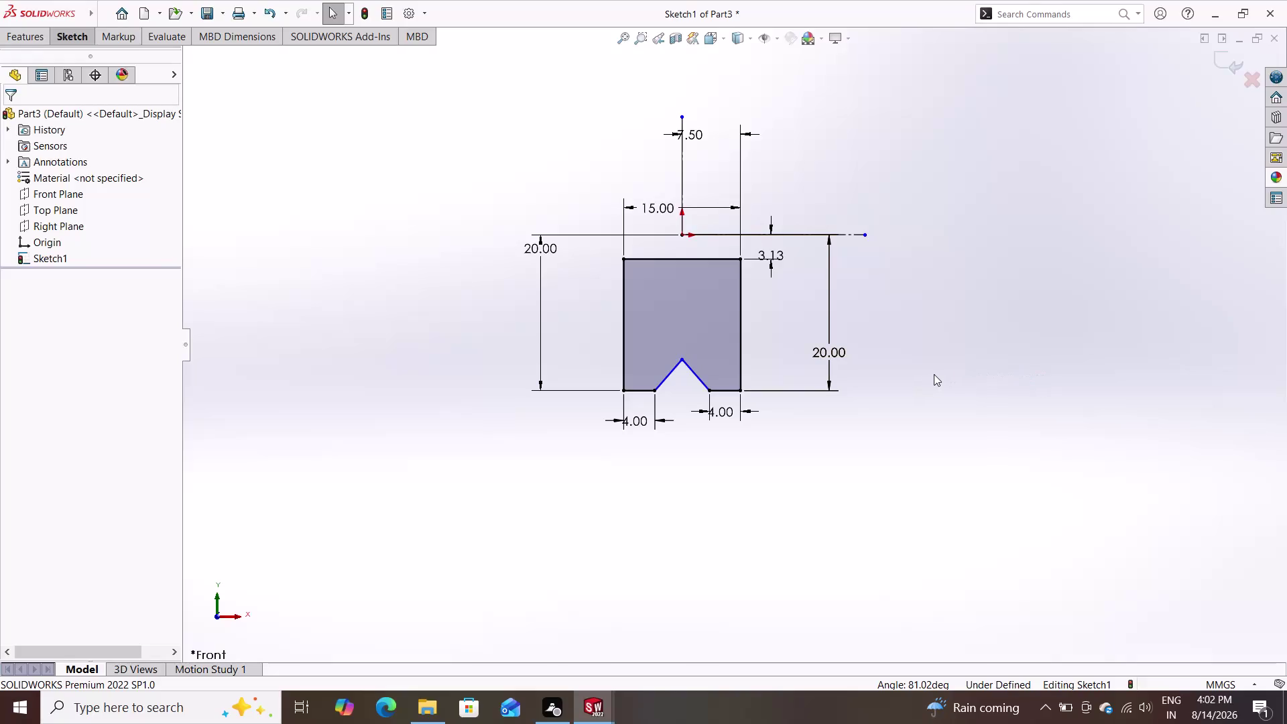
Try revolving the grooved profile, then cancel the failed revolve feature.
scroll(up, 3)
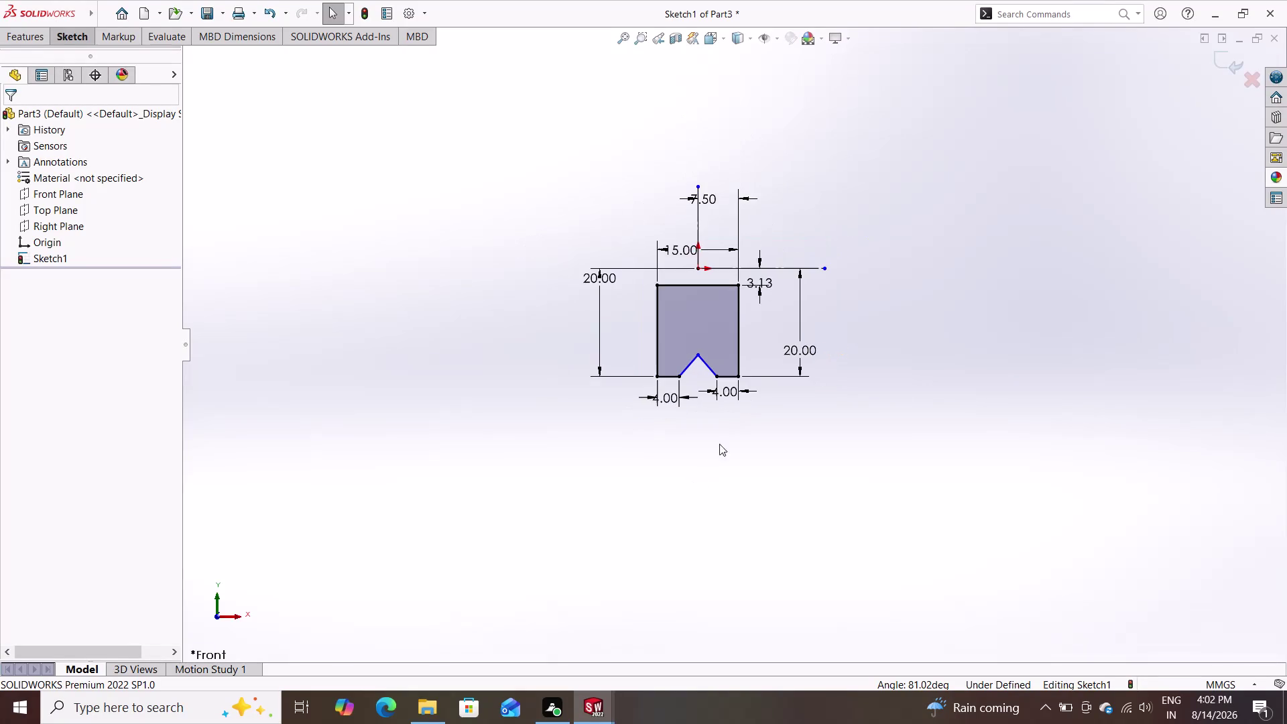
scroll(down, 3)
scroll(down, 3)
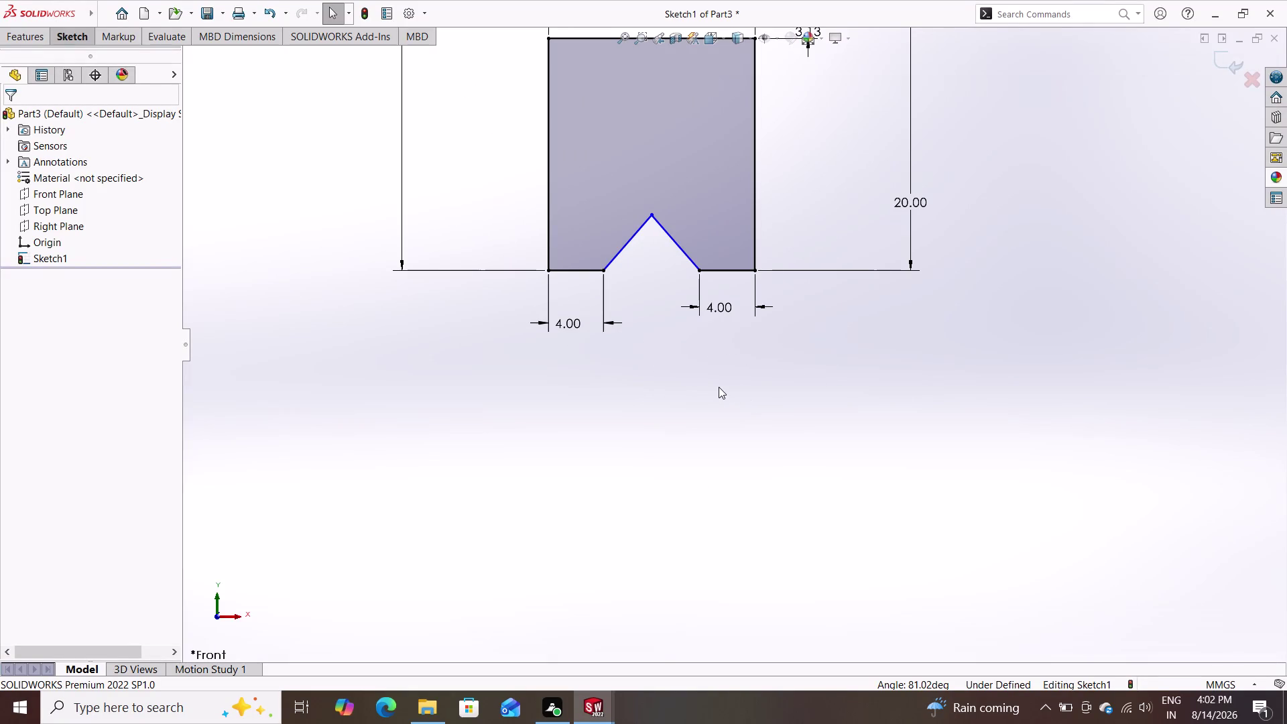
scroll(up, 3)
scroll(up, 3)
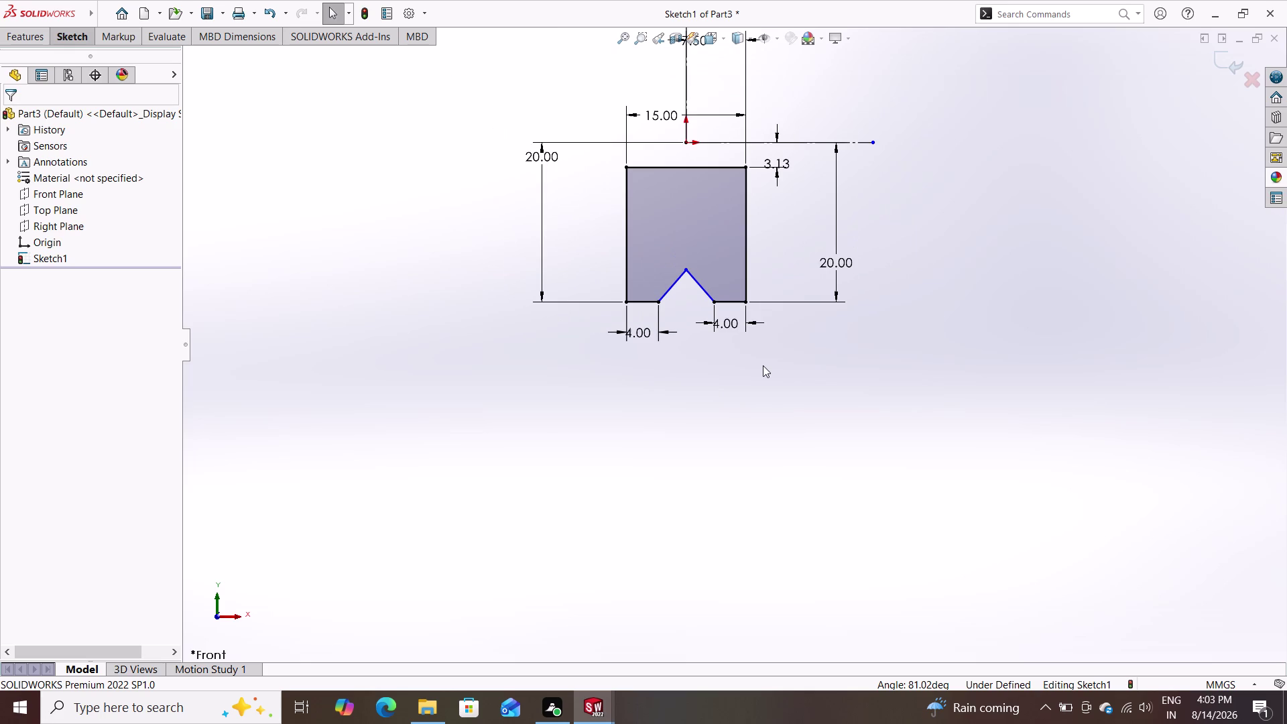
click(68, 43)
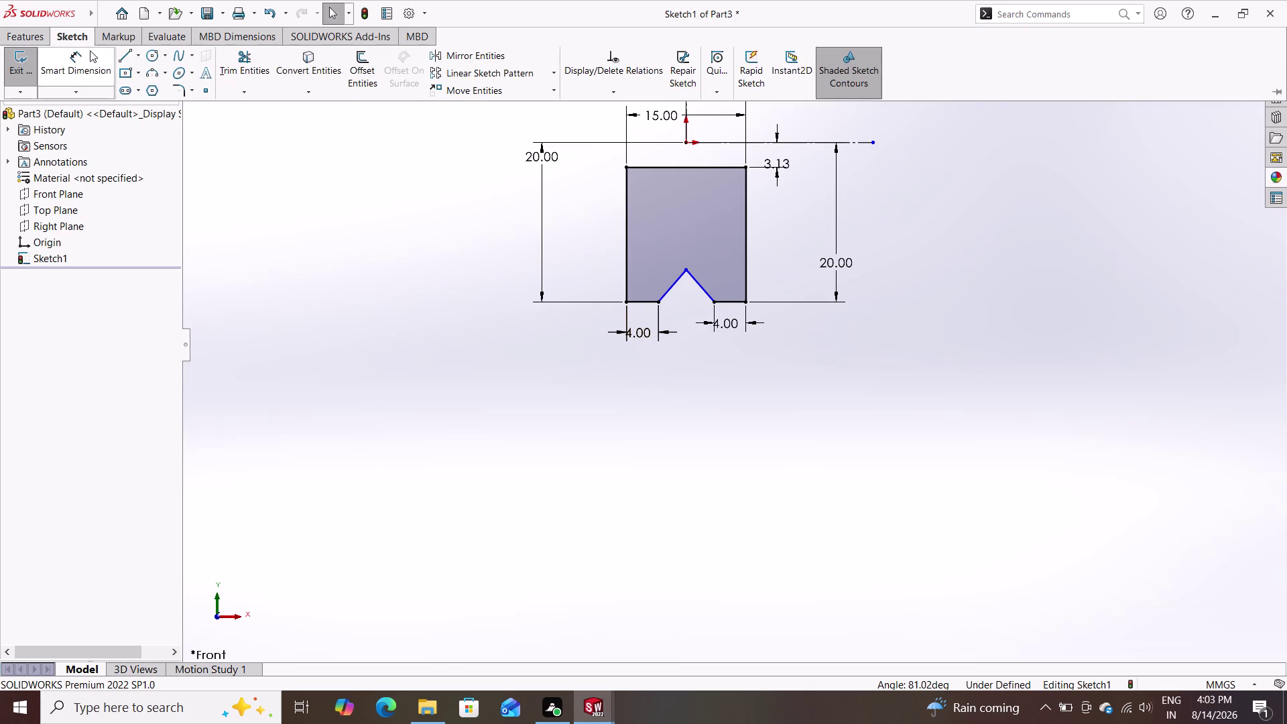
double_click(20, 34)
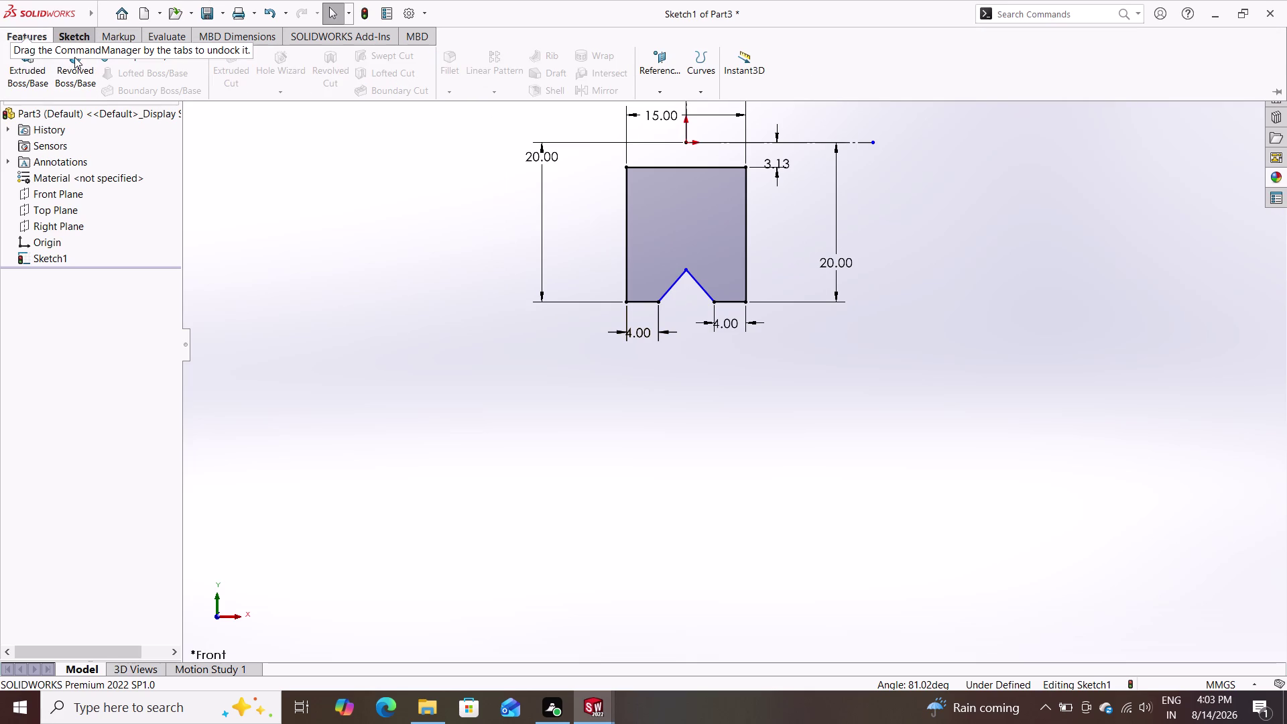
click(77, 55)
double_click(81, 70)
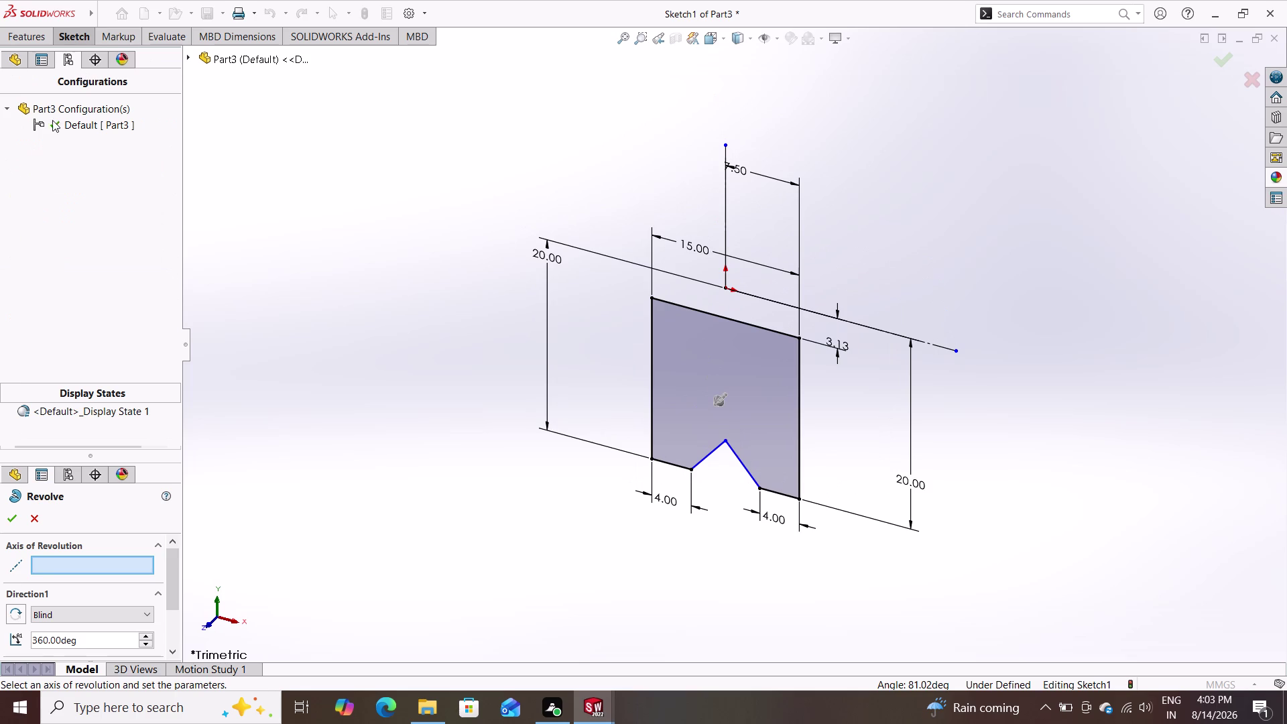
click(10, 516)
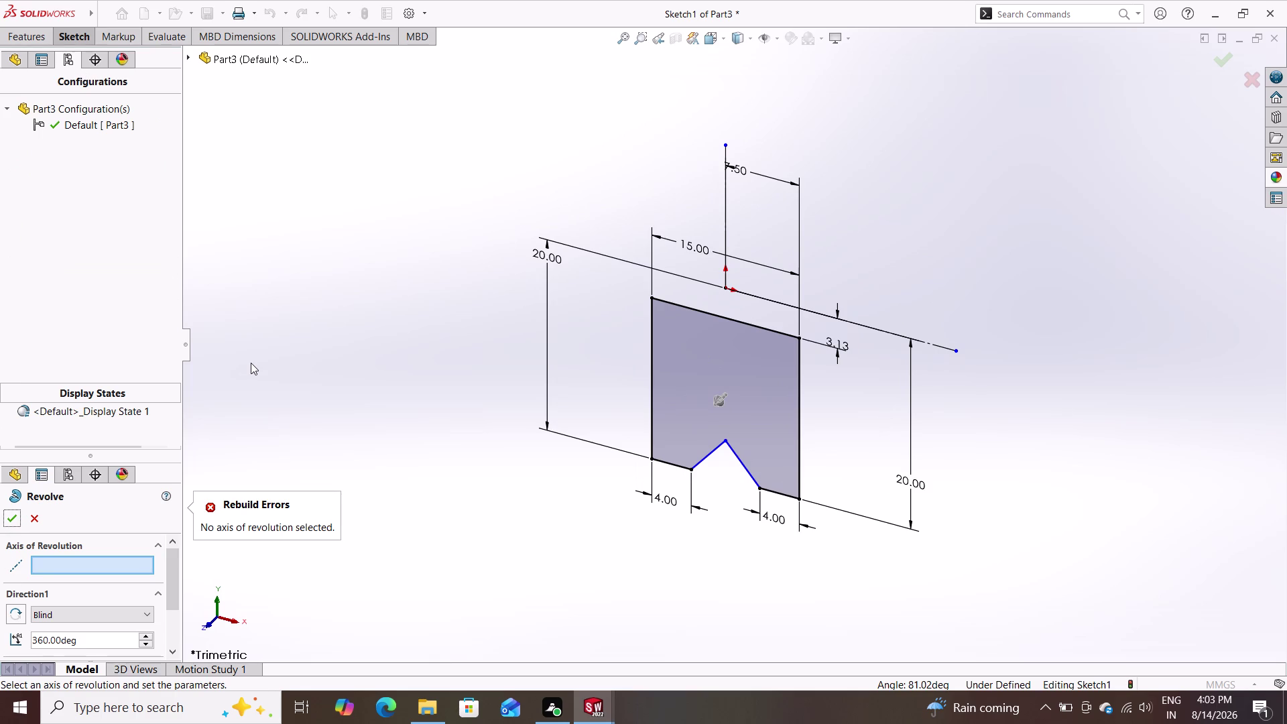
key(Escape)
key(Escape)
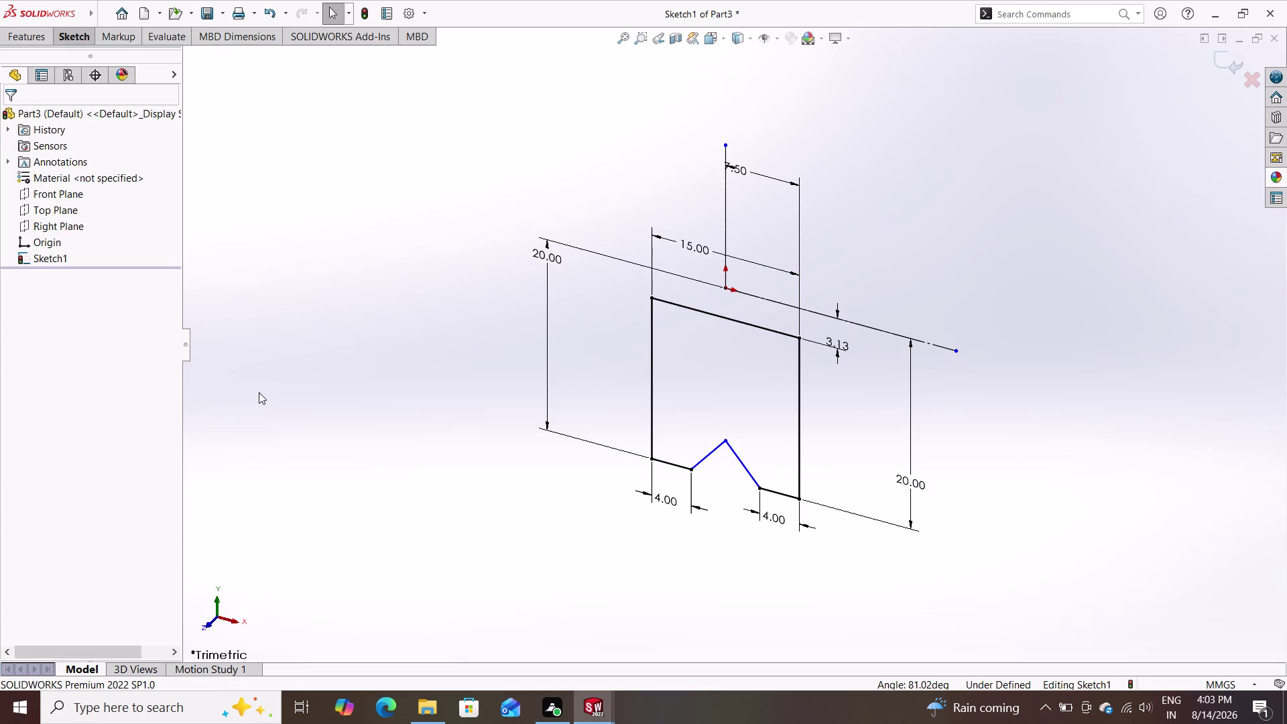
Undo the notched profile and its dimensions back to the origin's vertical and horizontal lines.
key(ctrl+z)
key(ctrl+z)
key(ctrl+z)
key(ctrl+z)
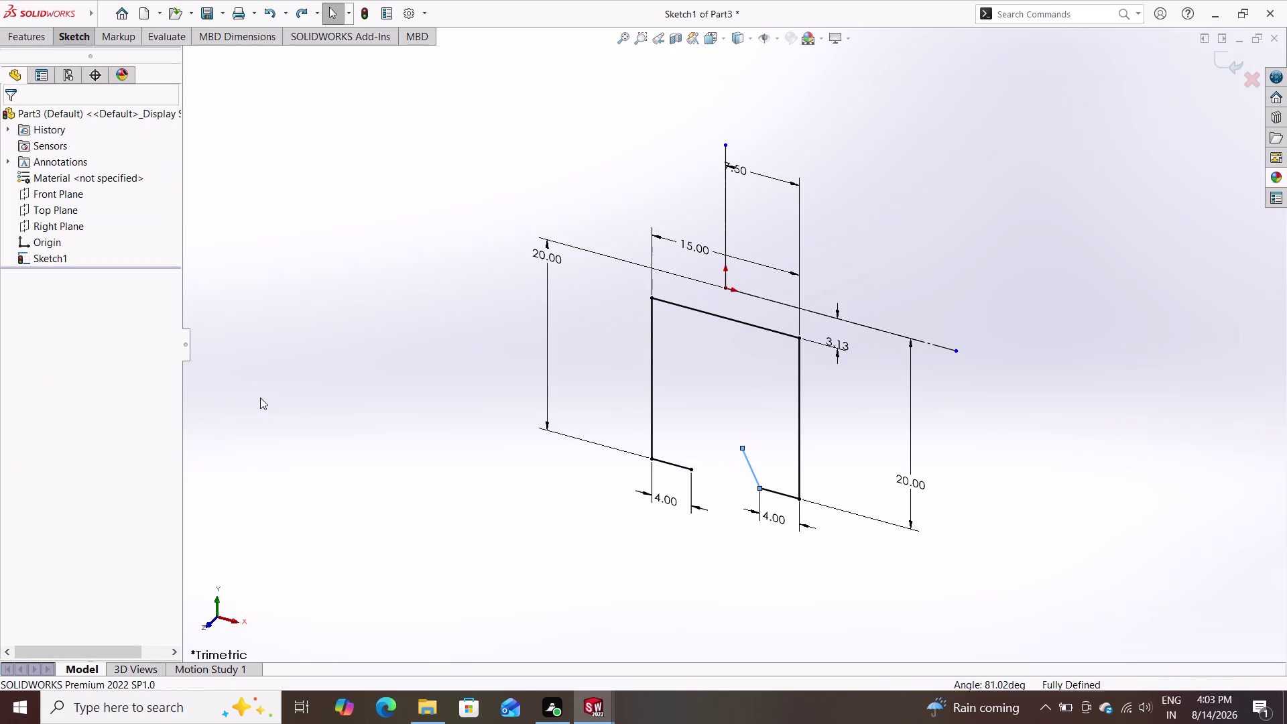
key(ctrl+z)
key(ctrl+z)
key(ctrl+z)
key(ctrl+z)
key(ctrl+z)
key(ctrl+z)
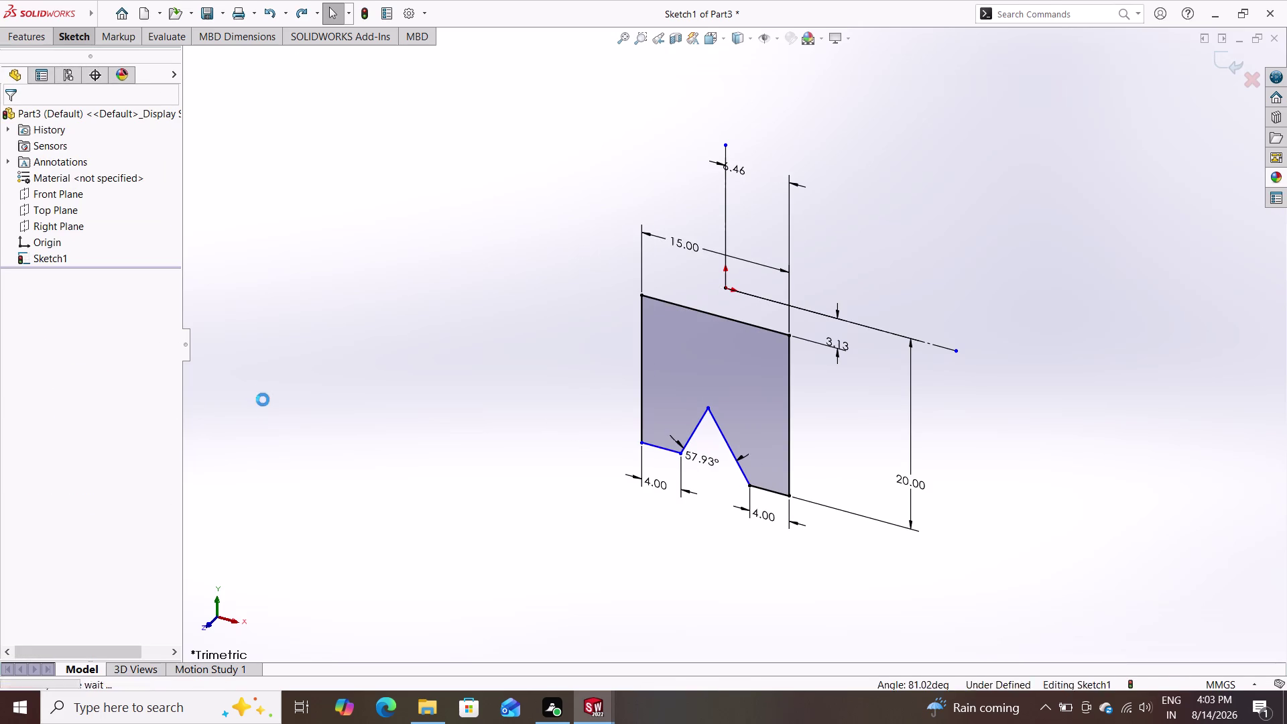
key(ctrl+z)
key(ctrl+z)
key(ctrl+z)
key(ctrl+z)
key(ctrl+z)
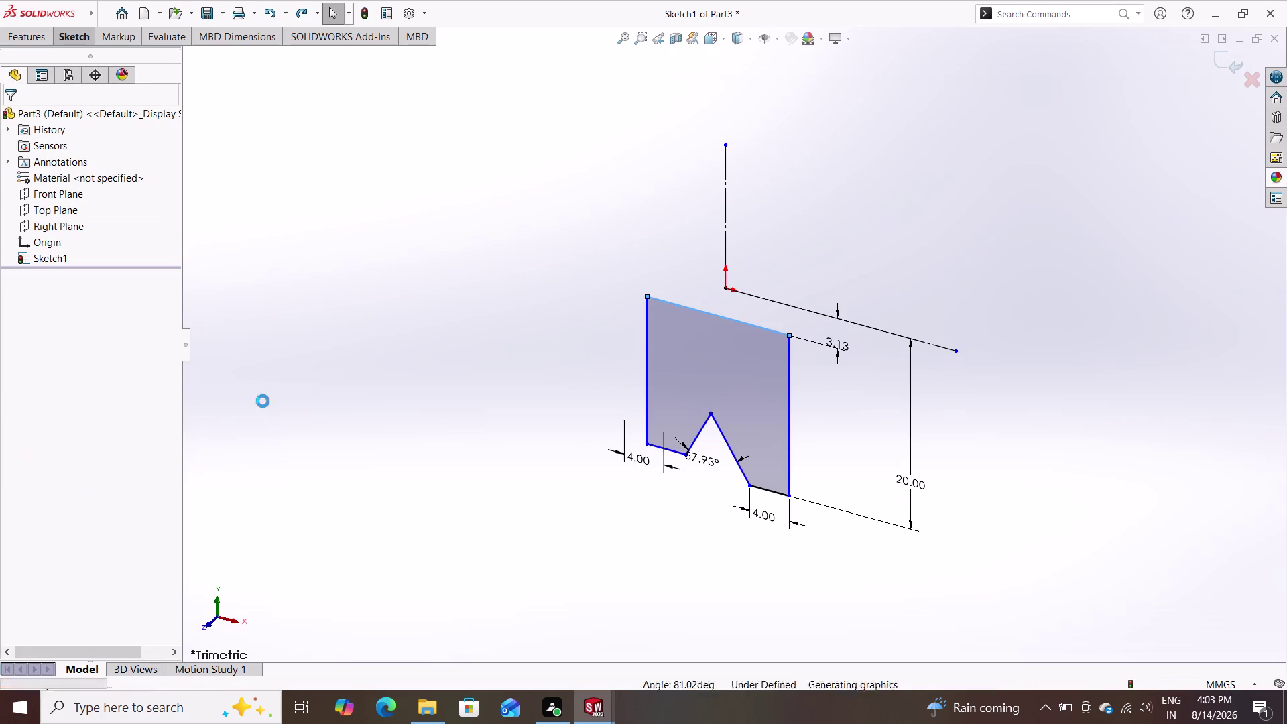
key(ctrl+z)
key(ctrl+z)
key(ctrl+z)
key(ctrl+z)
key(ctrl+z)
key(ctrl+z)
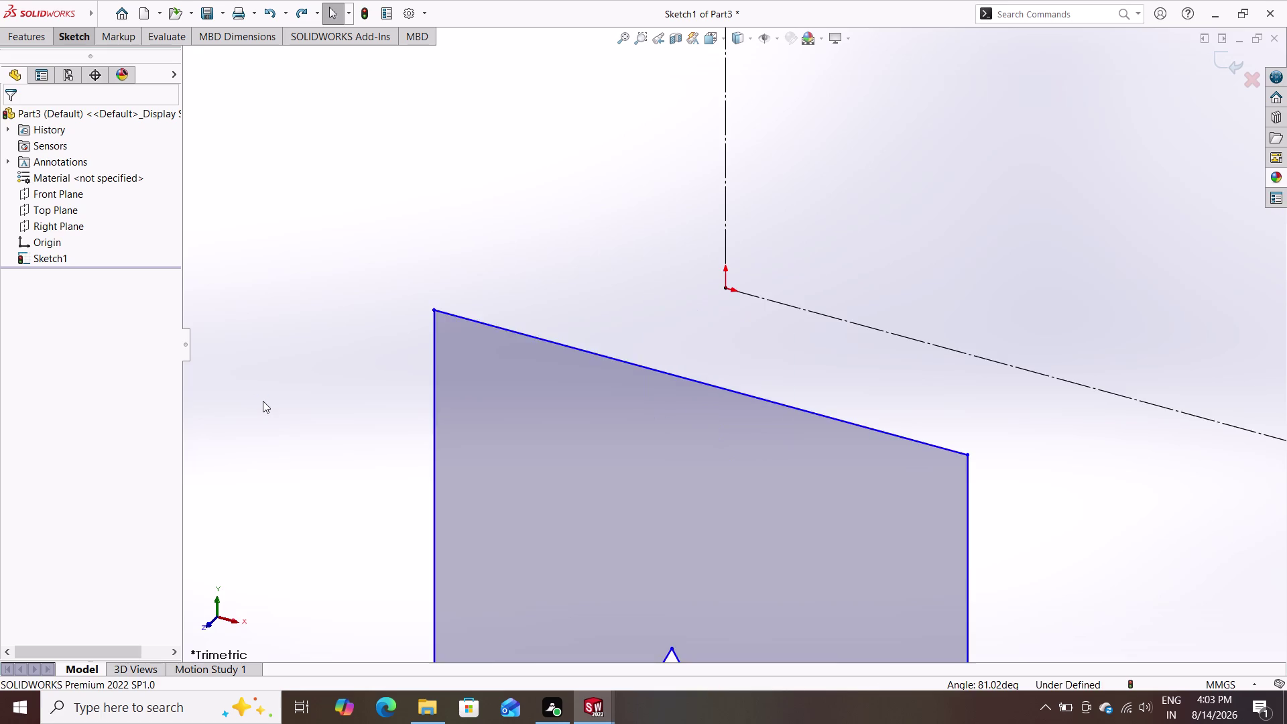
key(ctrl+z)
key(ctrl+z)
key(ctrl+z)
key(ctrl+z)
key(ctrl+z)
key(ctrl+z)
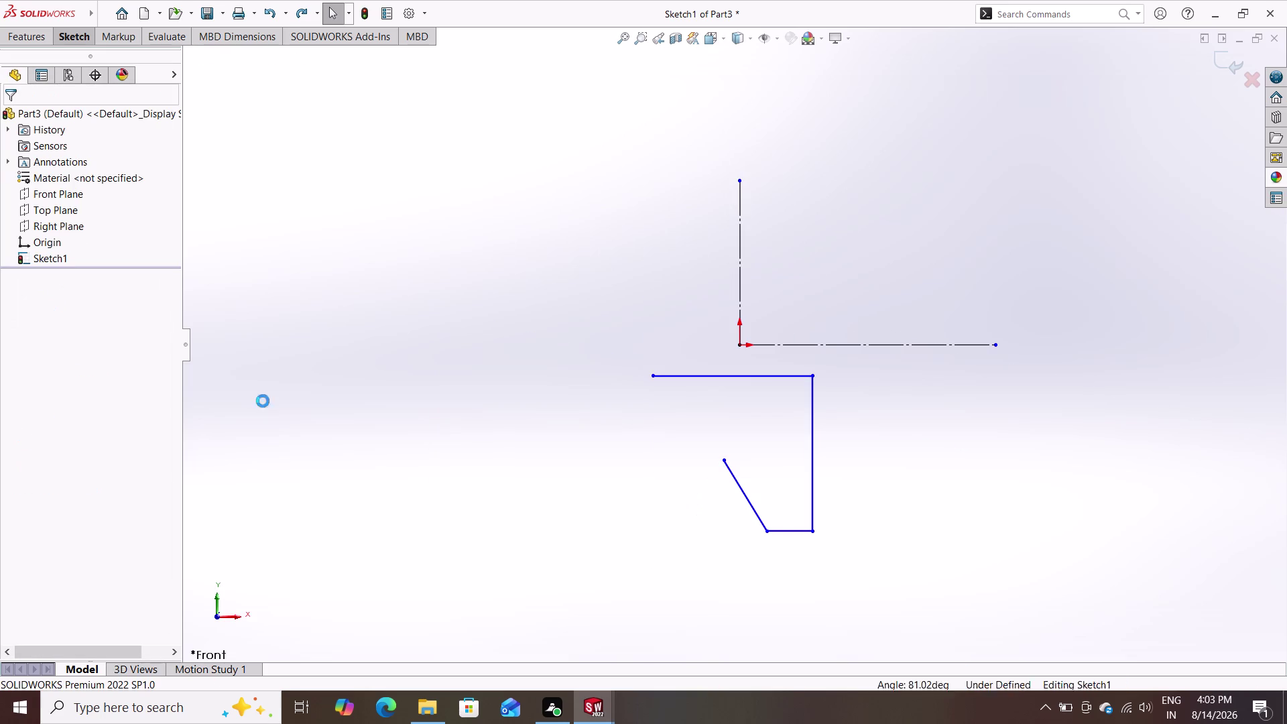
key(ctrl+z)
key(ctrl+z)
key(ctrl+z)
key(ctrl+z)
key(ctrl+z)
key(ctrl+z)
key(ctrl+z)
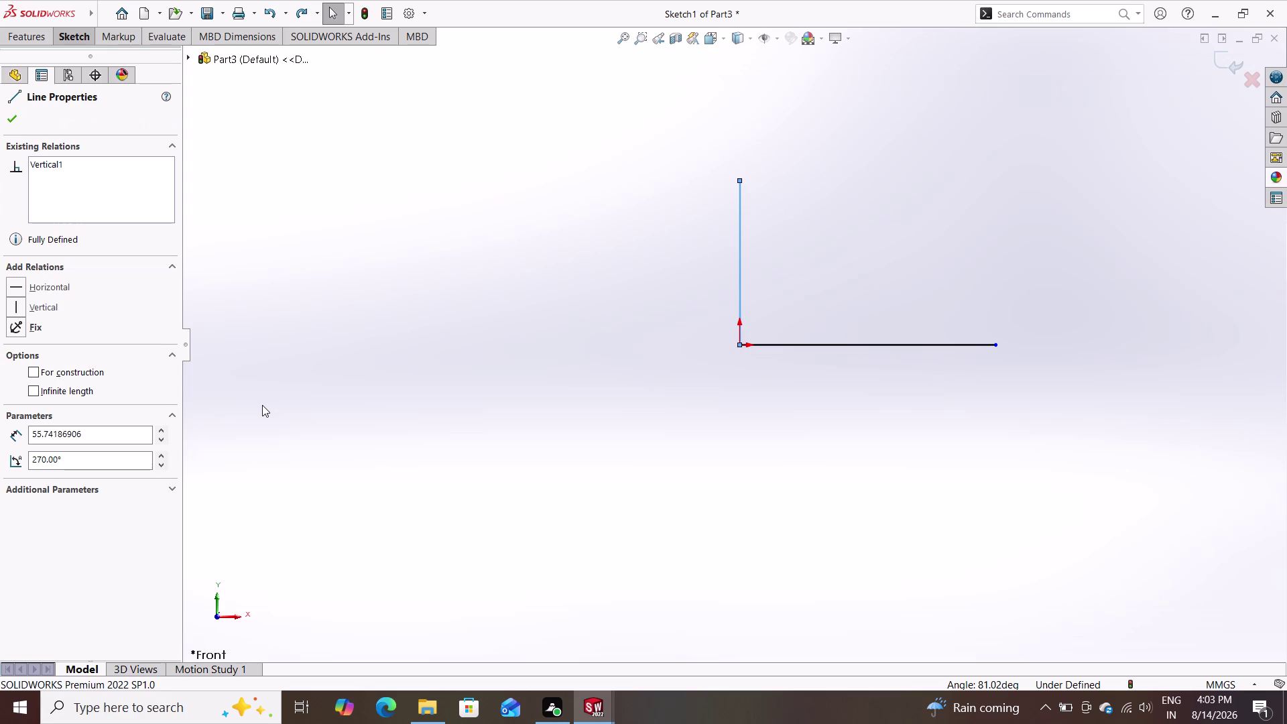
key(Escape)
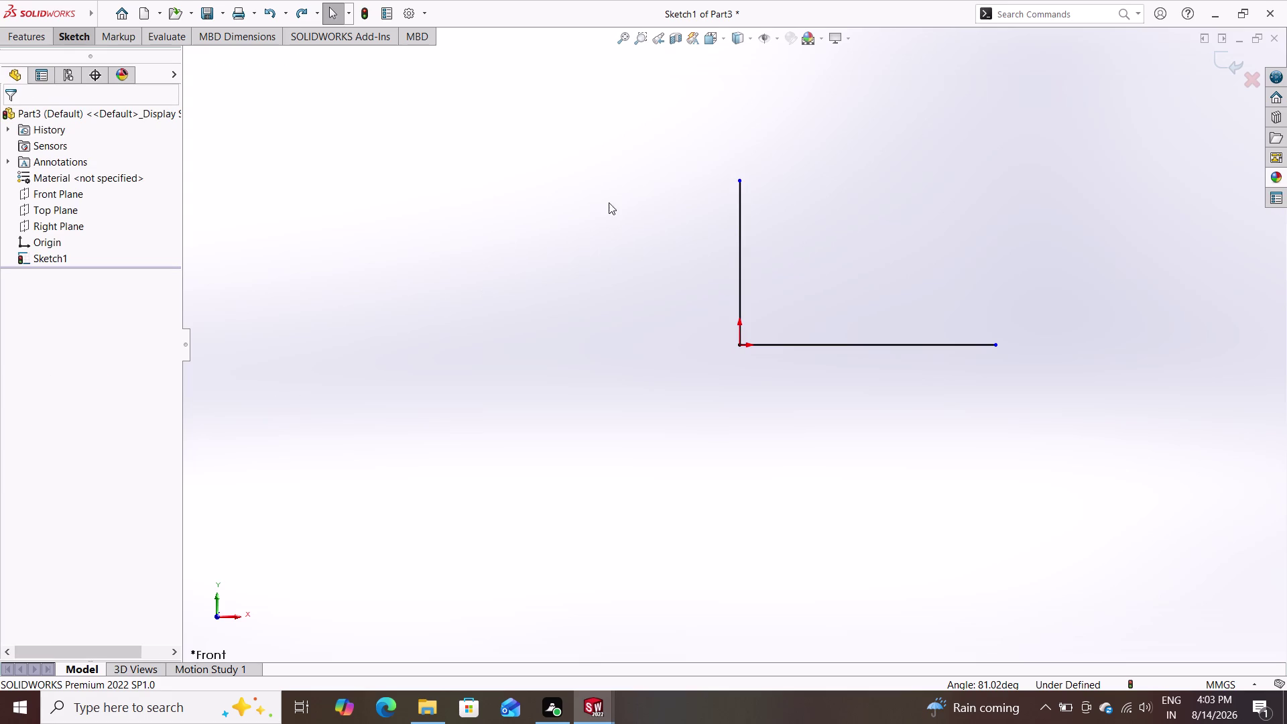
Delete the vertical line above the origin.
double_click(737, 219)
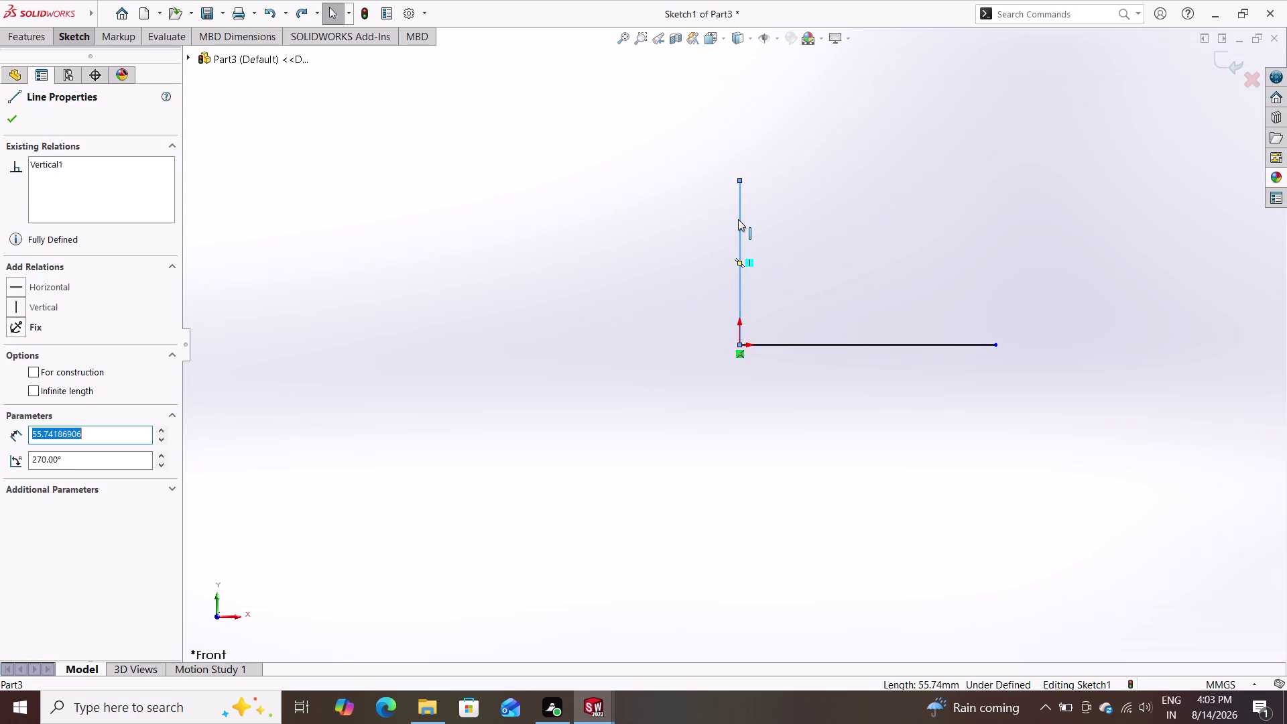
key(Delete)
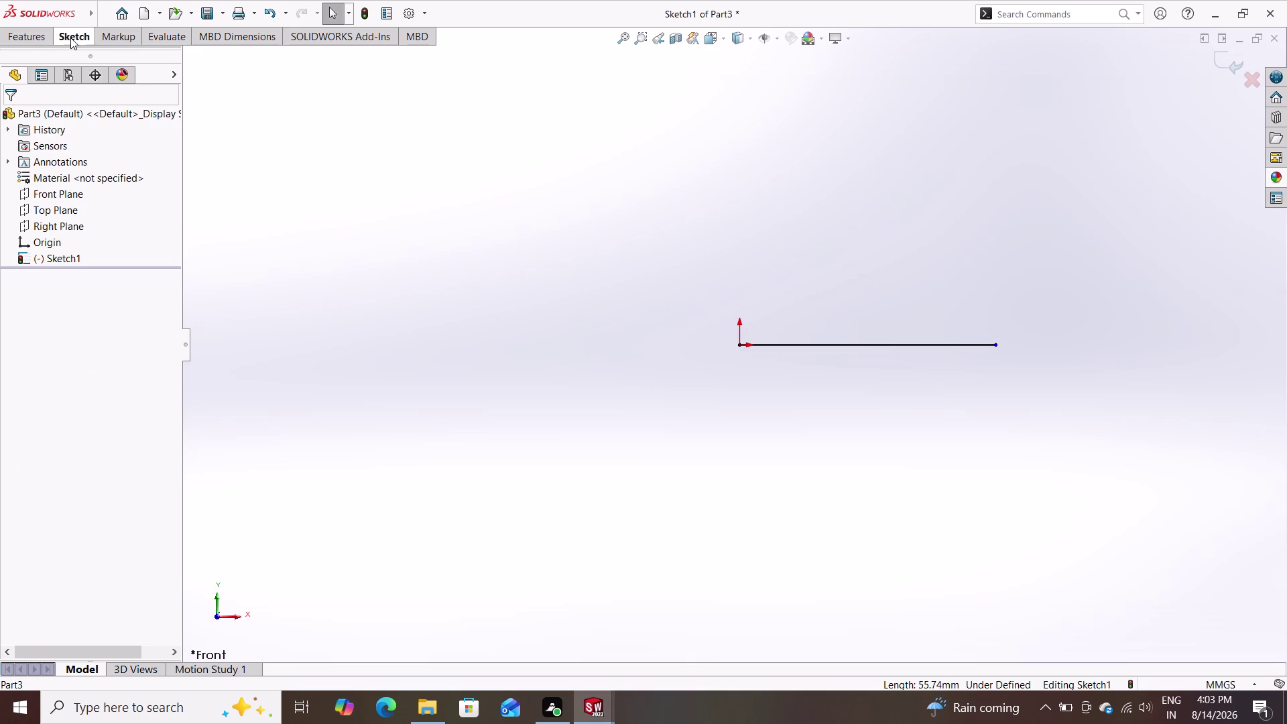
click(71, 37)
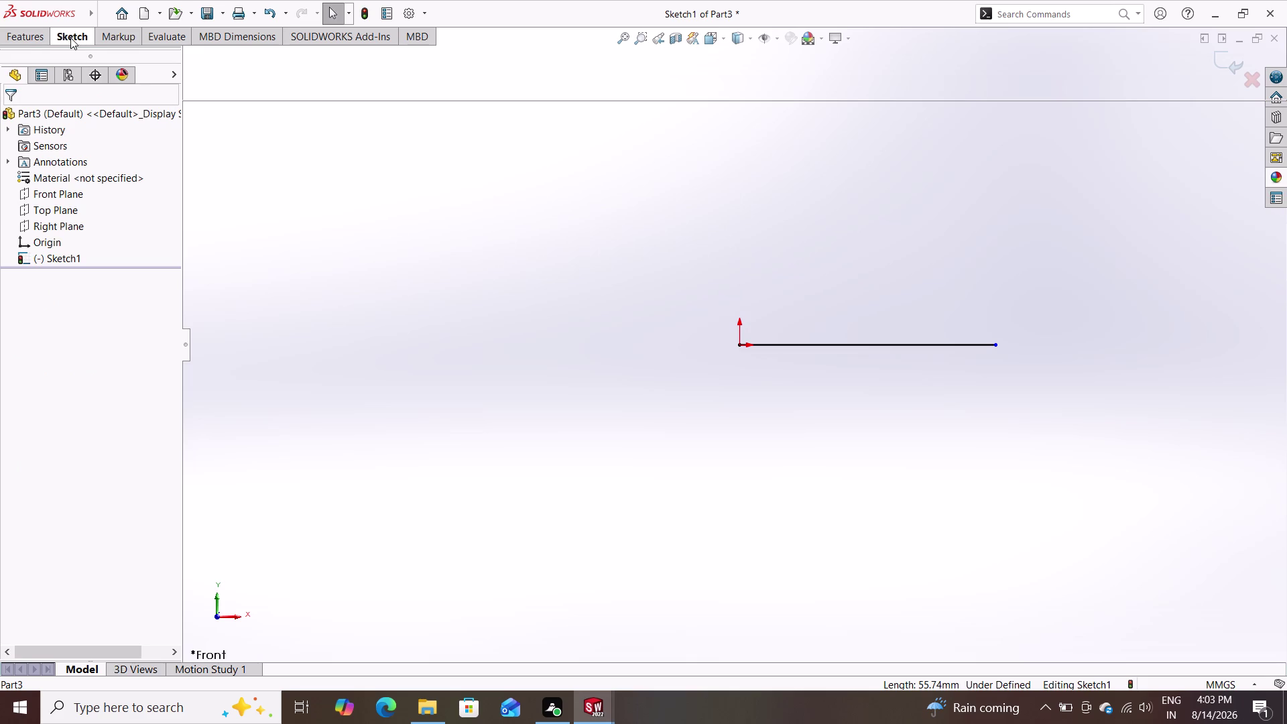
key(Escape)
key(Escape)
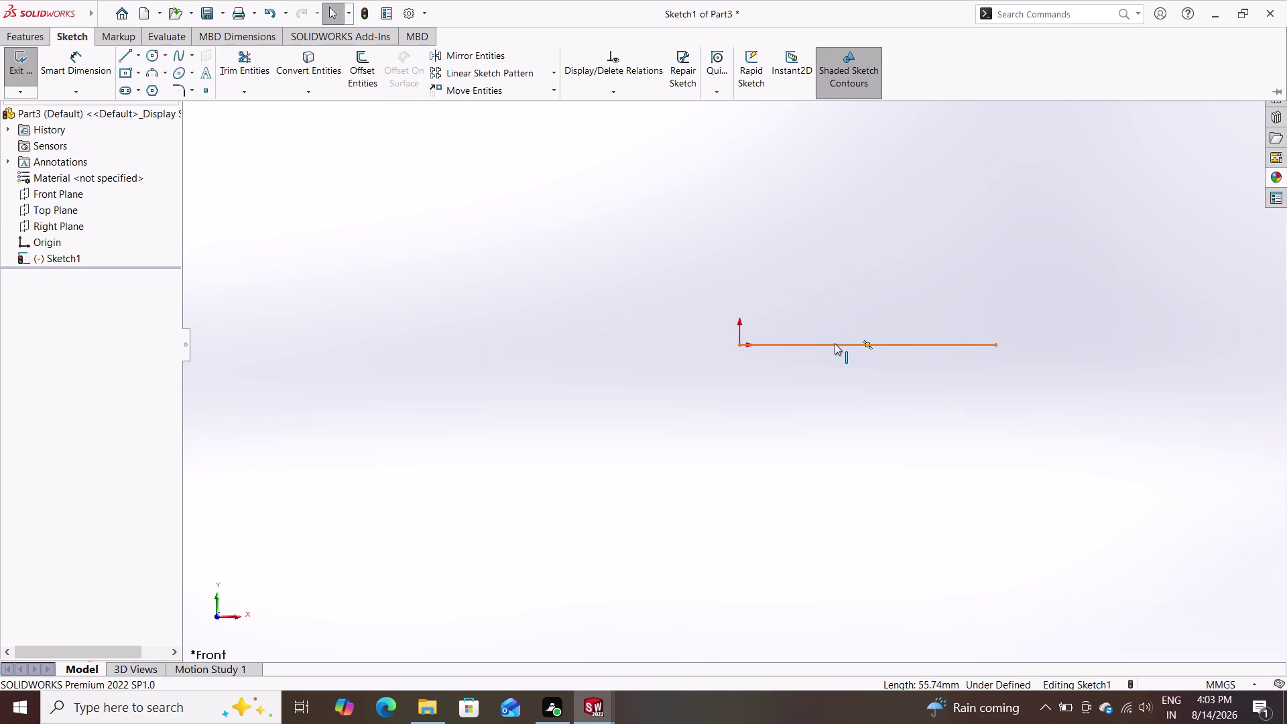
Convert the horizontal line from the origin into construction geometry.
click(835, 344)
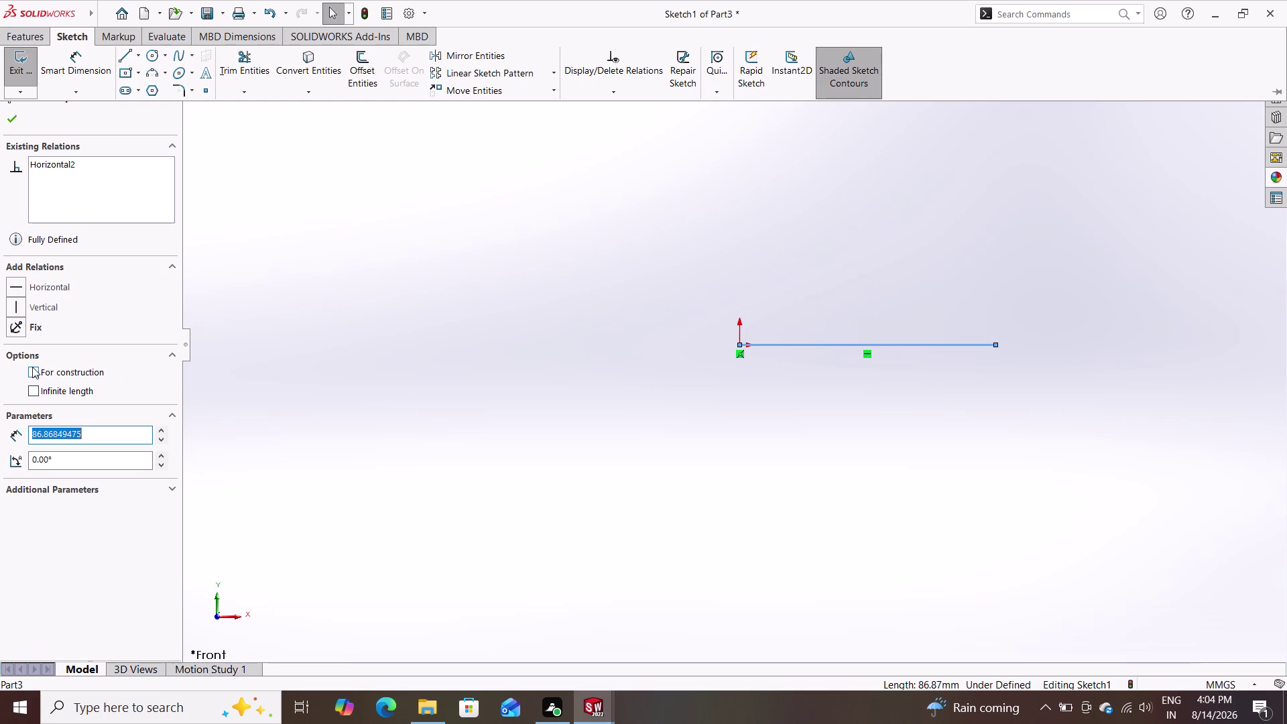
double_click(33, 366)
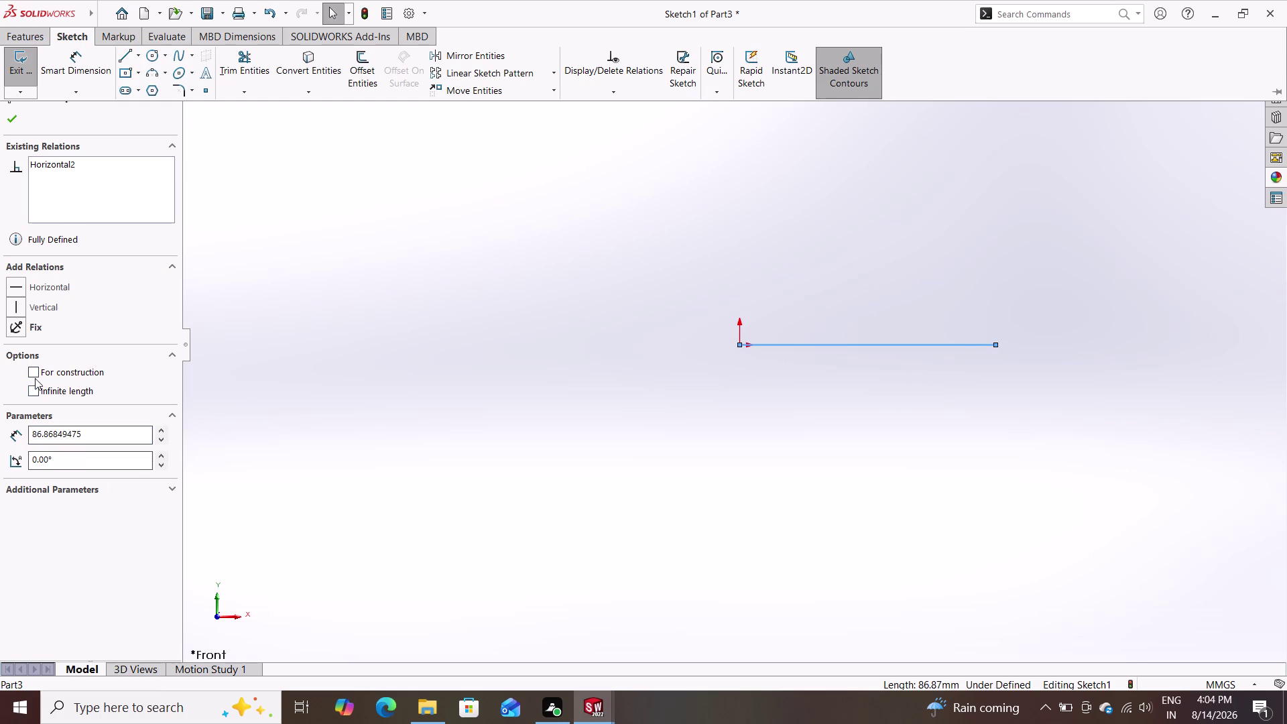
click(30, 374)
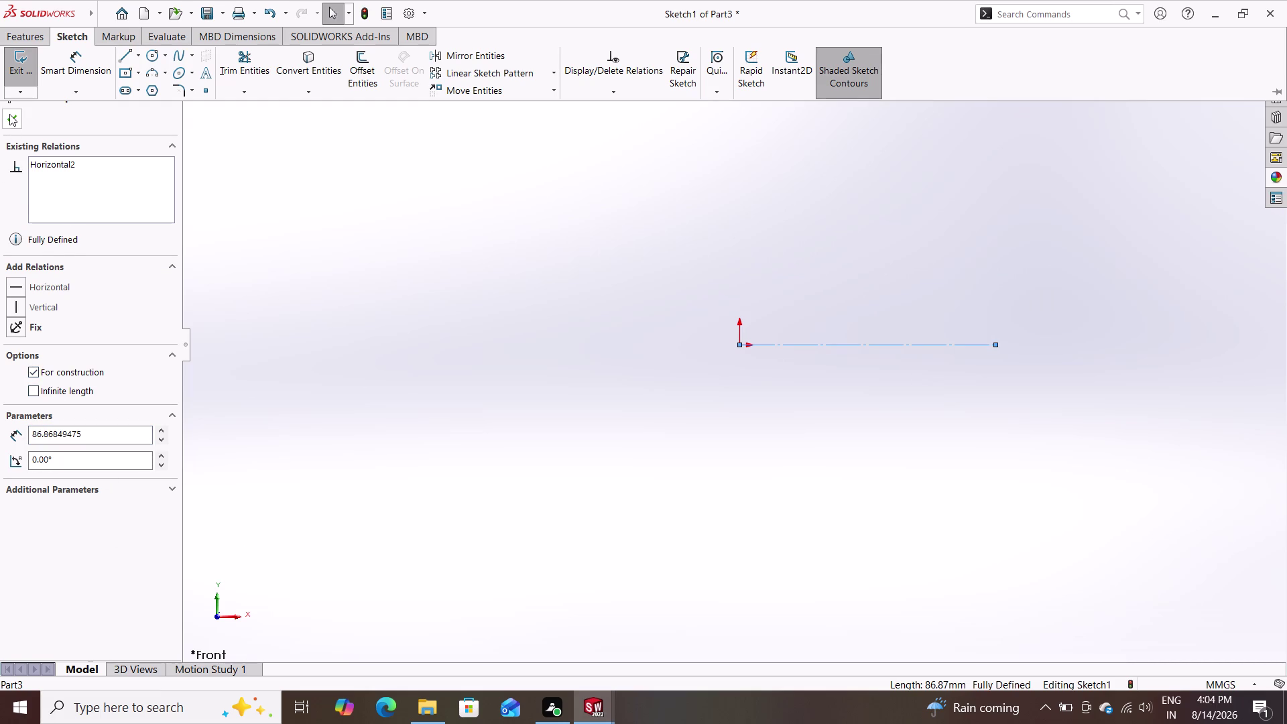
double_click(9, 114)
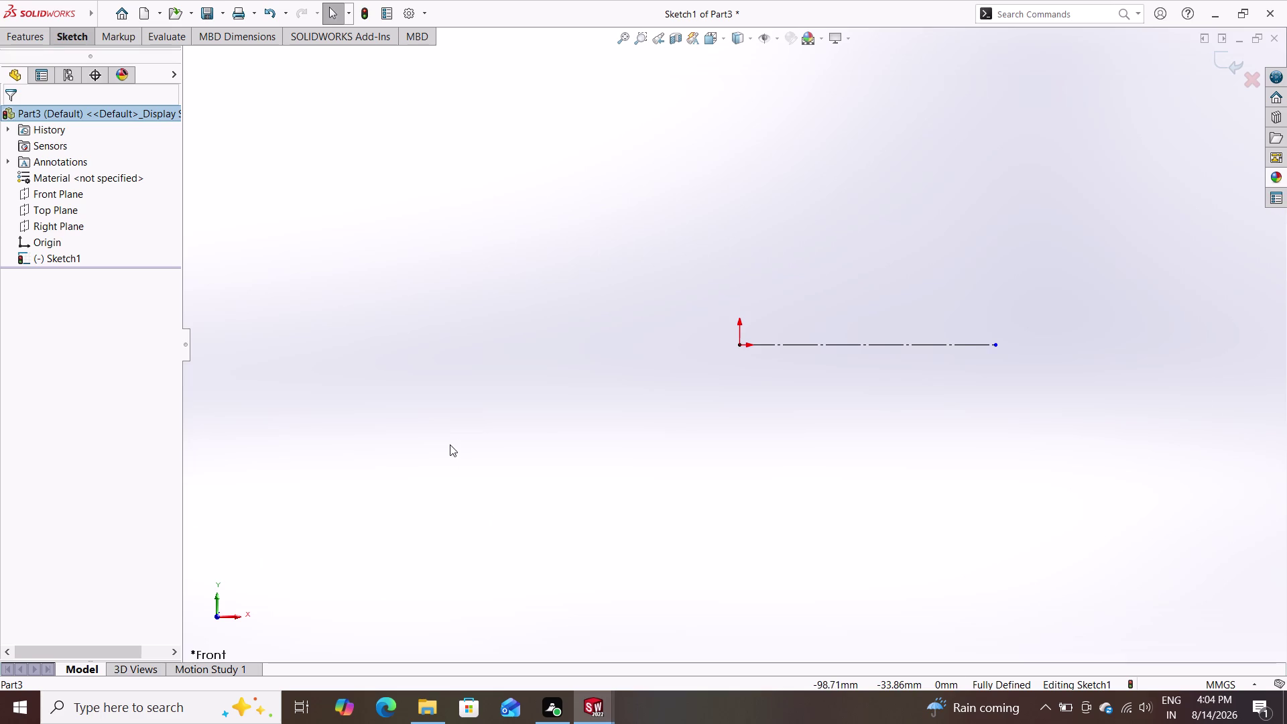
Sketch the profile's top edge below the centerline and its right vertical edge.
scroll(down, 3)
scroll(down, 3)
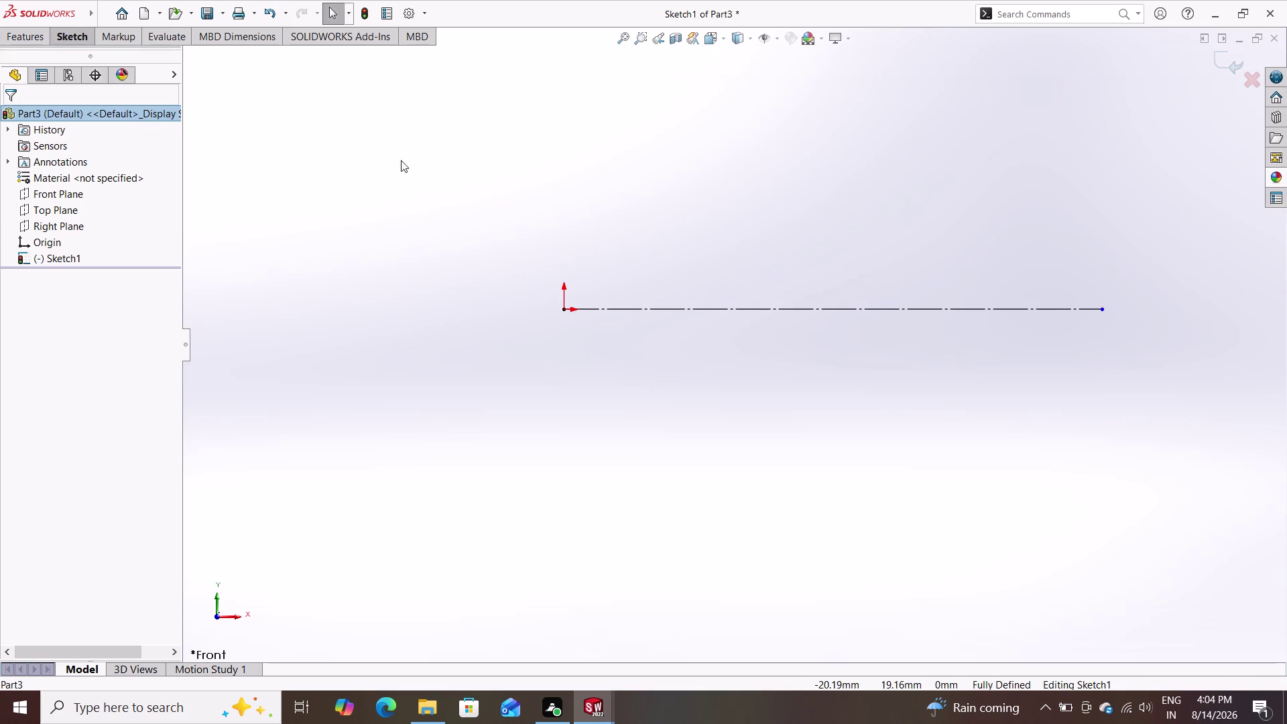
click(66, 39)
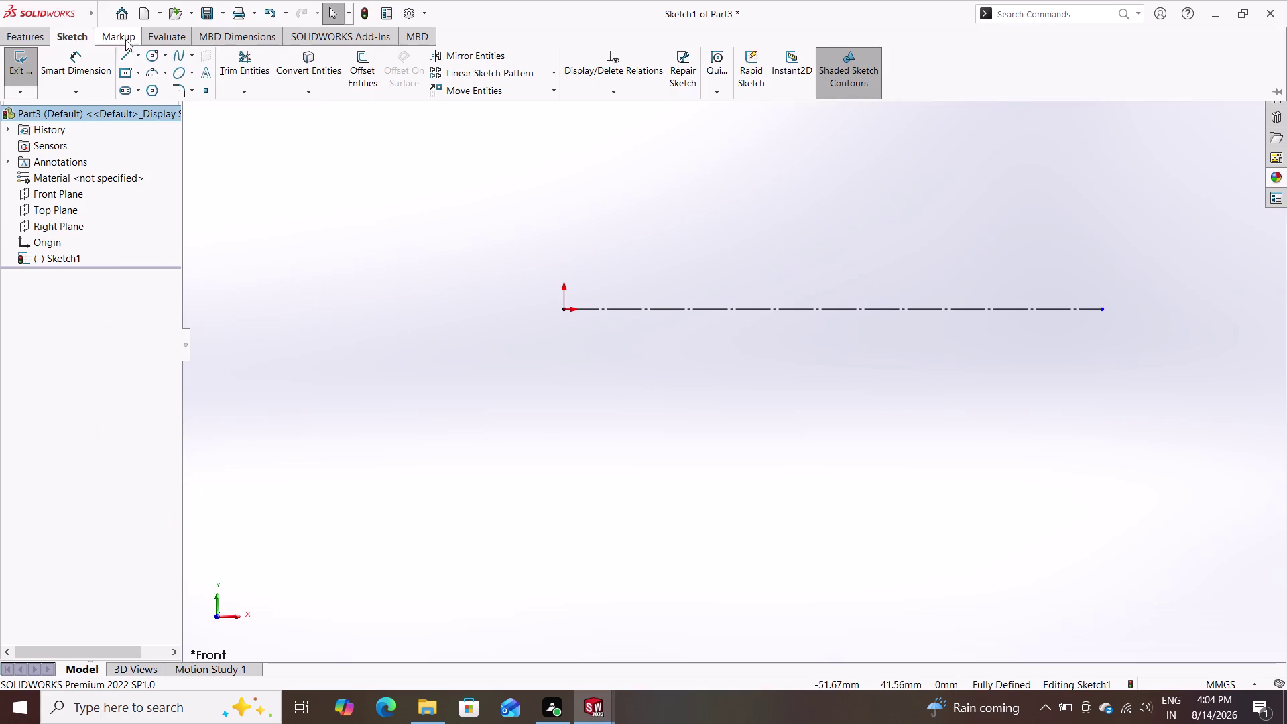
click(128, 50)
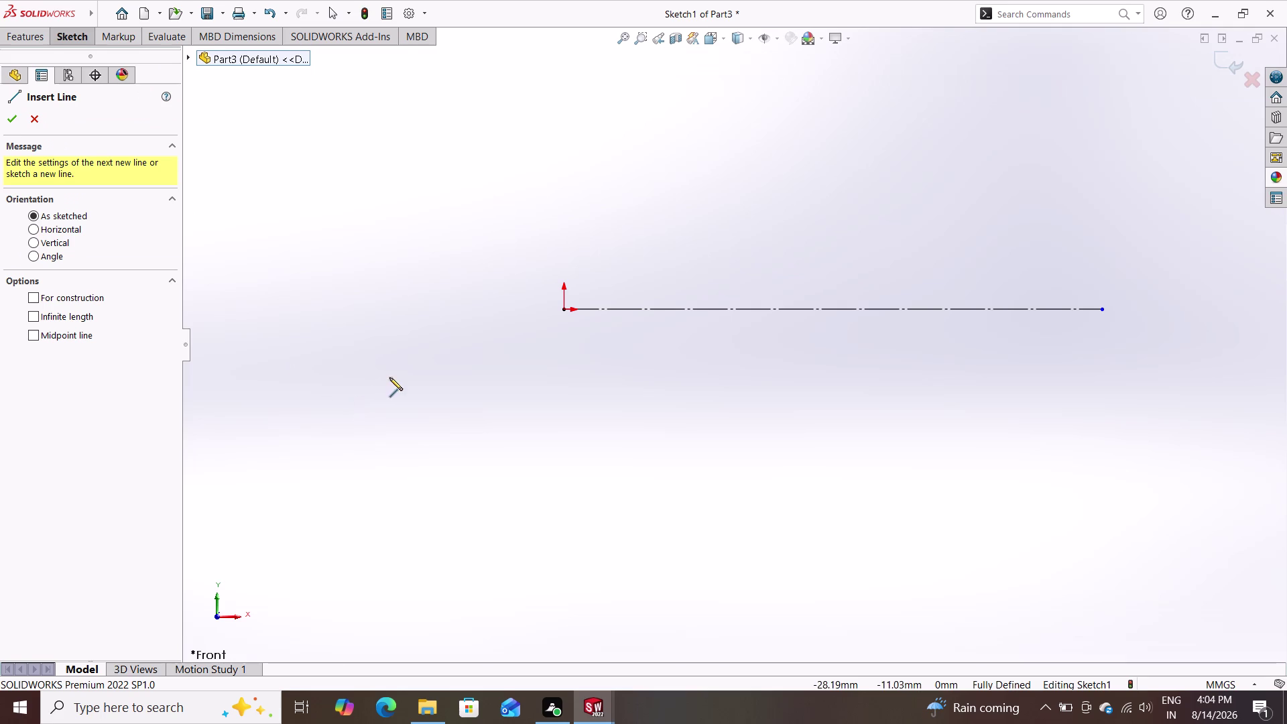
double_click(416, 371)
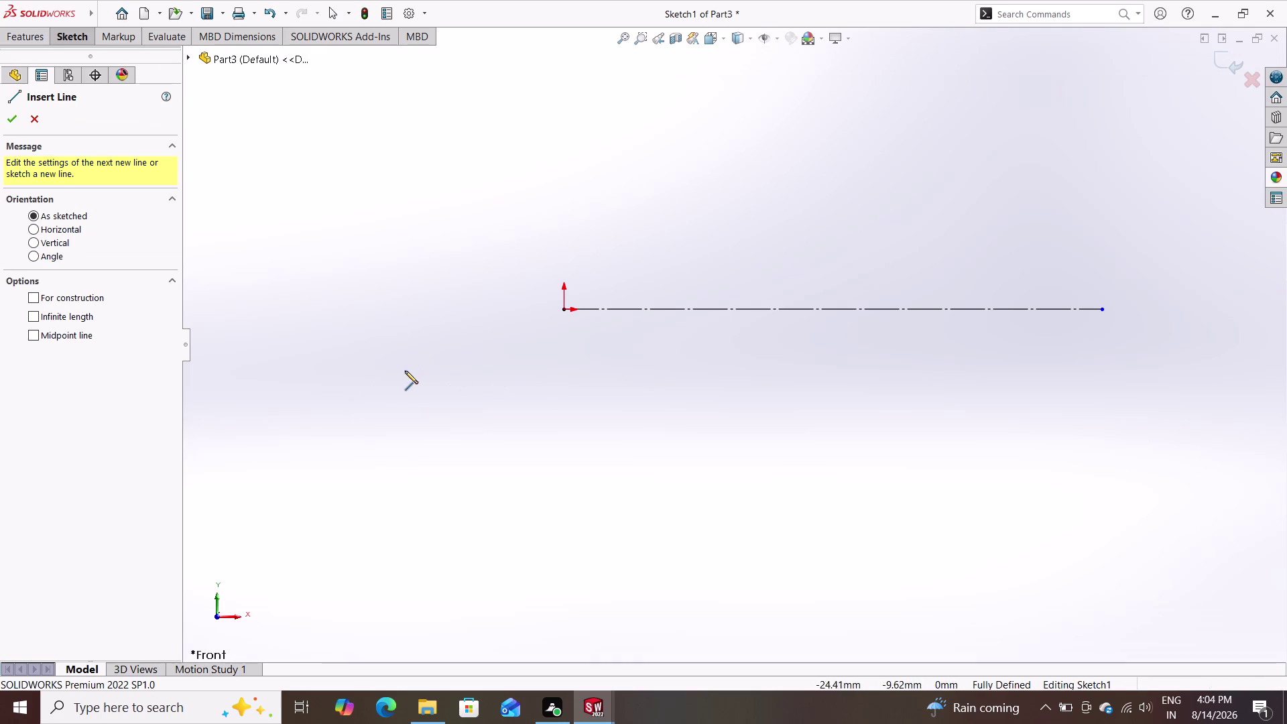
triple_click(394, 372)
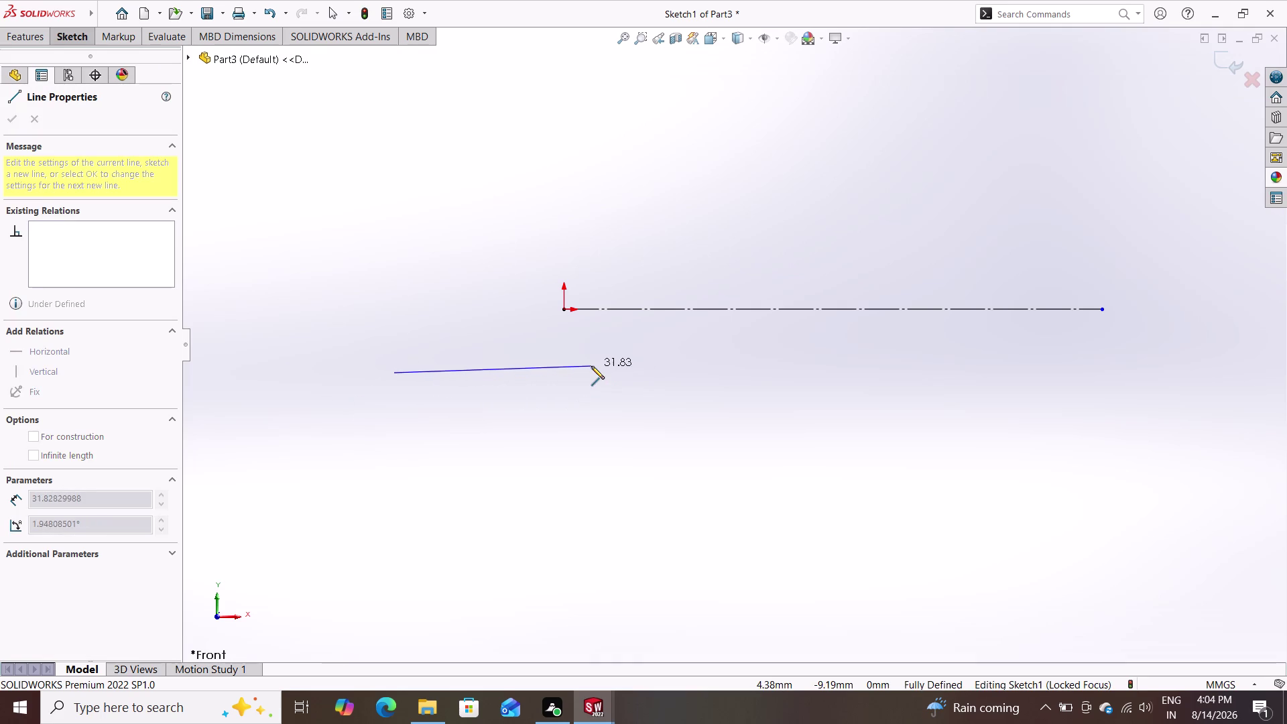
click(585, 373)
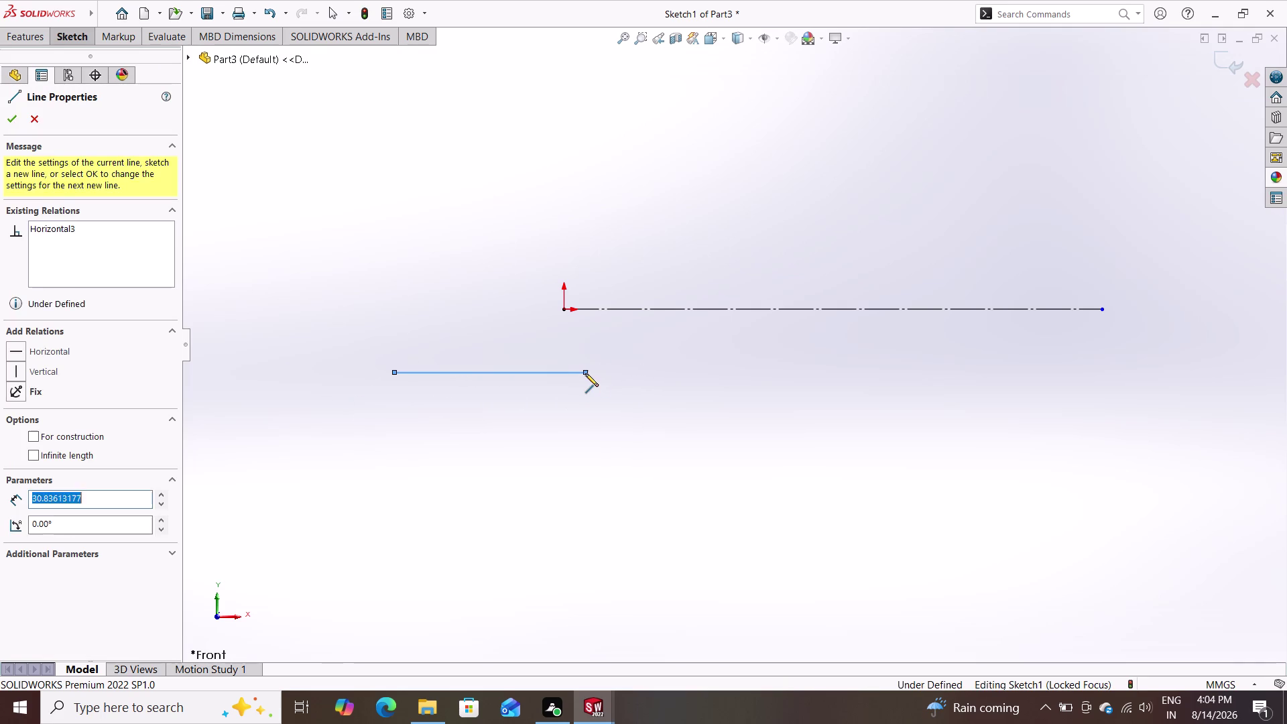
click(589, 525)
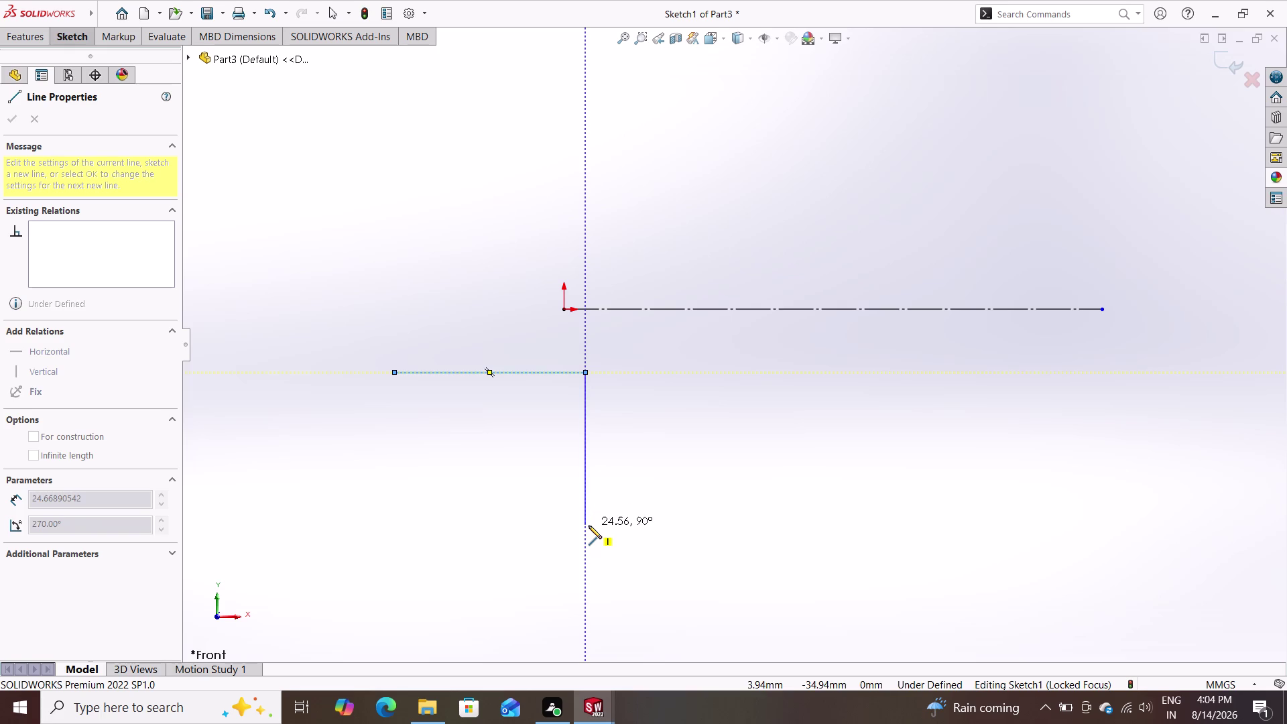
double_click(560, 523)
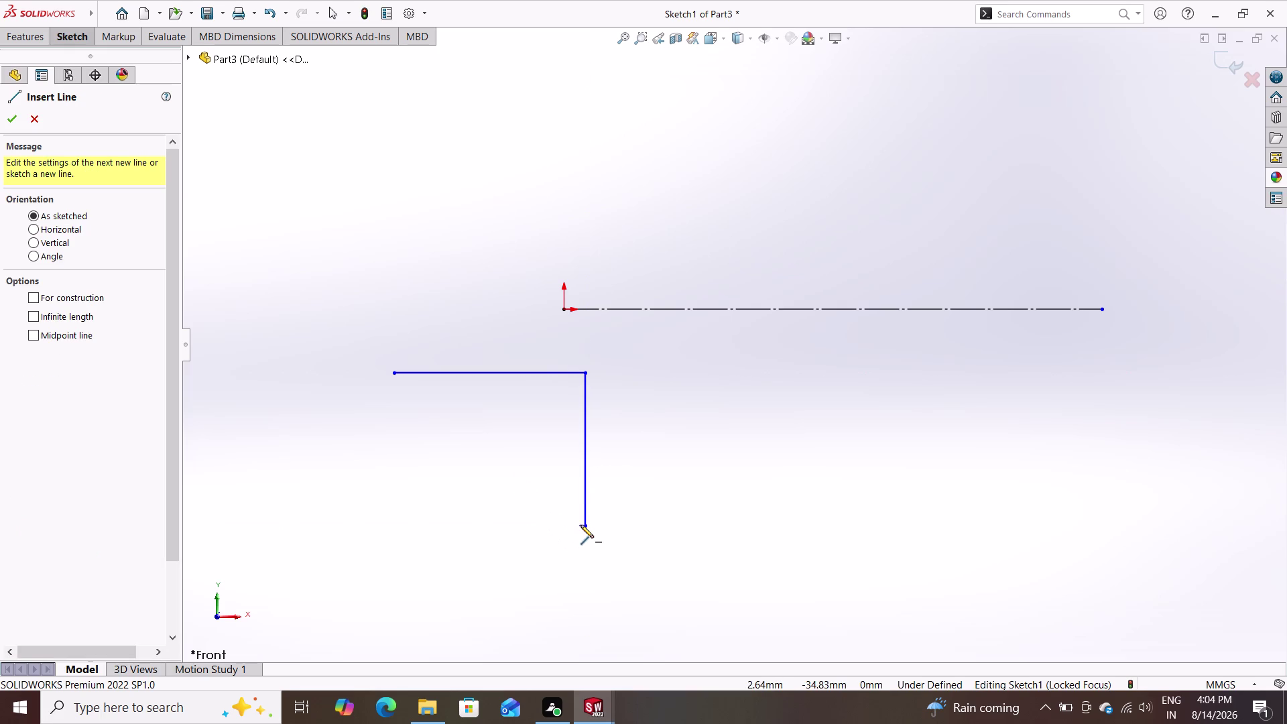
triple_click(583, 525)
double_click(537, 524)
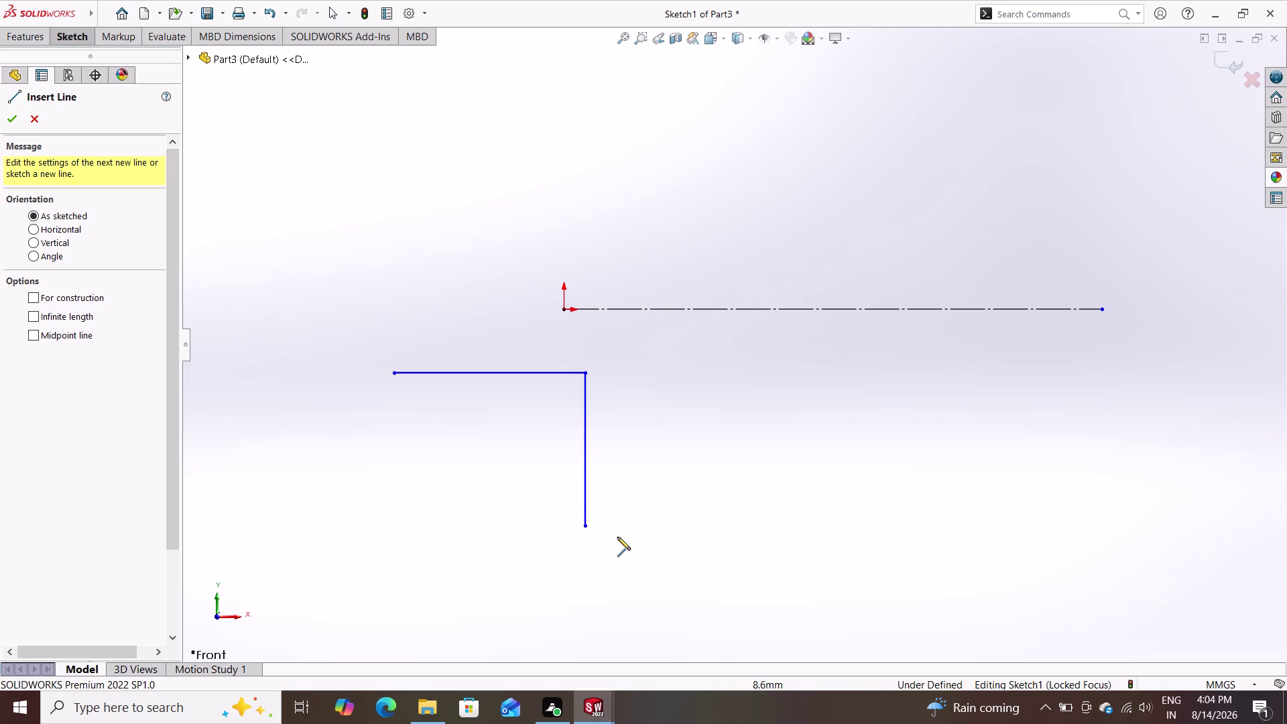
Draw the short bottom segment and the two slanted sides of the V-shaped groove.
click(583, 524)
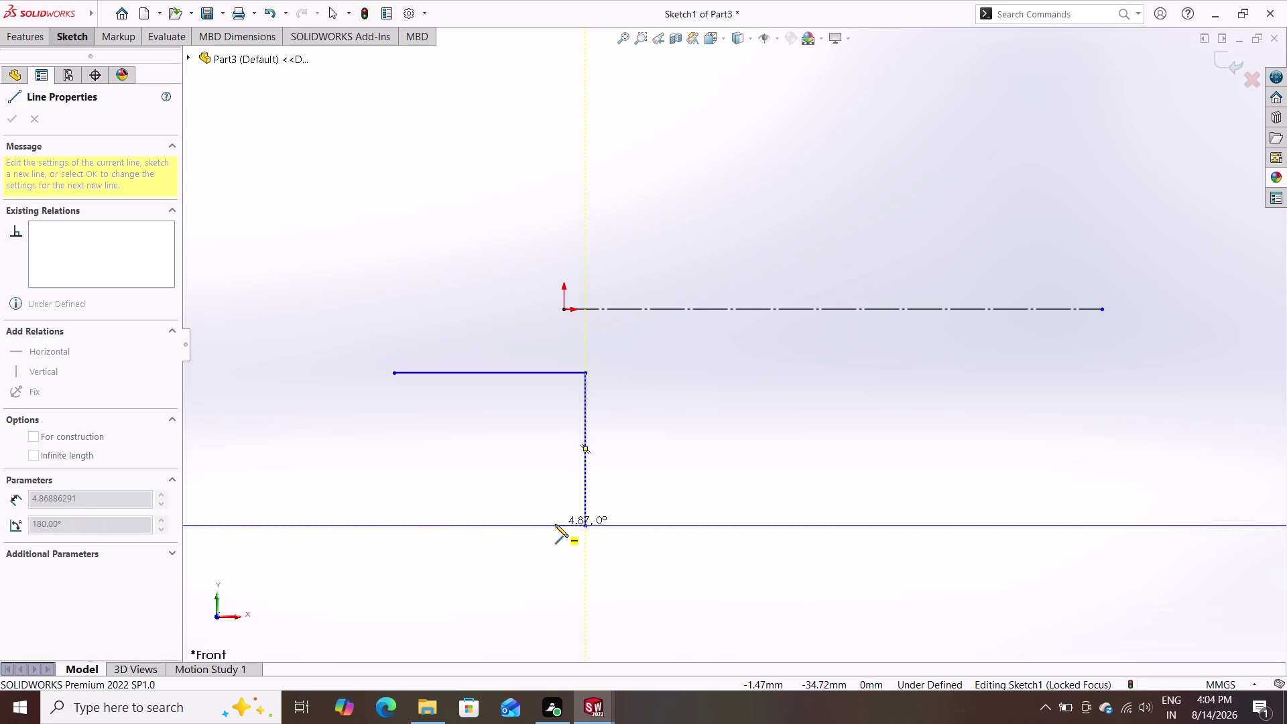
click(545, 524)
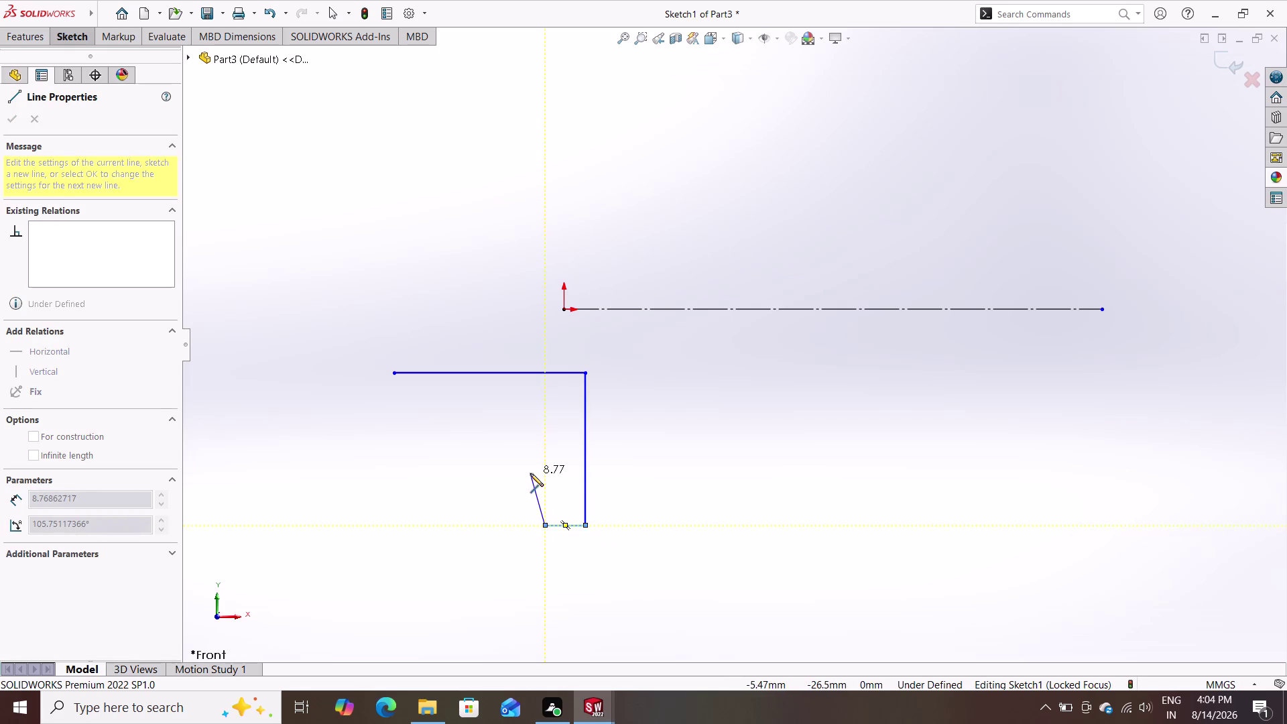
double_click(530, 473)
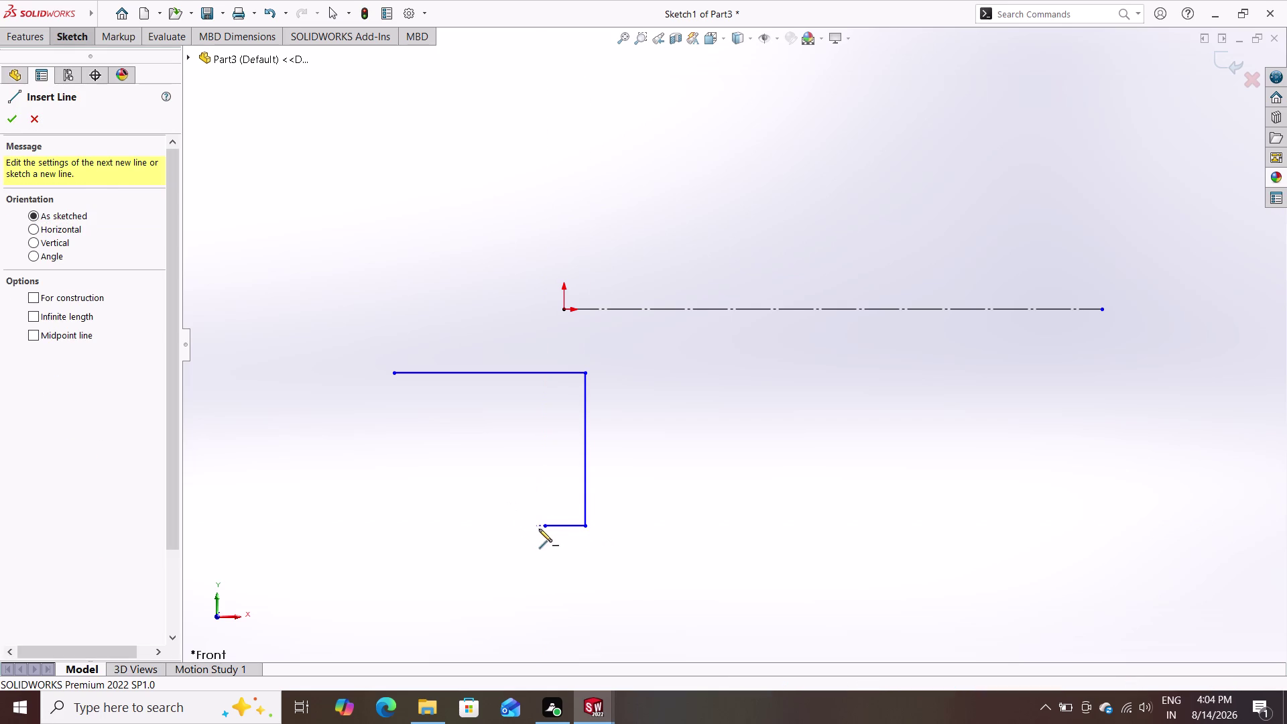
double_click(547, 525)
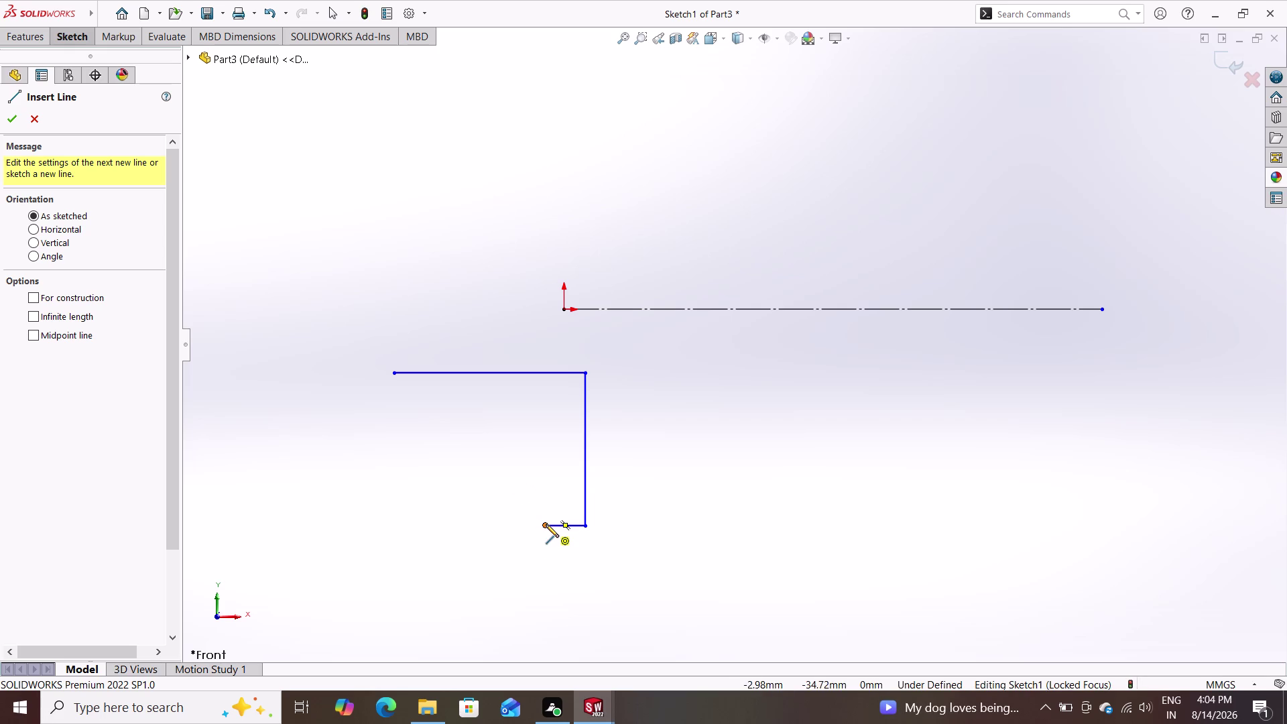
click(546, 524)
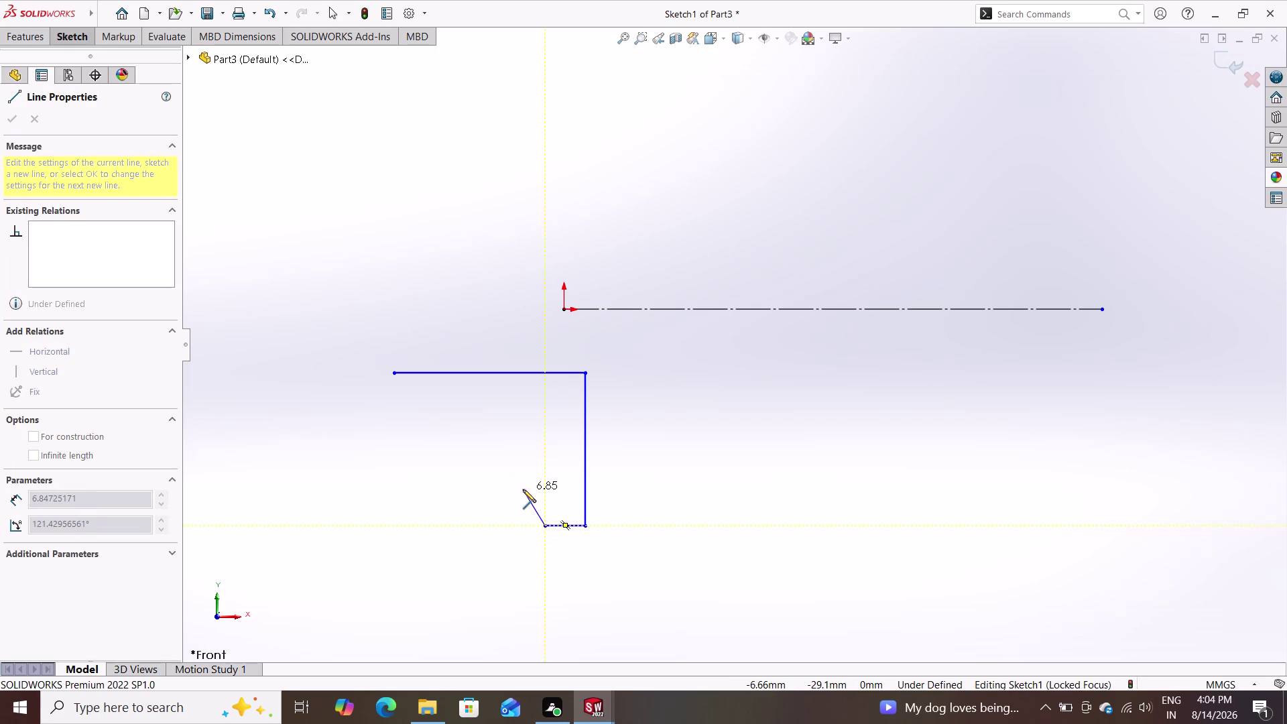
click(523, 489)
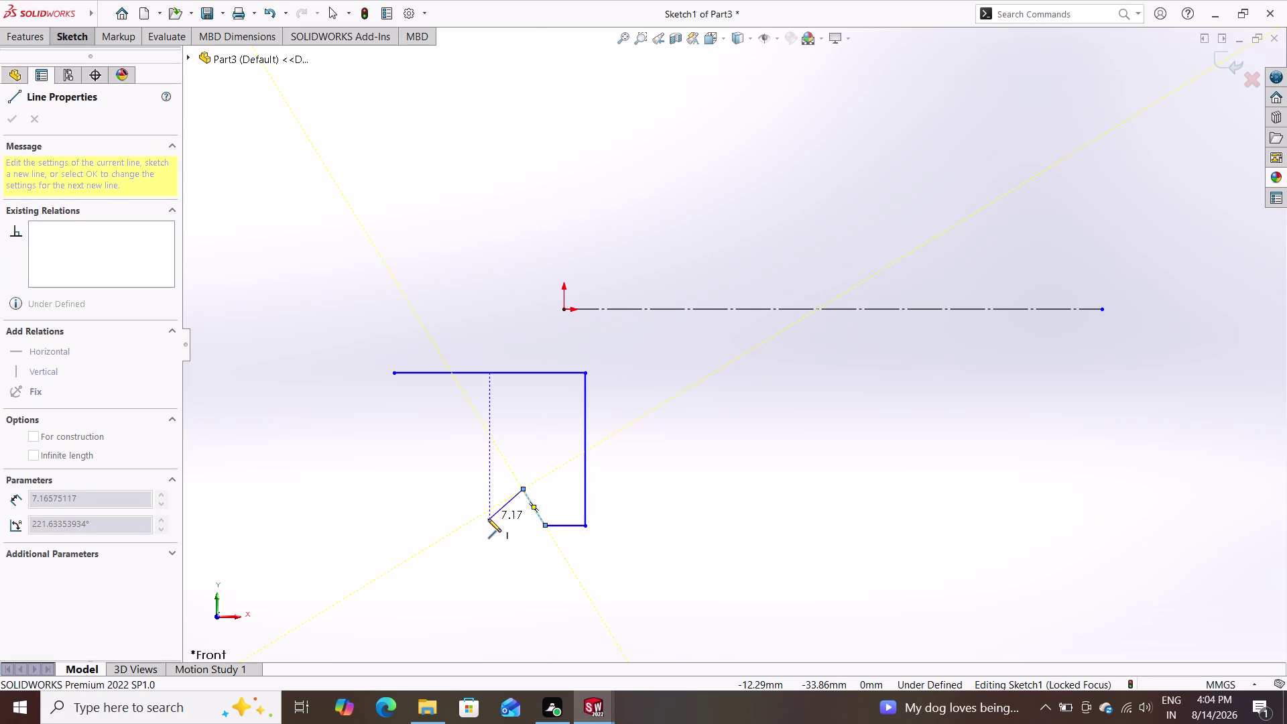
triple_click(460, 526)
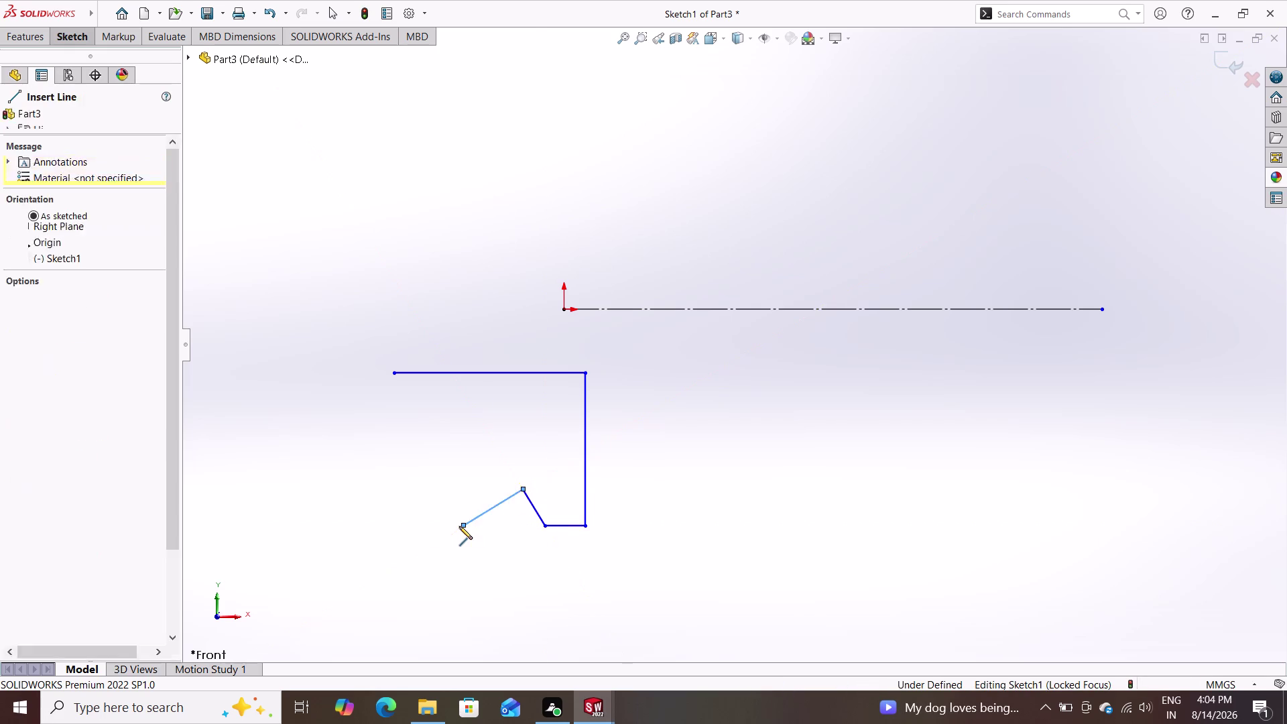
click(521, 487)
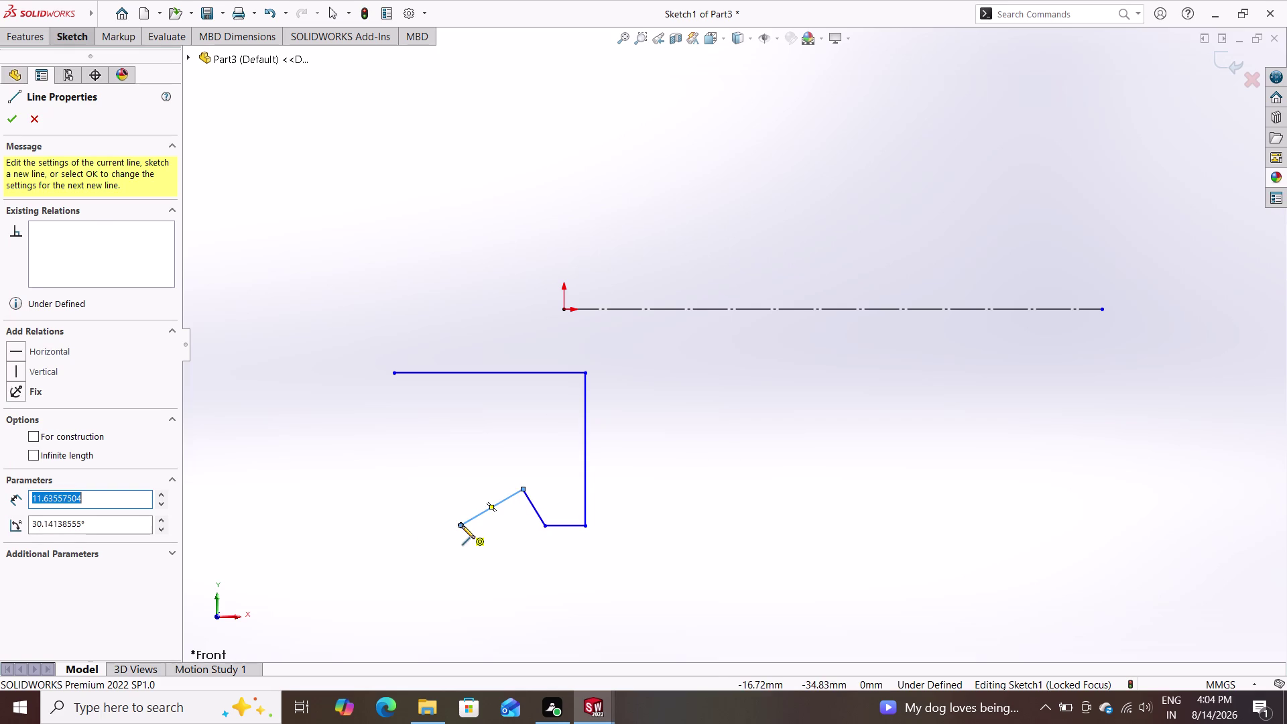
Draw a left edge from the profile's top-left corner down to the bottom.
click(461, 526)
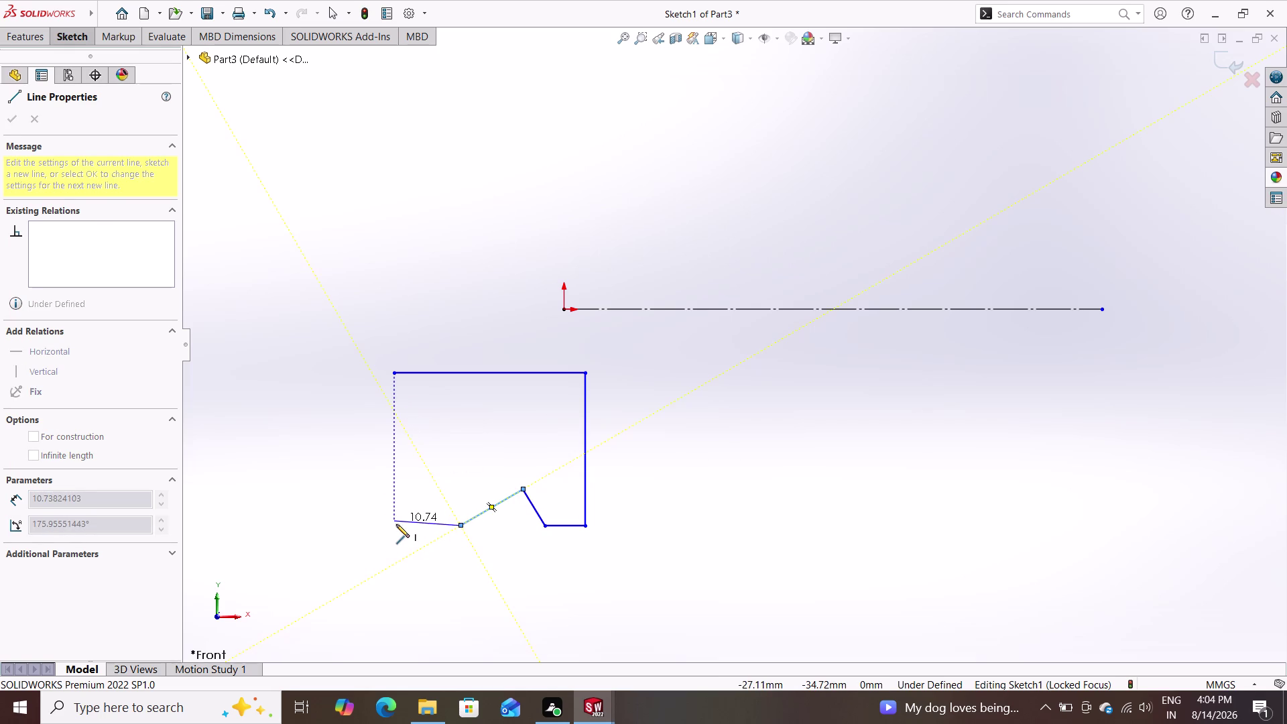
double_click(396, 524)
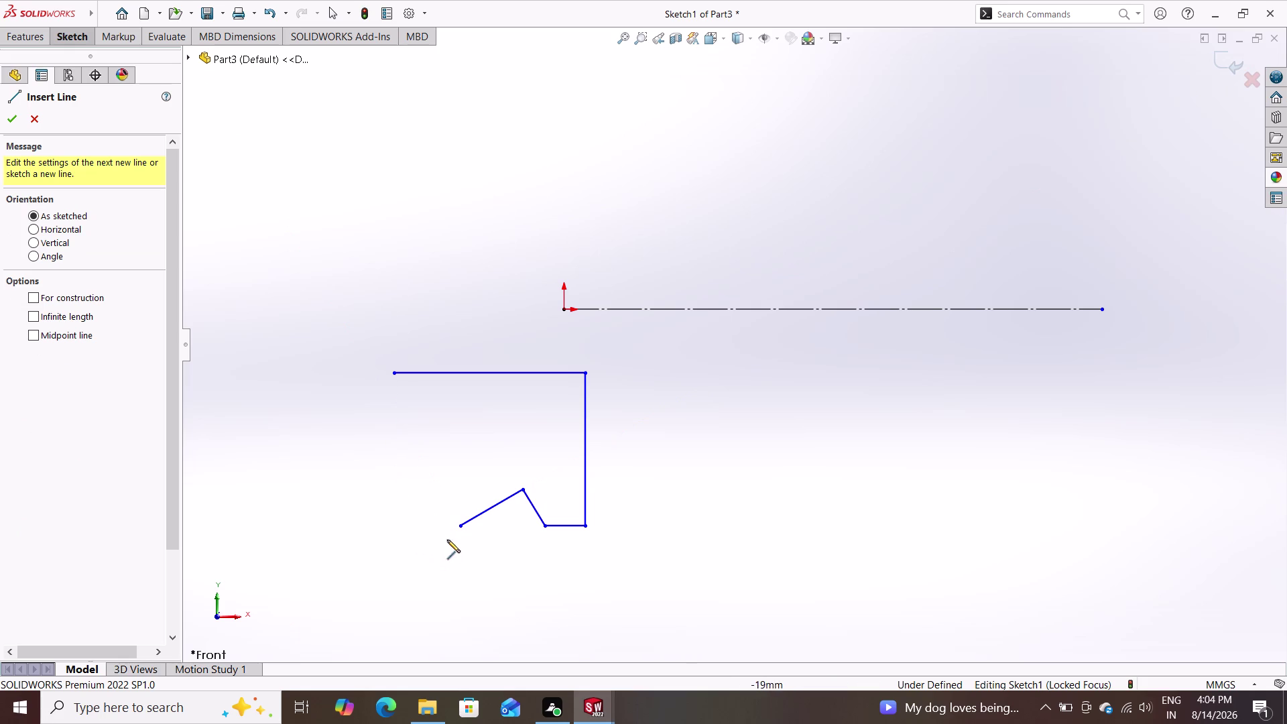
click(459, 525)
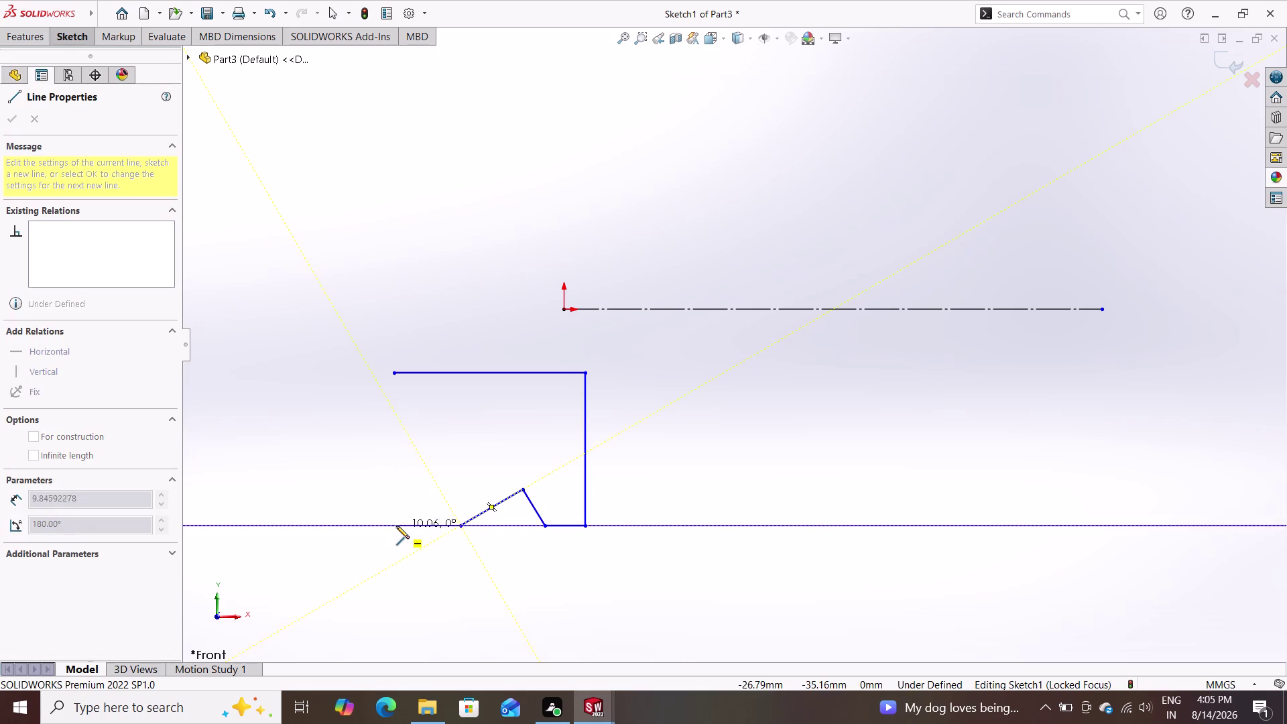
double_click(393, 526)
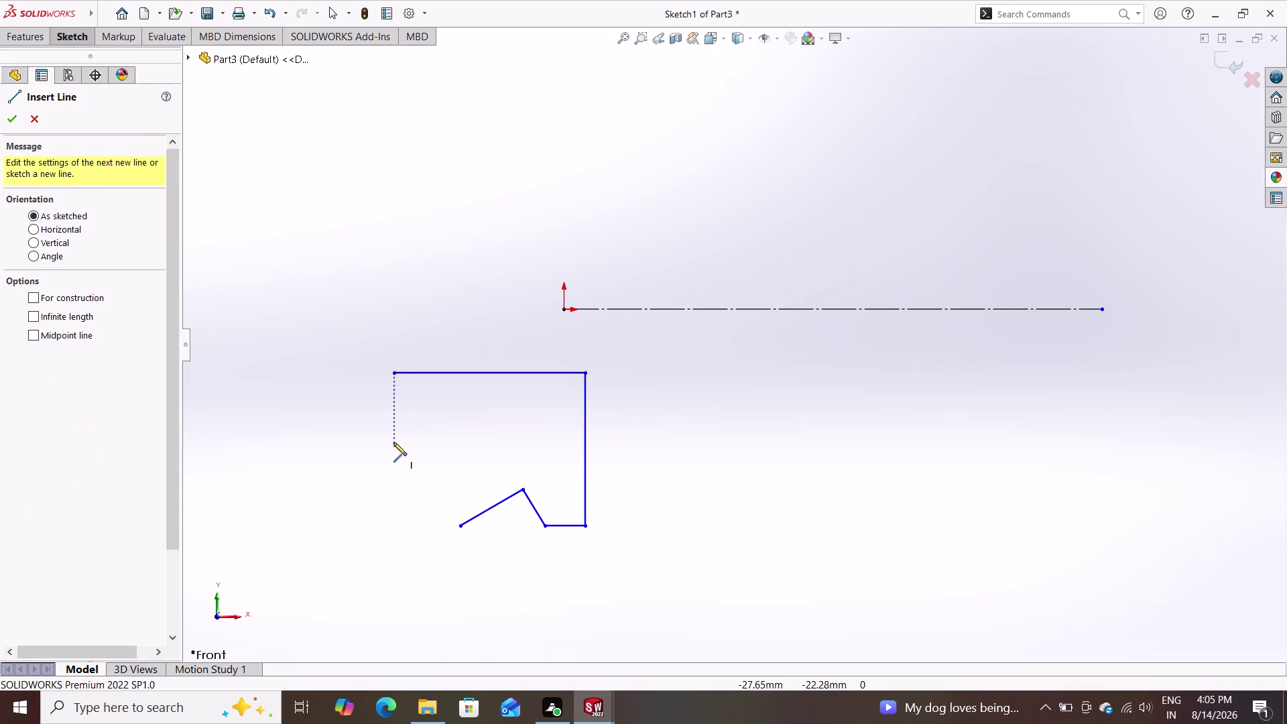
click(392, 371)
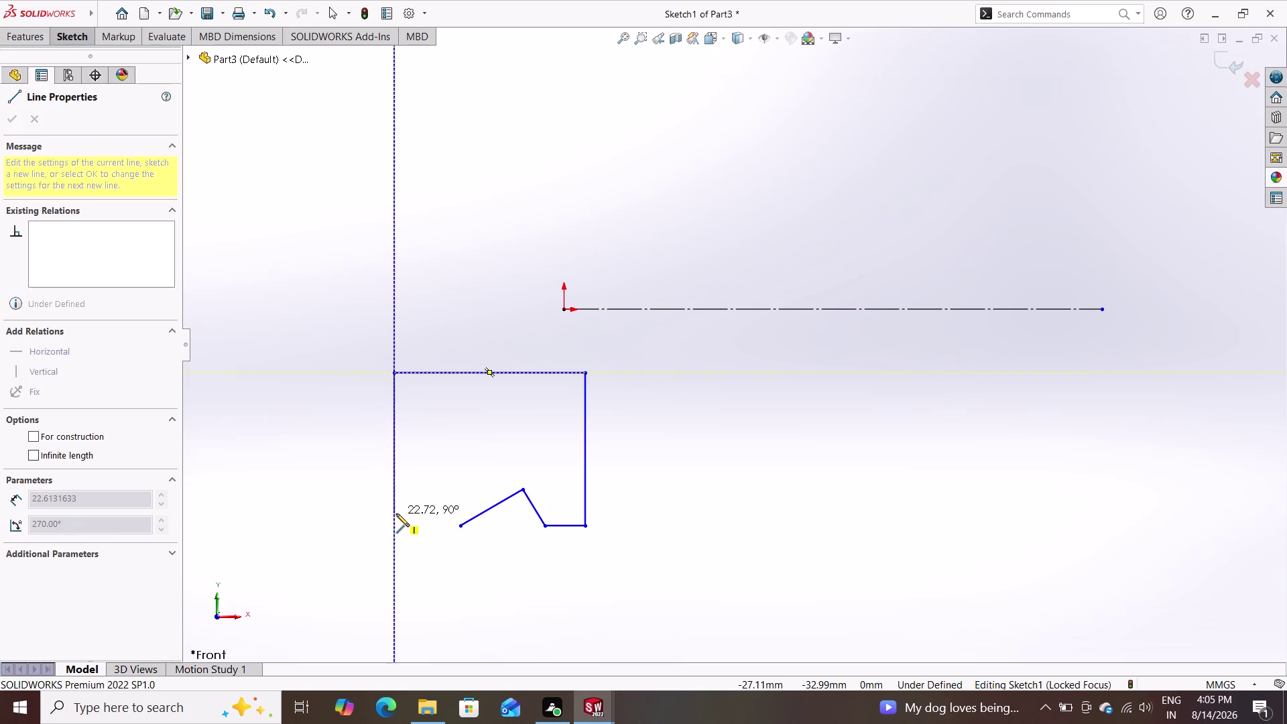
double_click(396, 514)
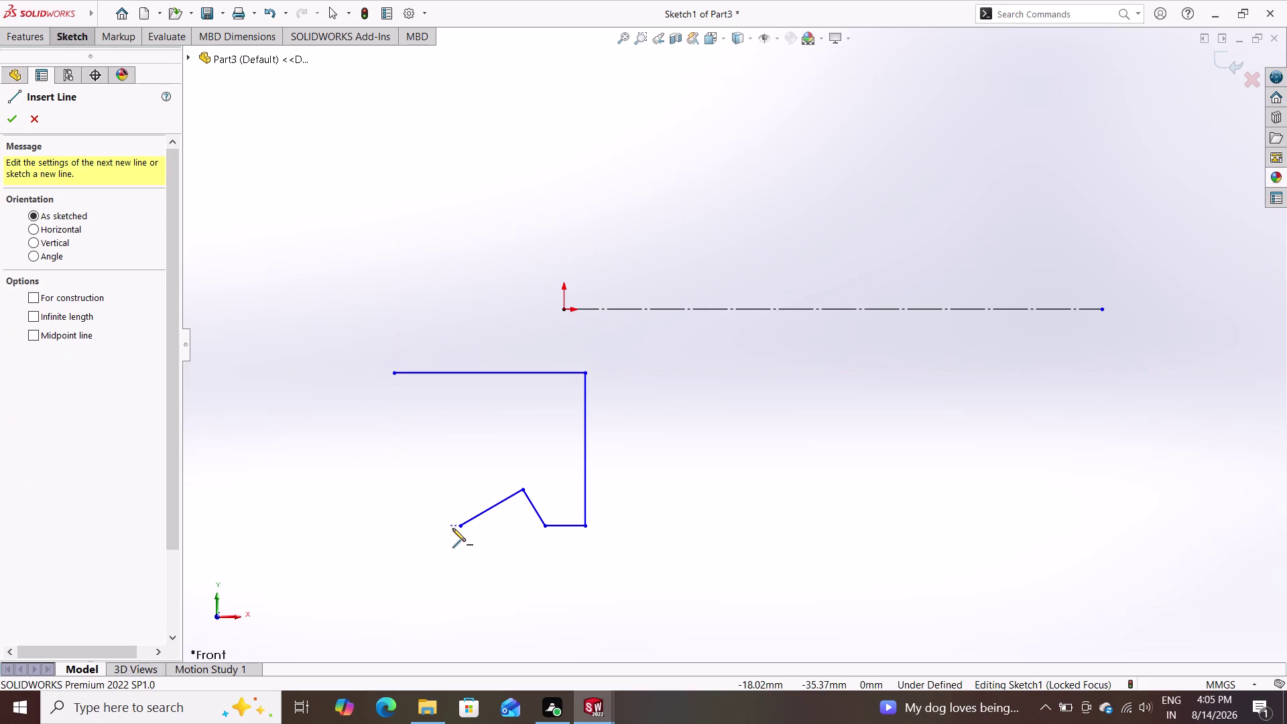
double_click(457, 526)
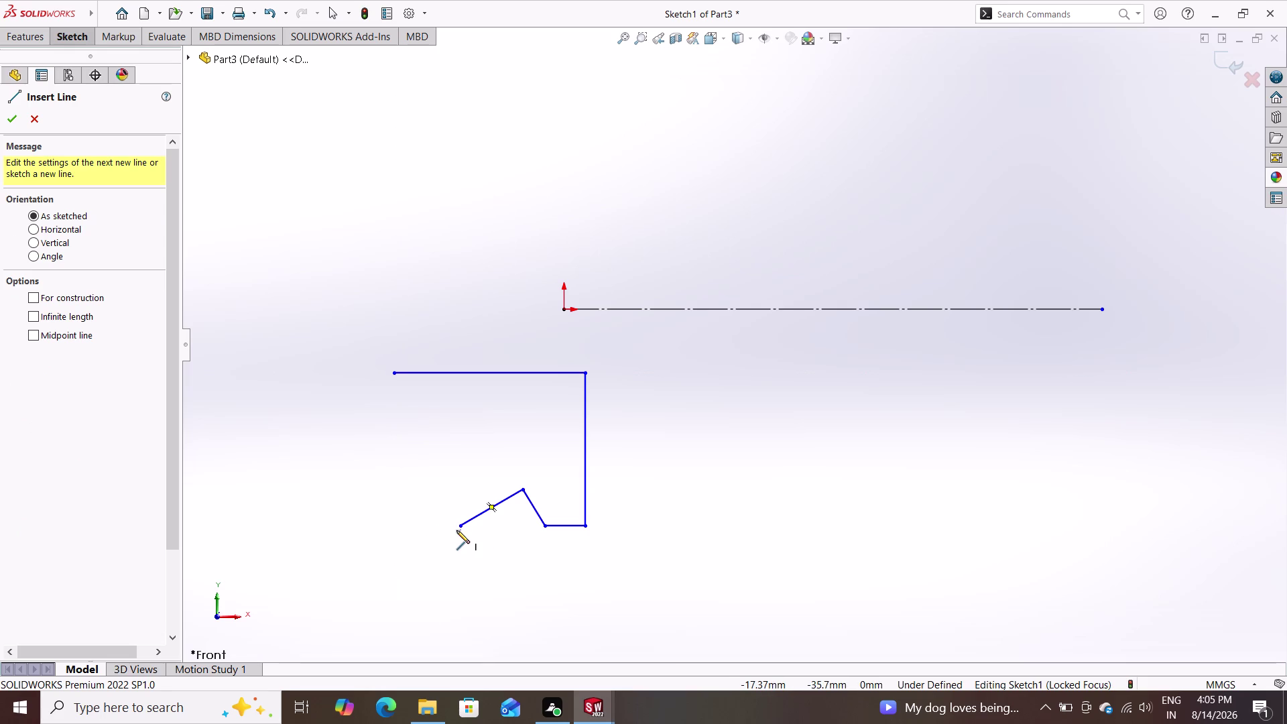
double_click(458, 527)
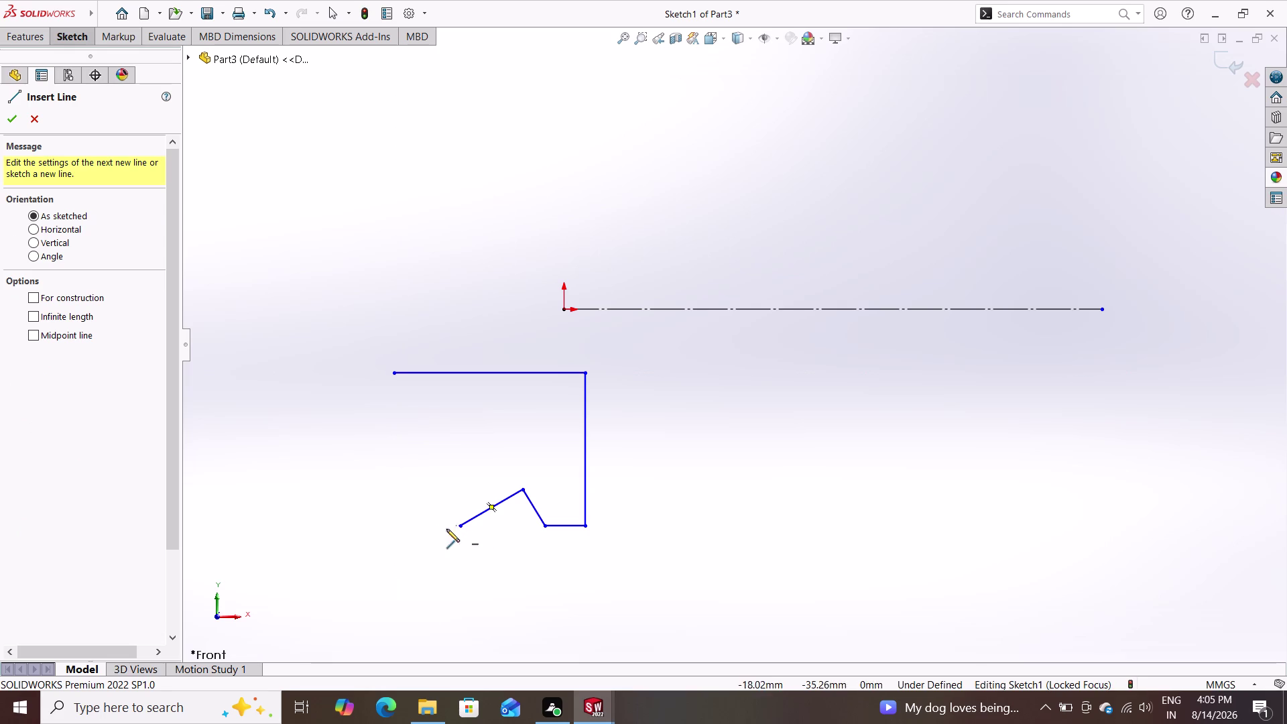
double_click(462, 527)
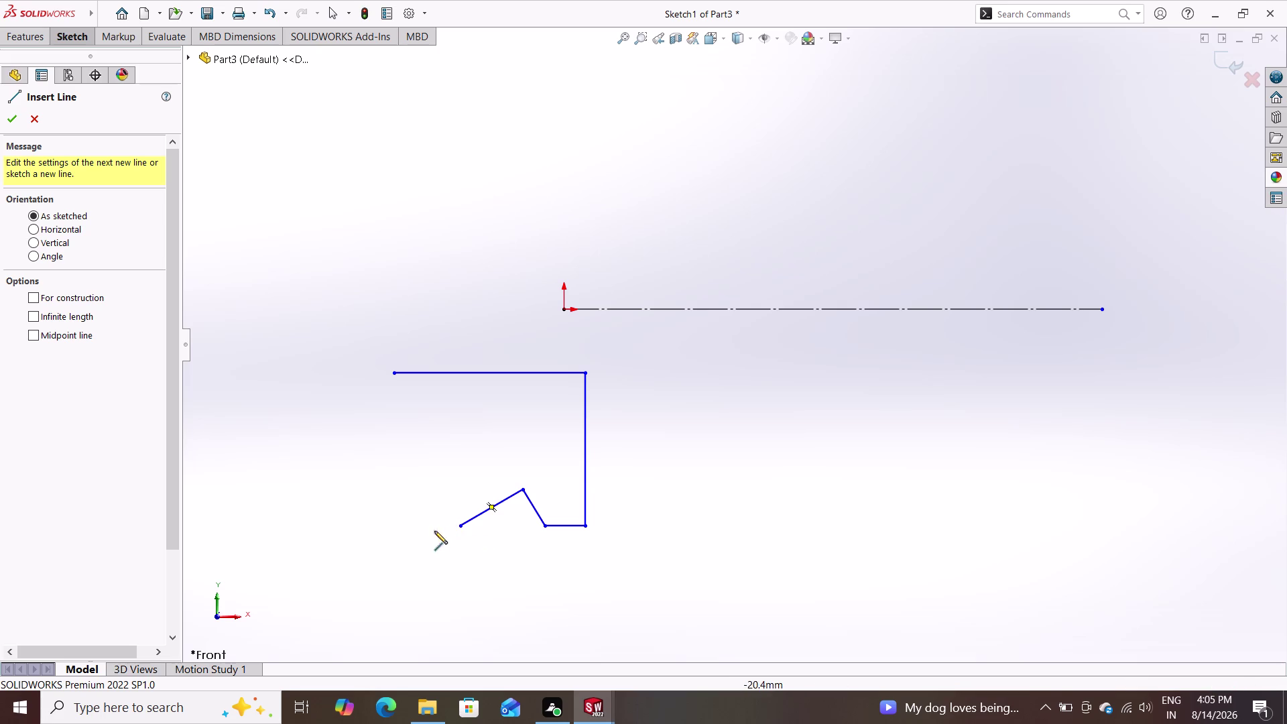
double_click(394, 372)
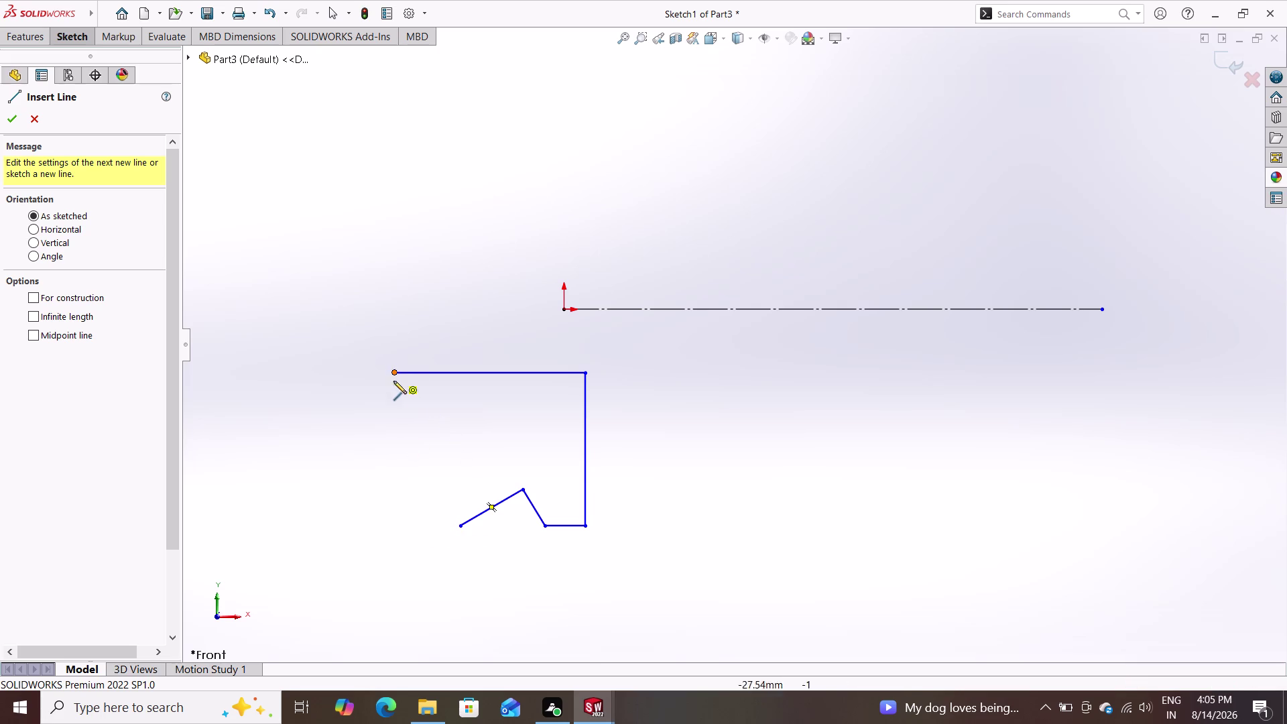
click(395, 373)
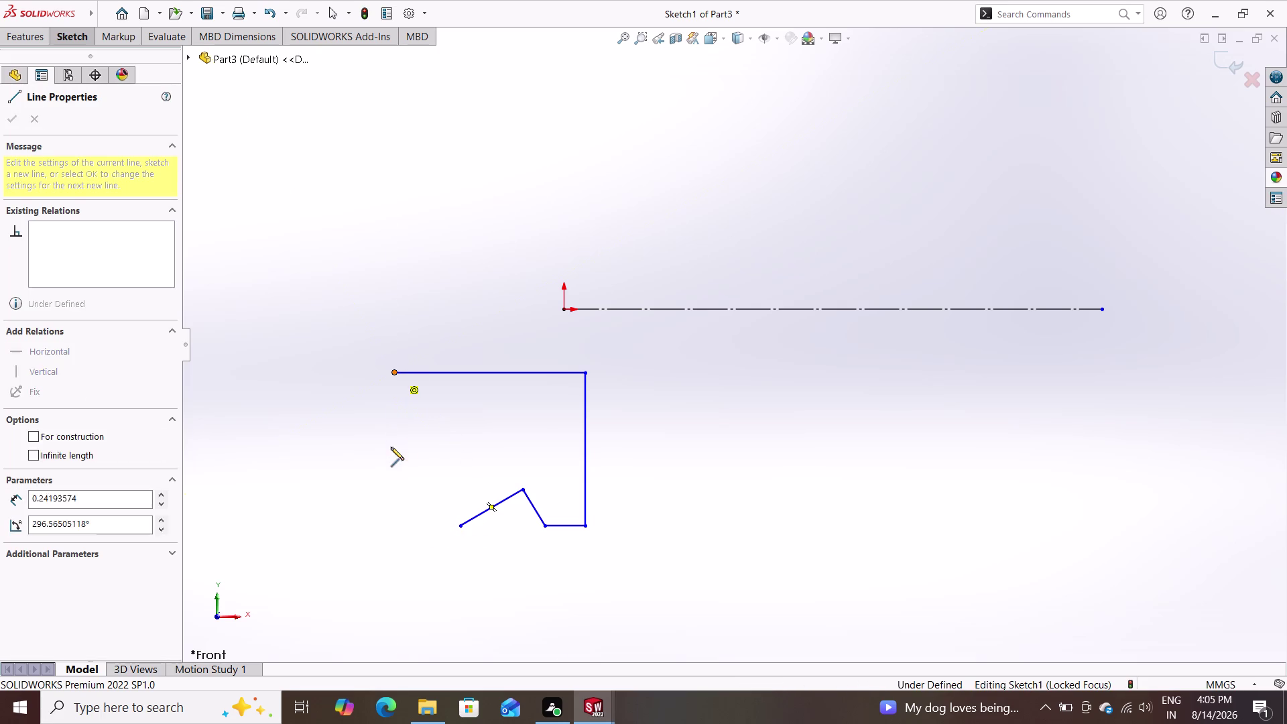
click(406, 528)
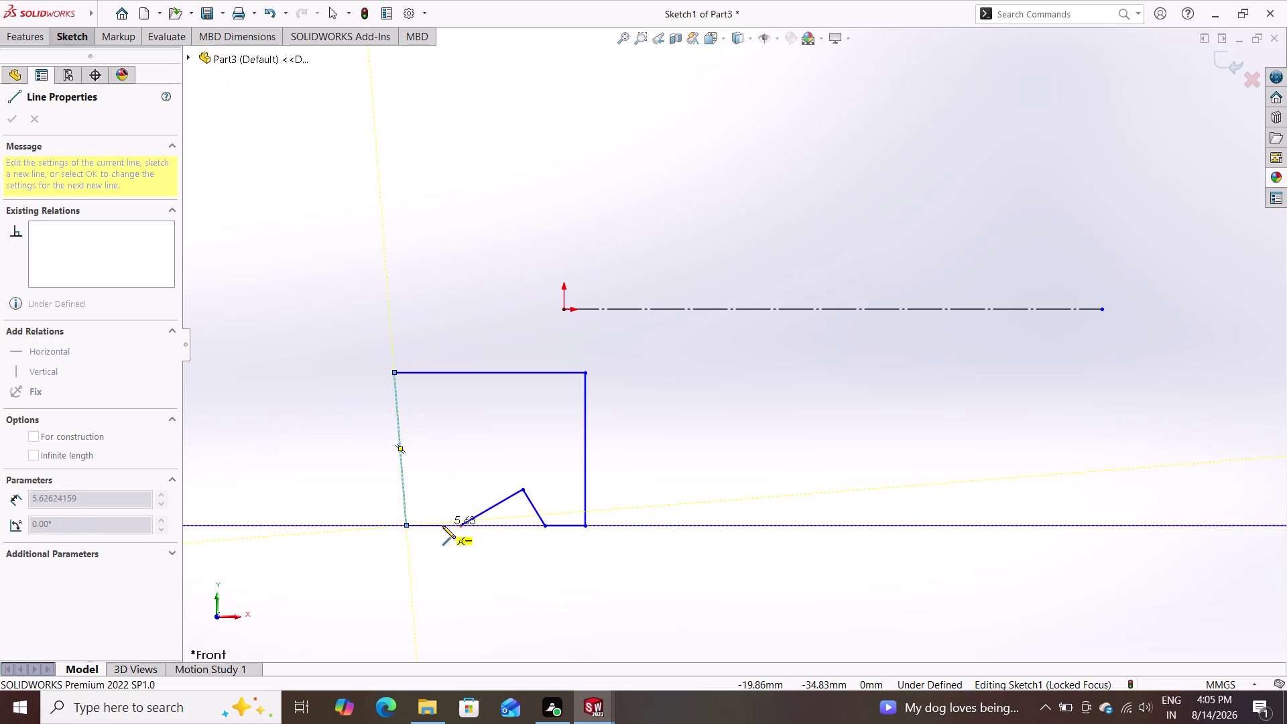
key(Escape)
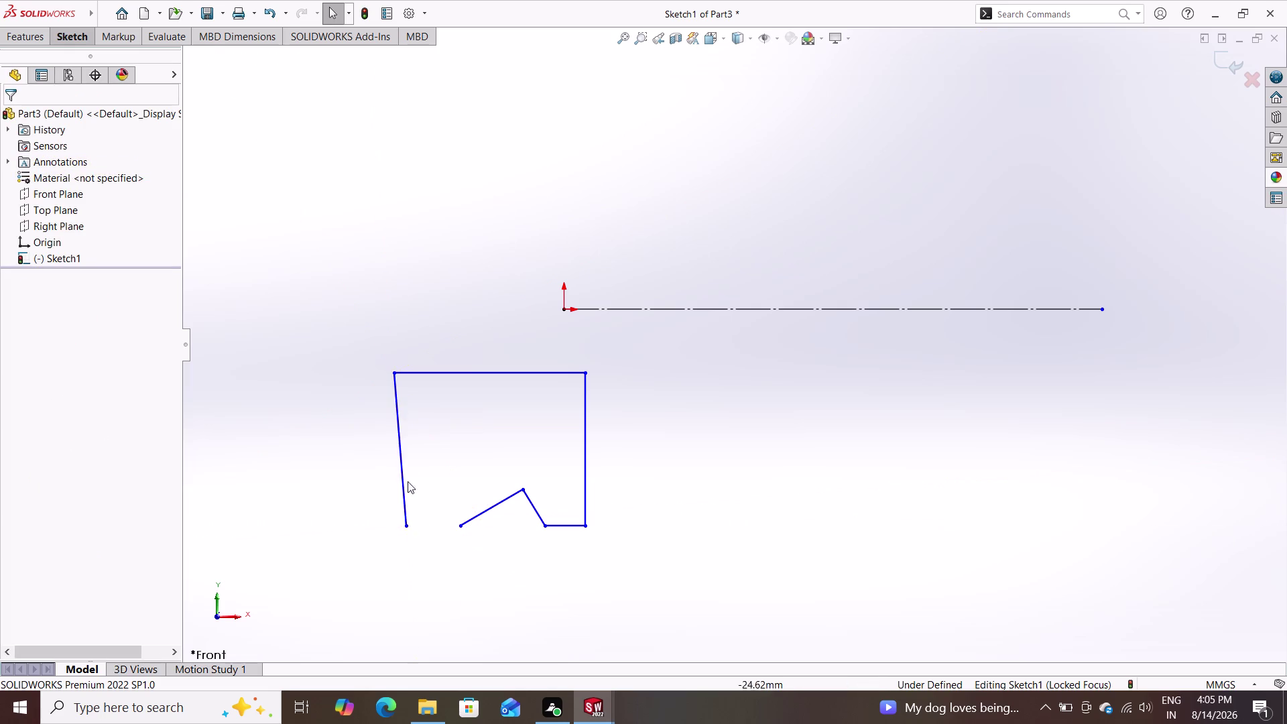
Replace the slanted left edge with a vertical one, joining the bottom edge to the groove.
click(398, 453)
key(Delete)
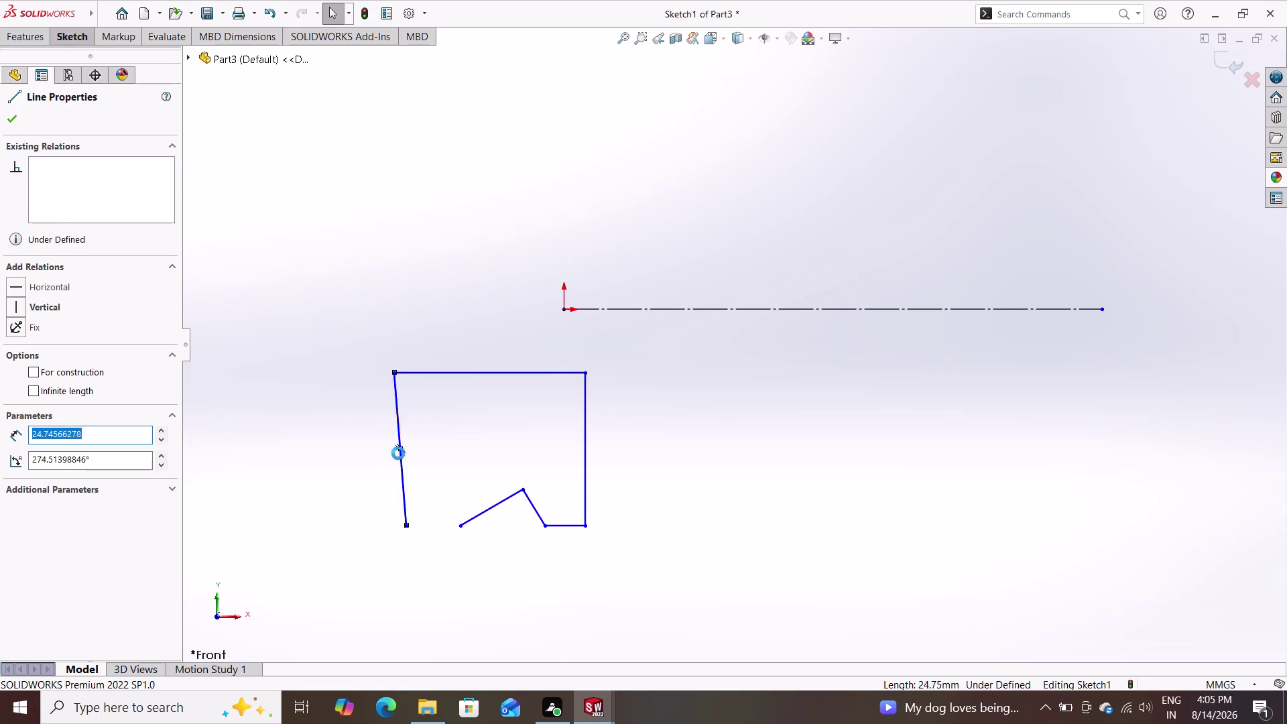
click(74, 35)
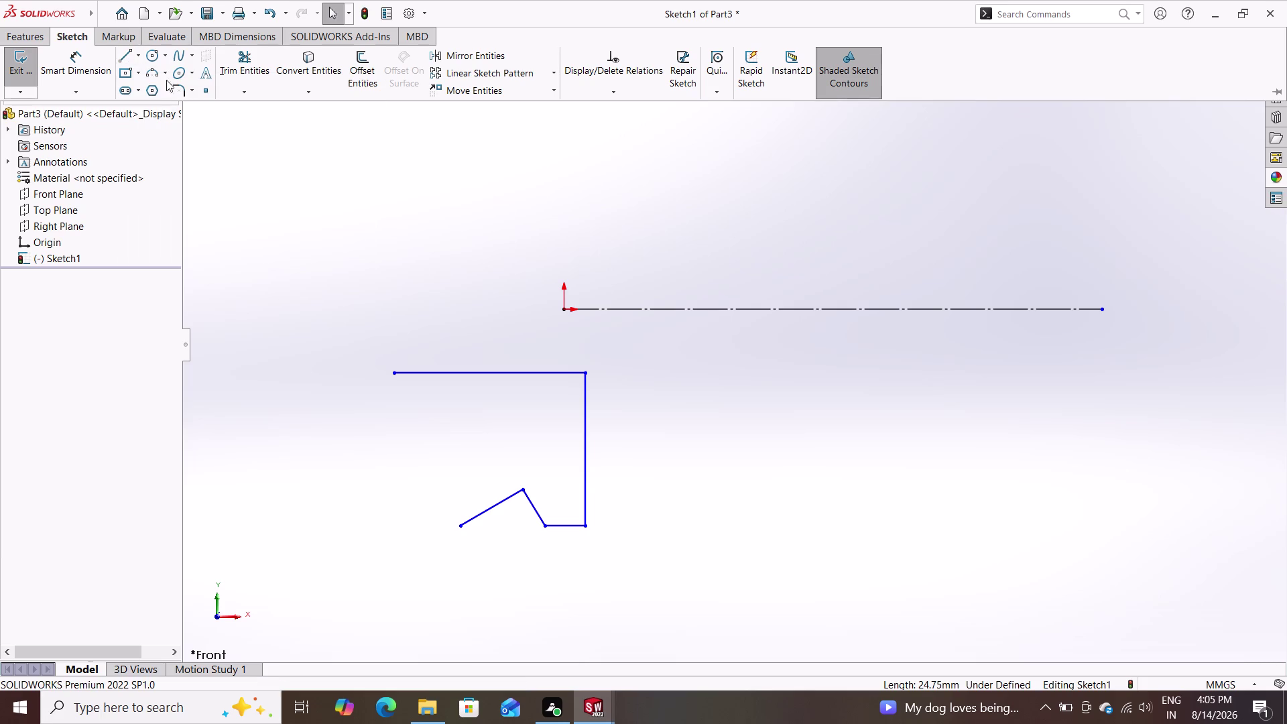
click(126, 56)
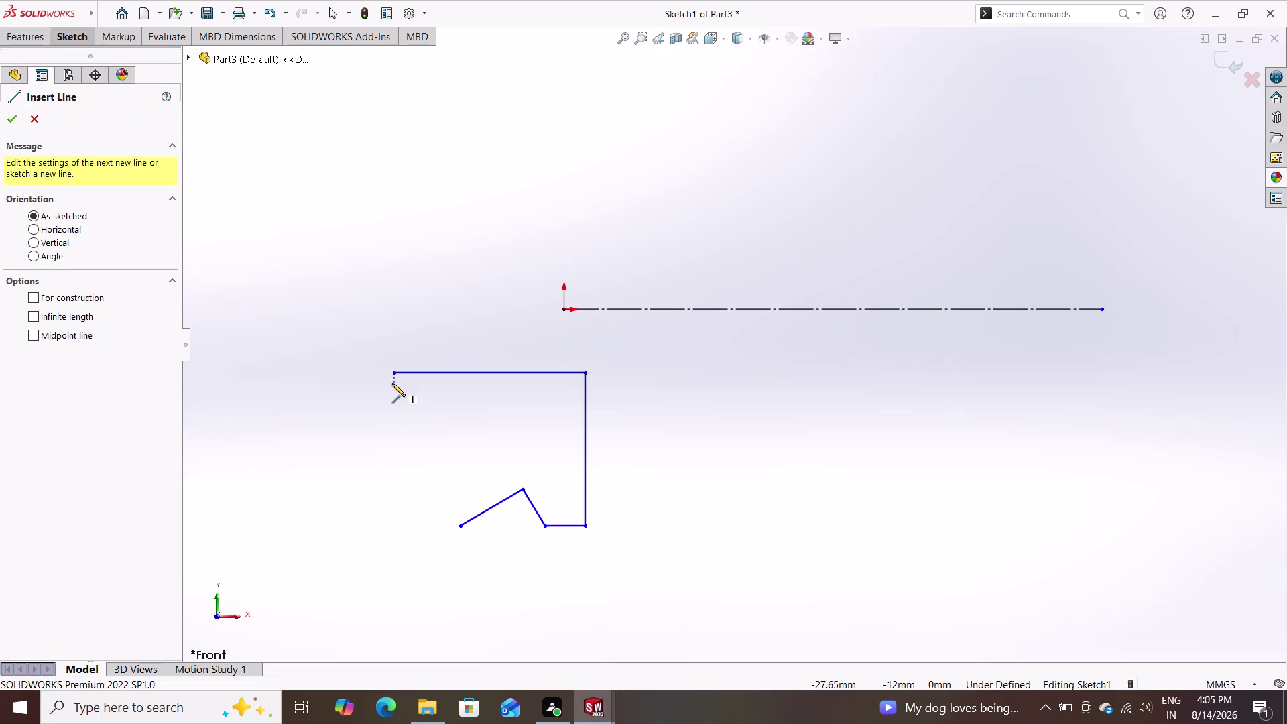
click(394, 375)
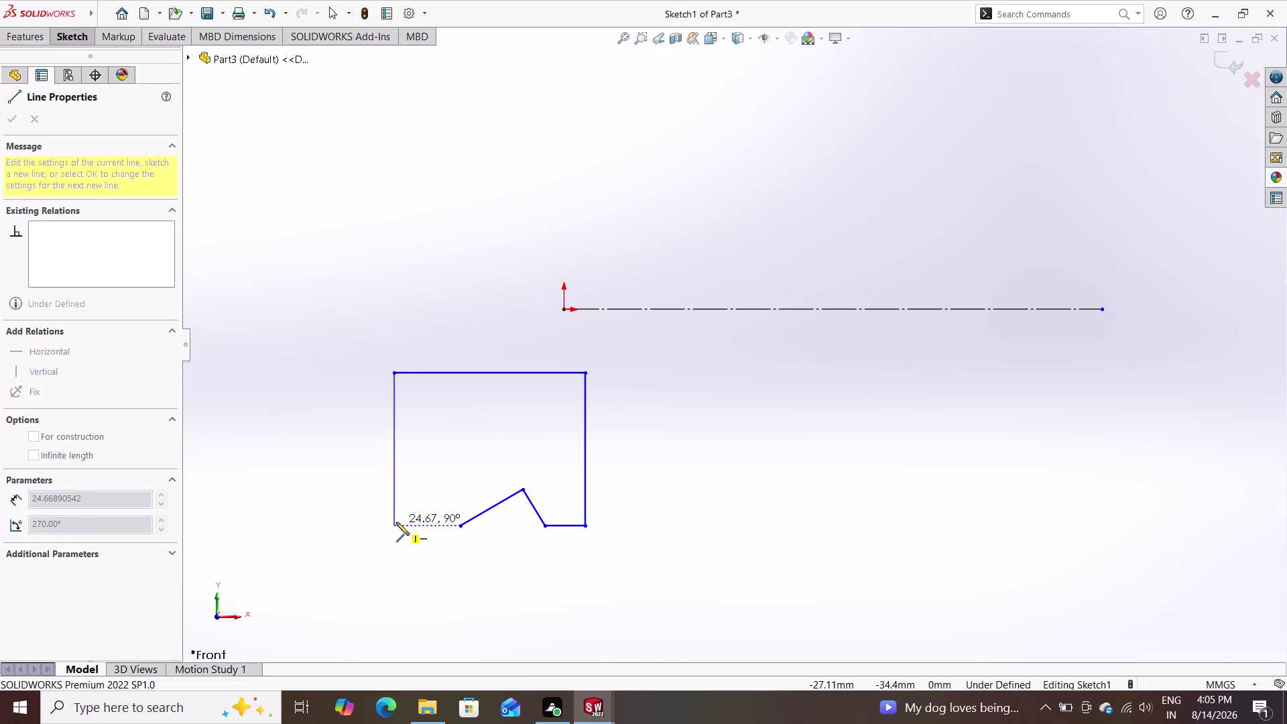
click(395, 522)
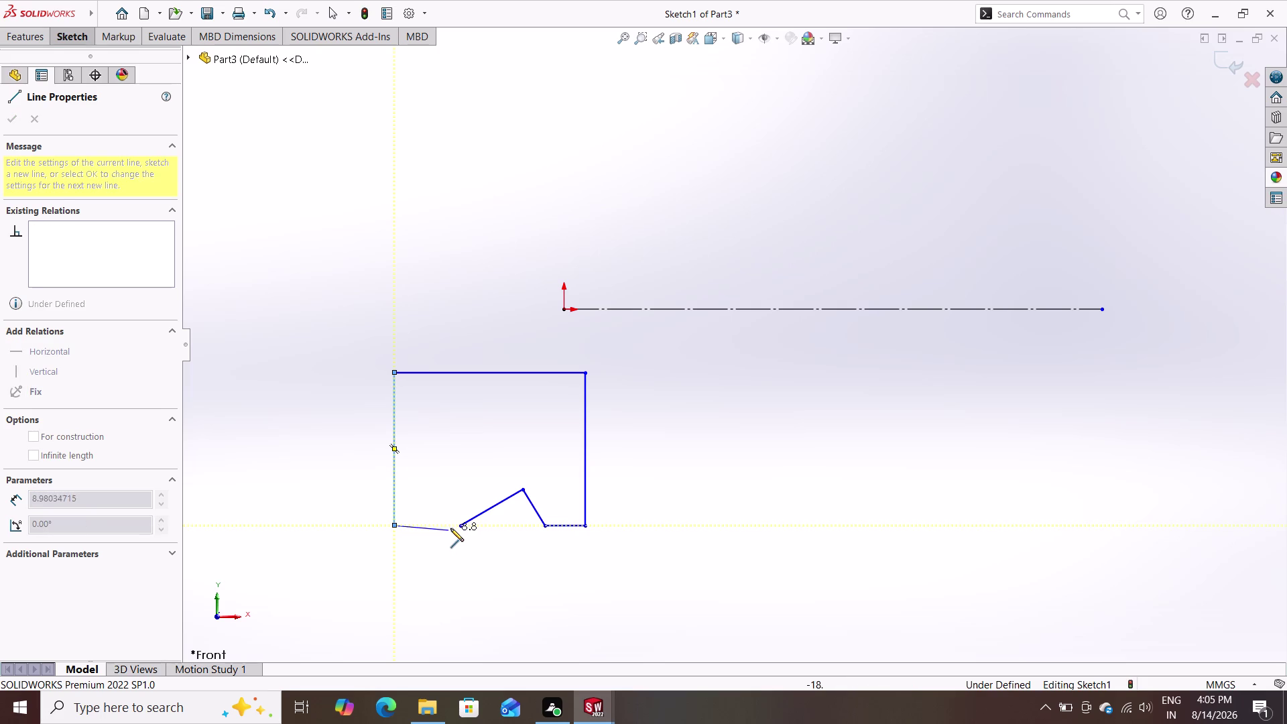
click(462, 524)
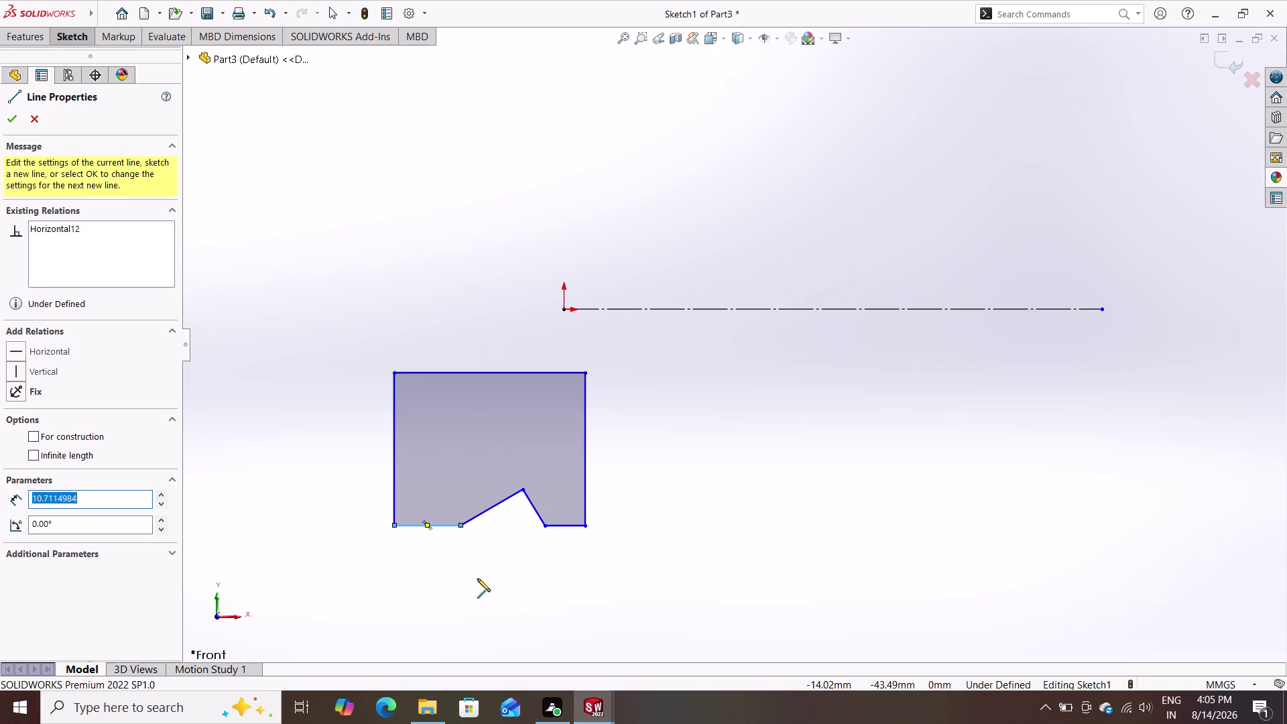
key(Escape)
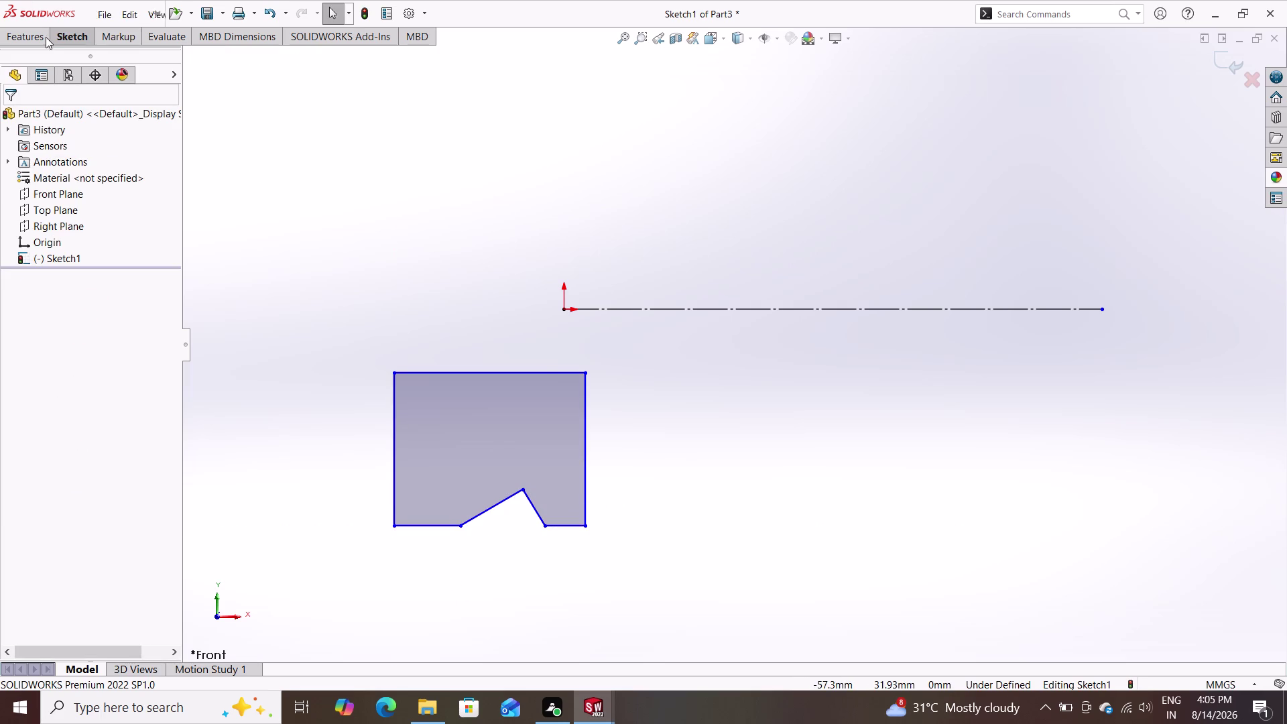
triple_click(75, 37)
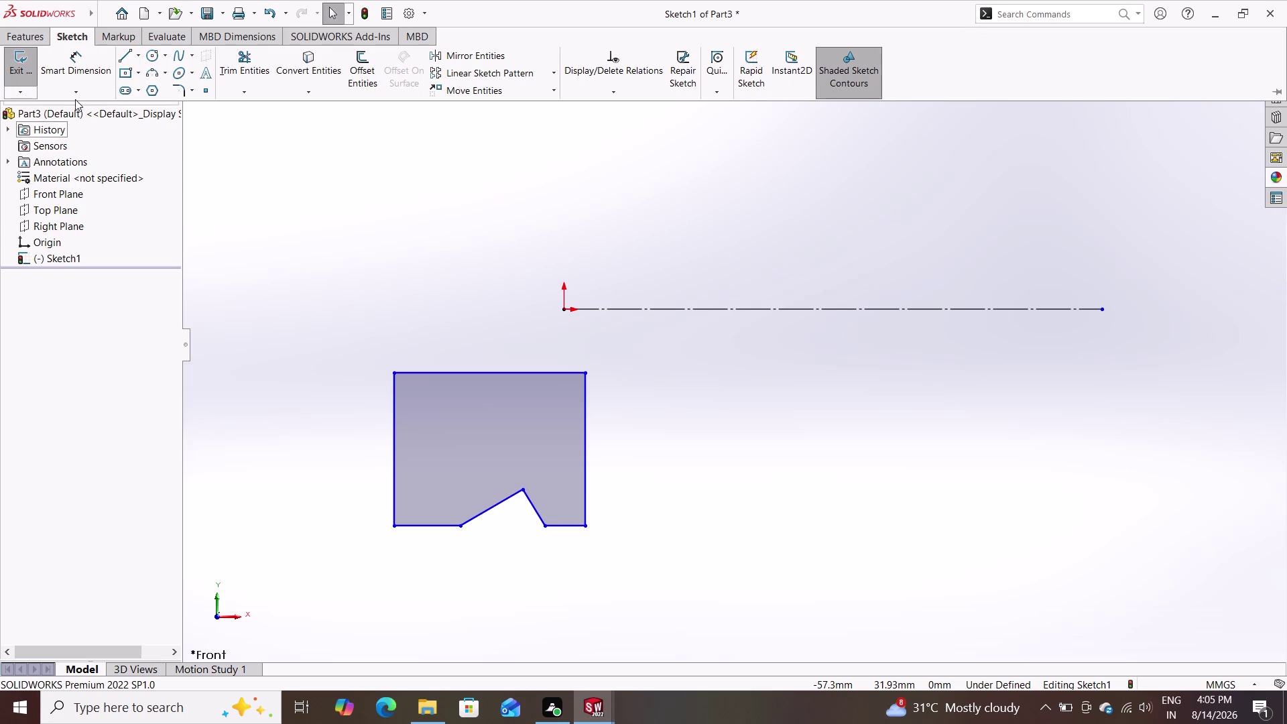
click(69, 63)
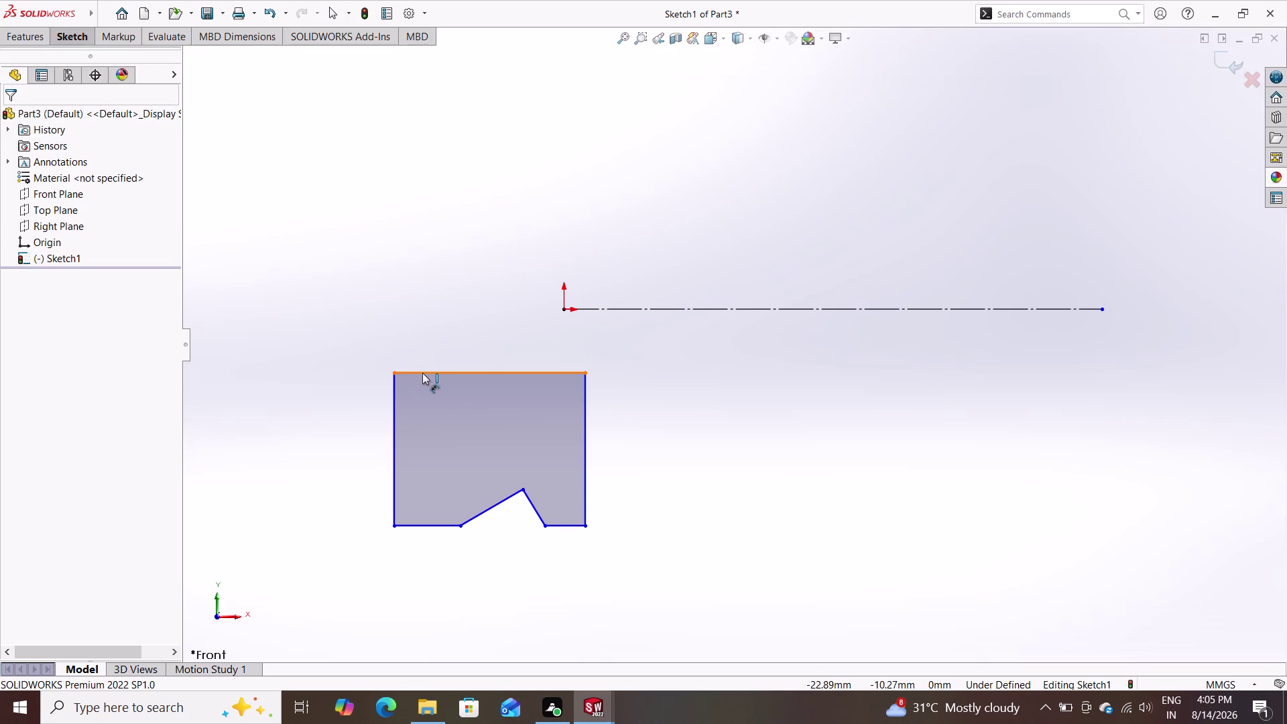
Dimension the profile's top edge width to 15 mm.
click(428, 371)
click(458, 329)
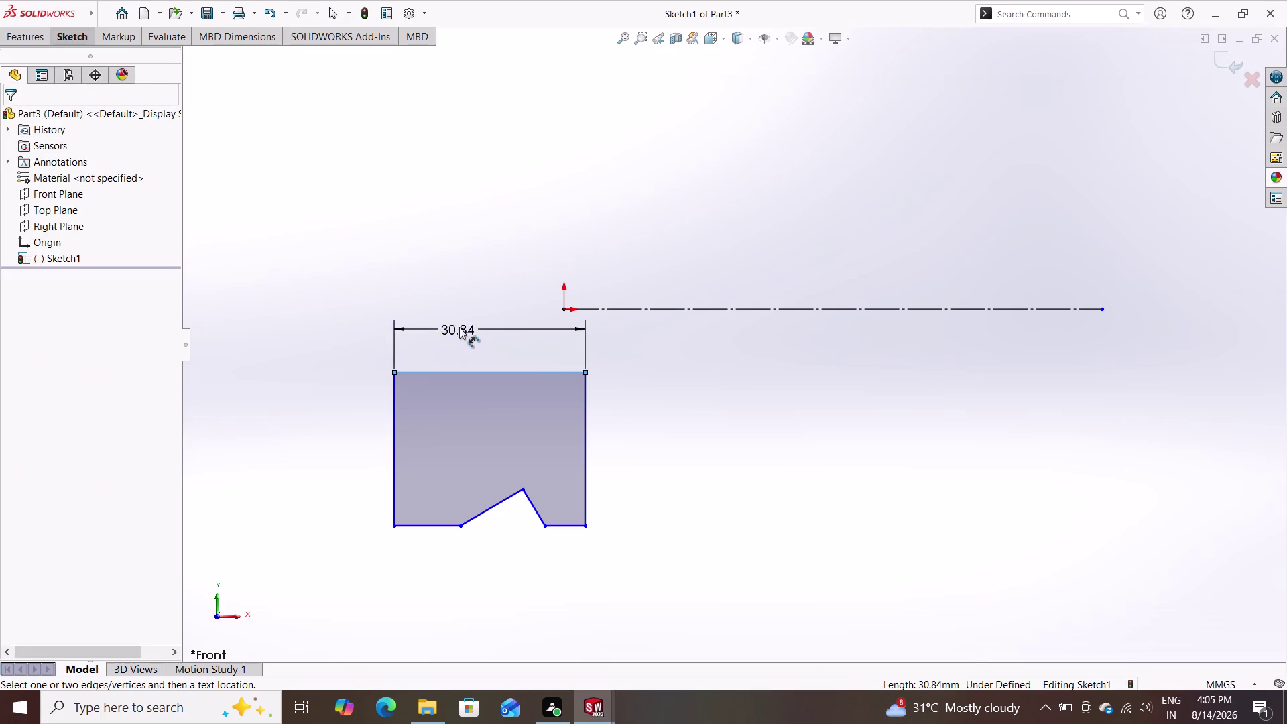
text(15)
key(Return)
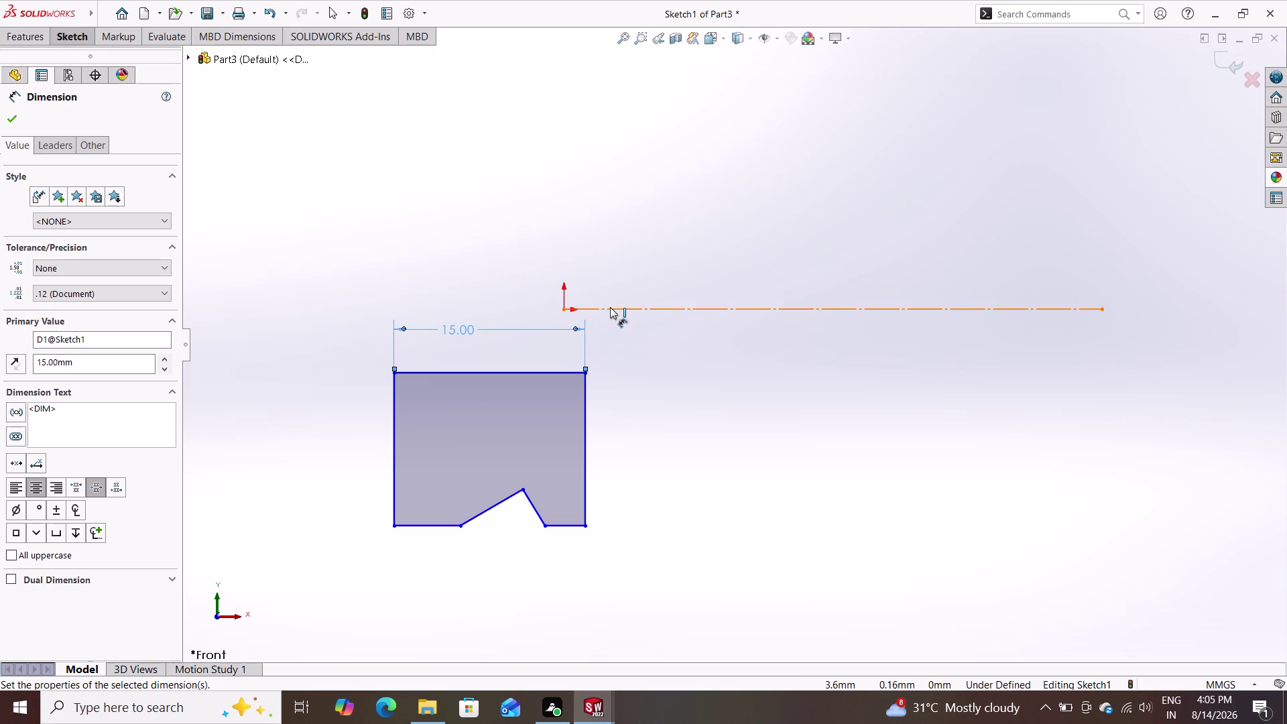
Remove the stray 5 mm vertical distance dimension between the centreline and top edge.
click(564, 308)
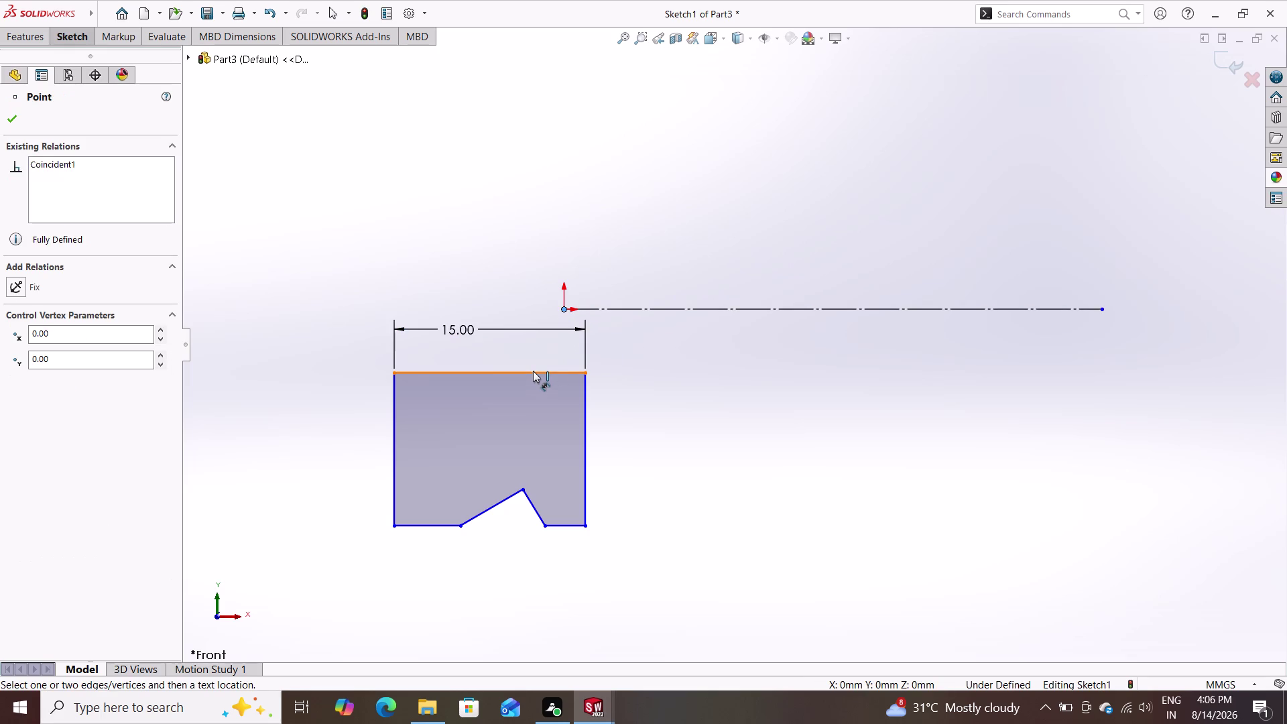
click(533, 370)
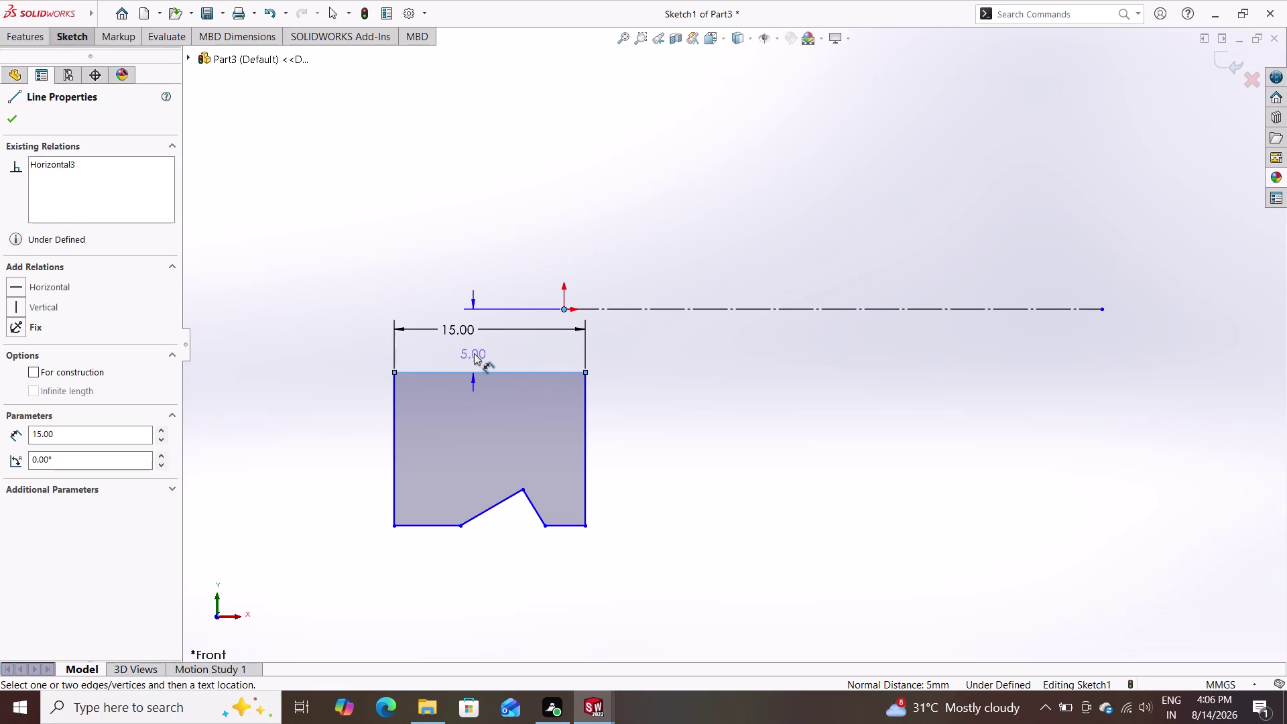
key(Escape)
double_click(61, 39)
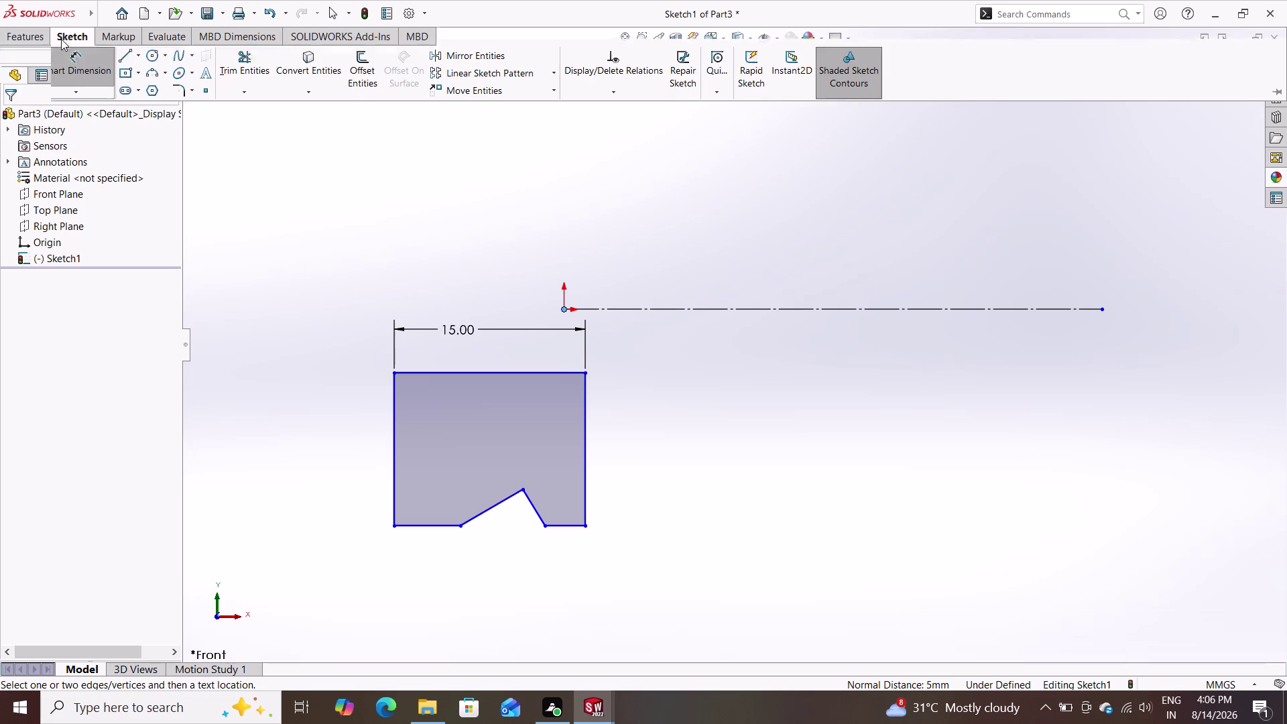
click(488, 369)
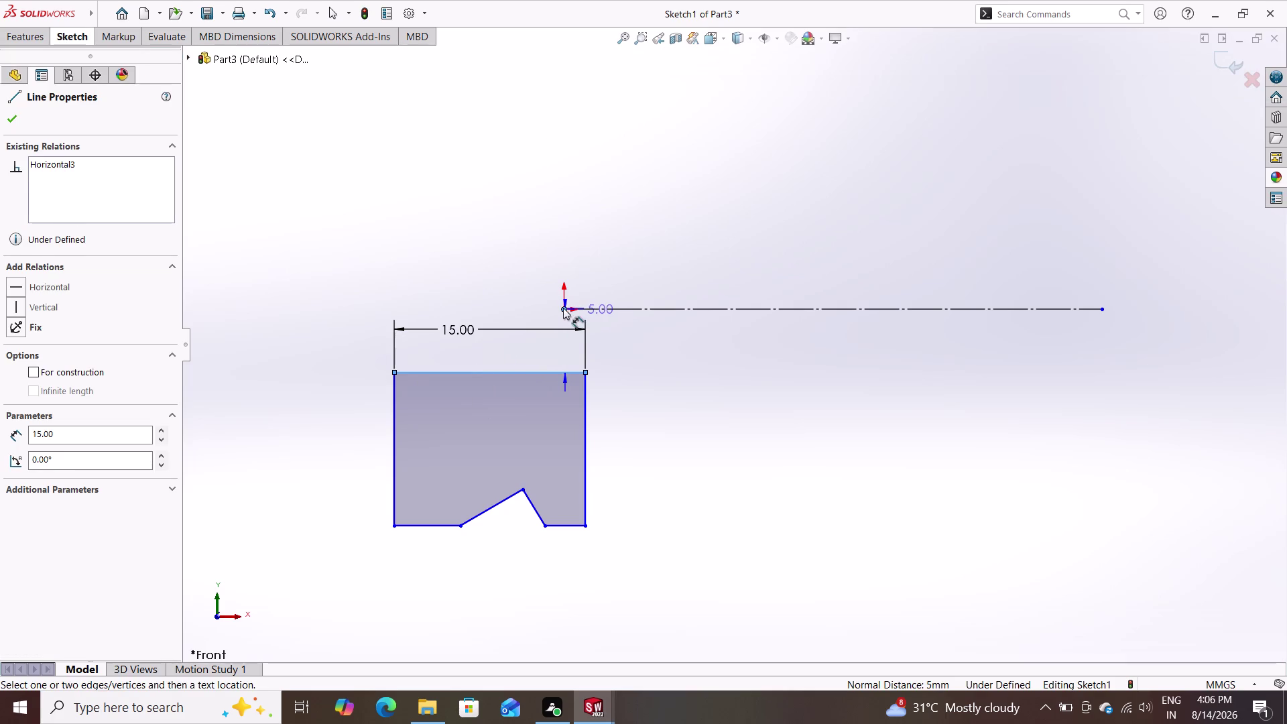
triple_click(563, 307)
key(Escape)
key(Escape)
key(Escape)
key(Escape)
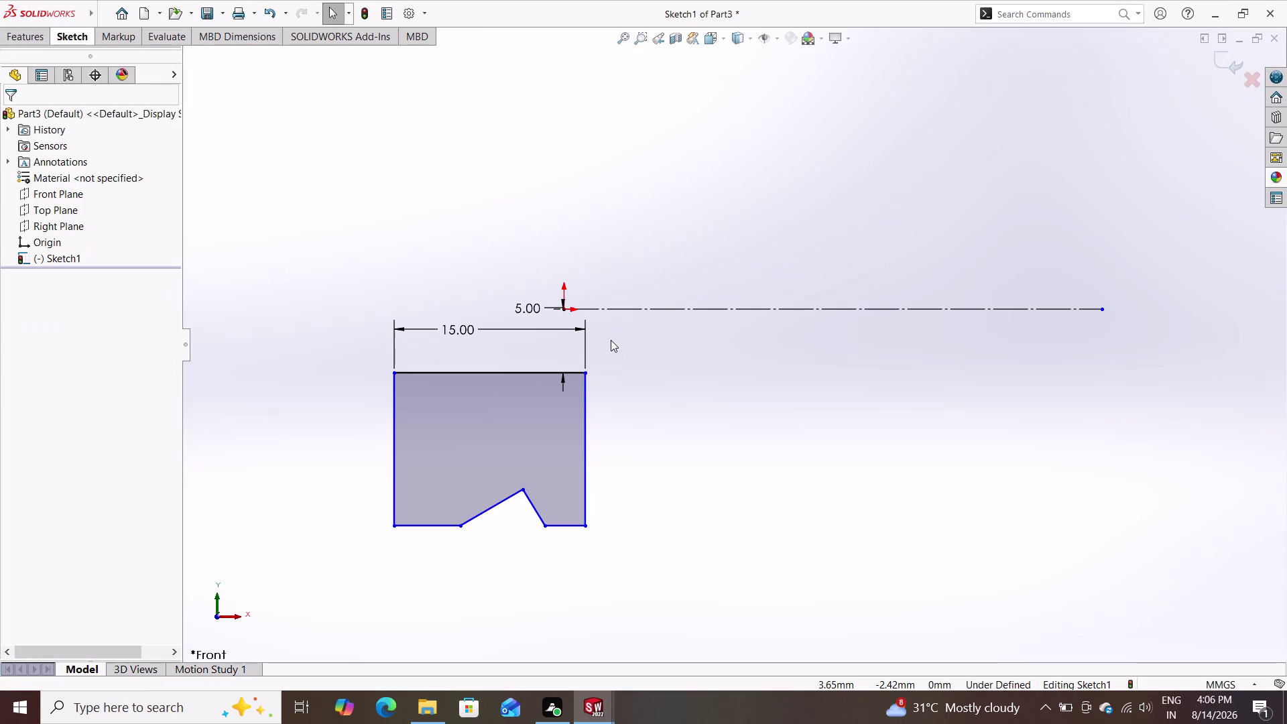
key(Escape)
triple_click(549, 303)
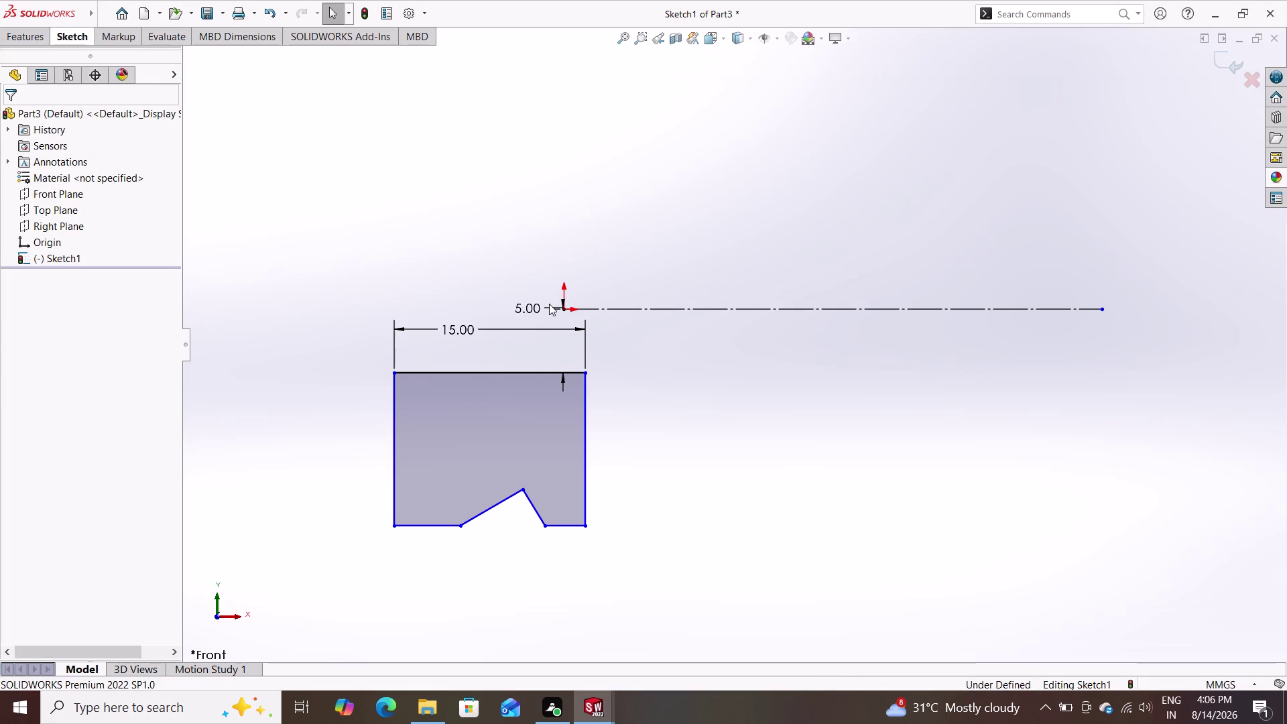
key(Escape)
double_click(541, 306)
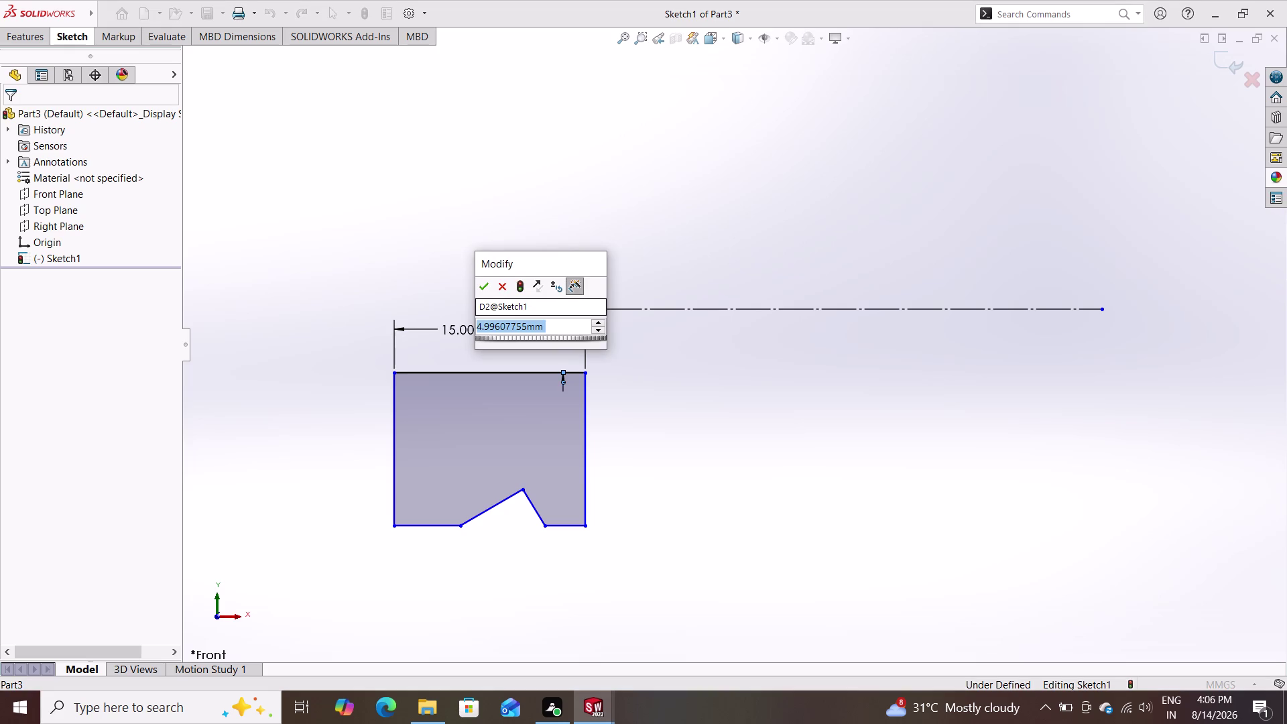
key(Delete)
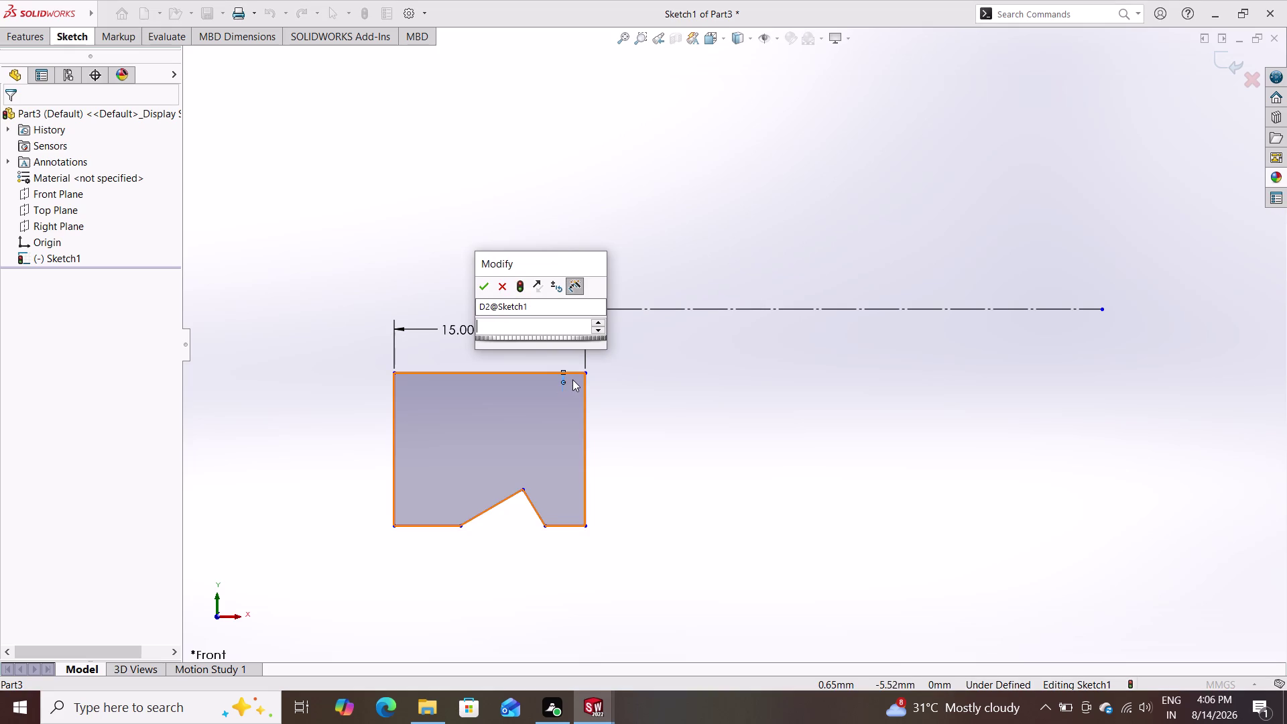
key(Escape)
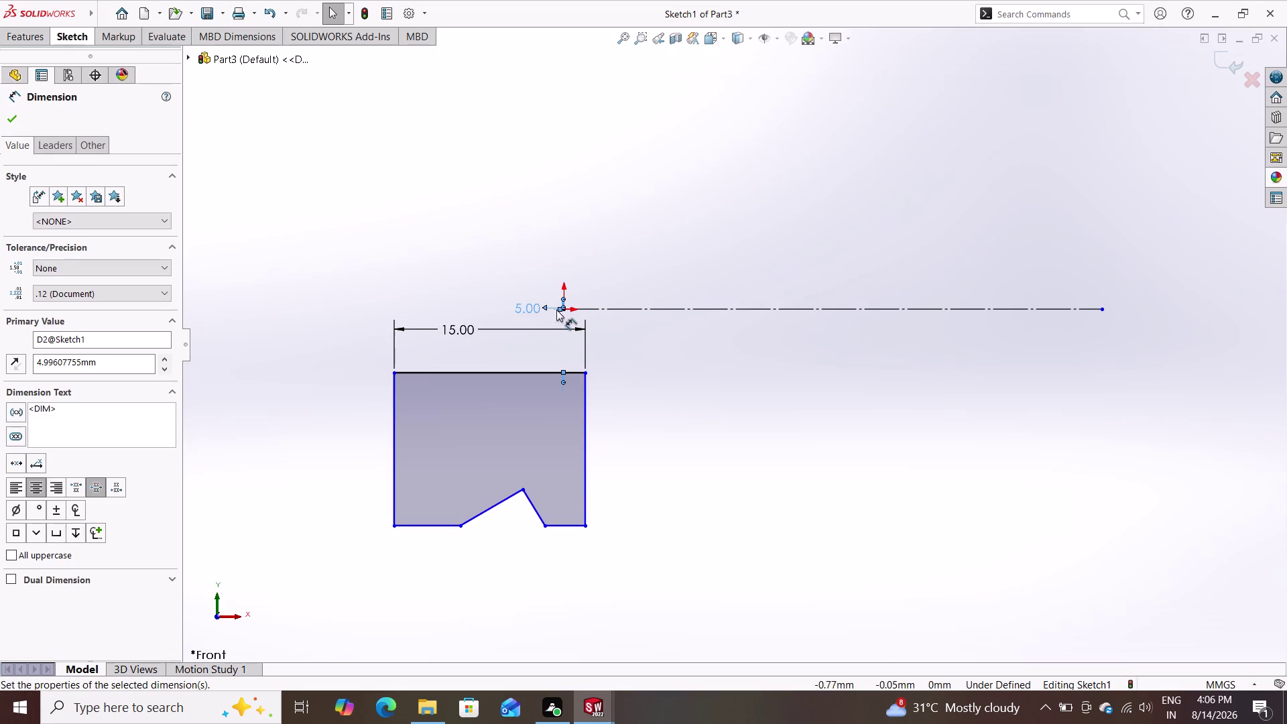
key(Delete)
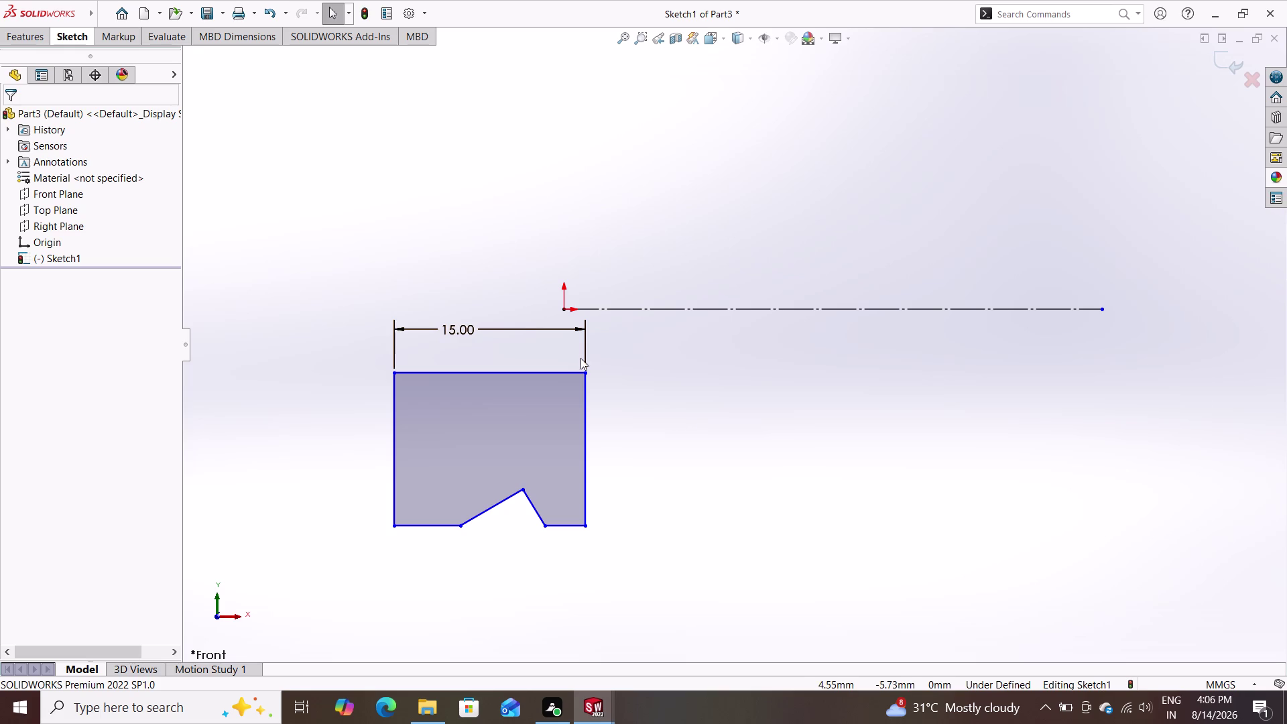
Dimension the centreline-to-top-edge vertical distance as 3.13 mm.
click(59, 29)
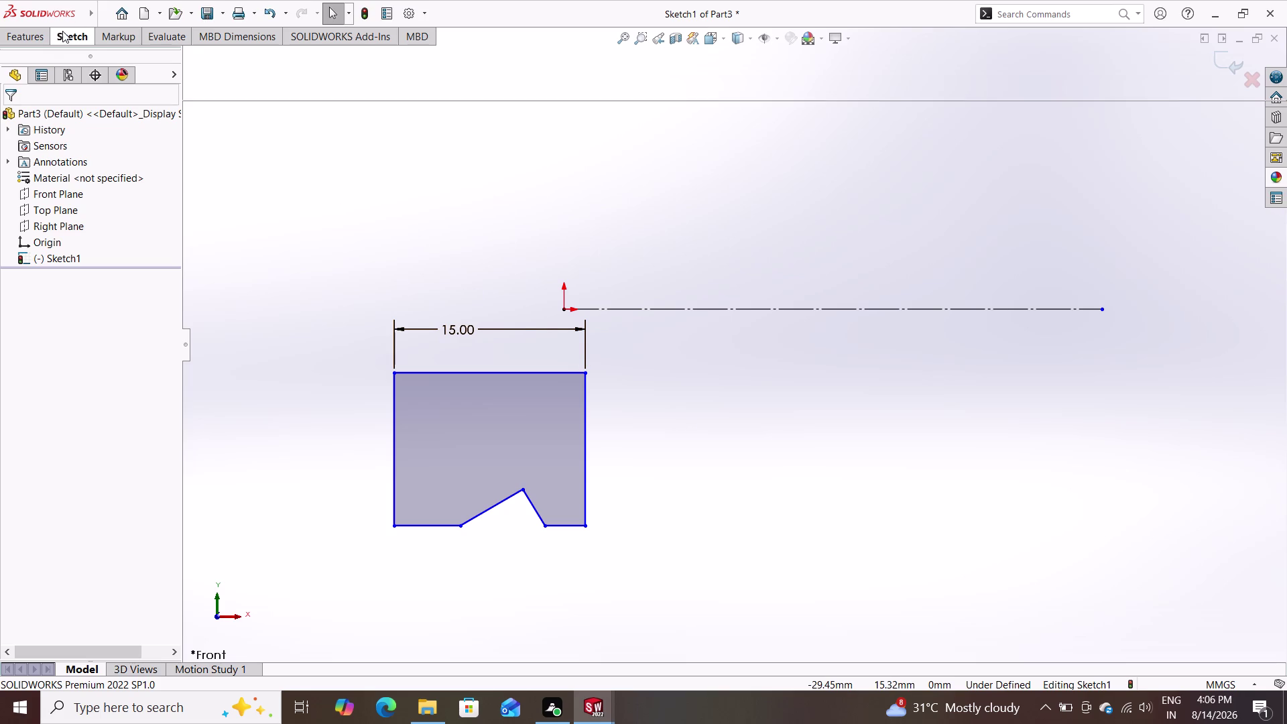
click(88, 56)
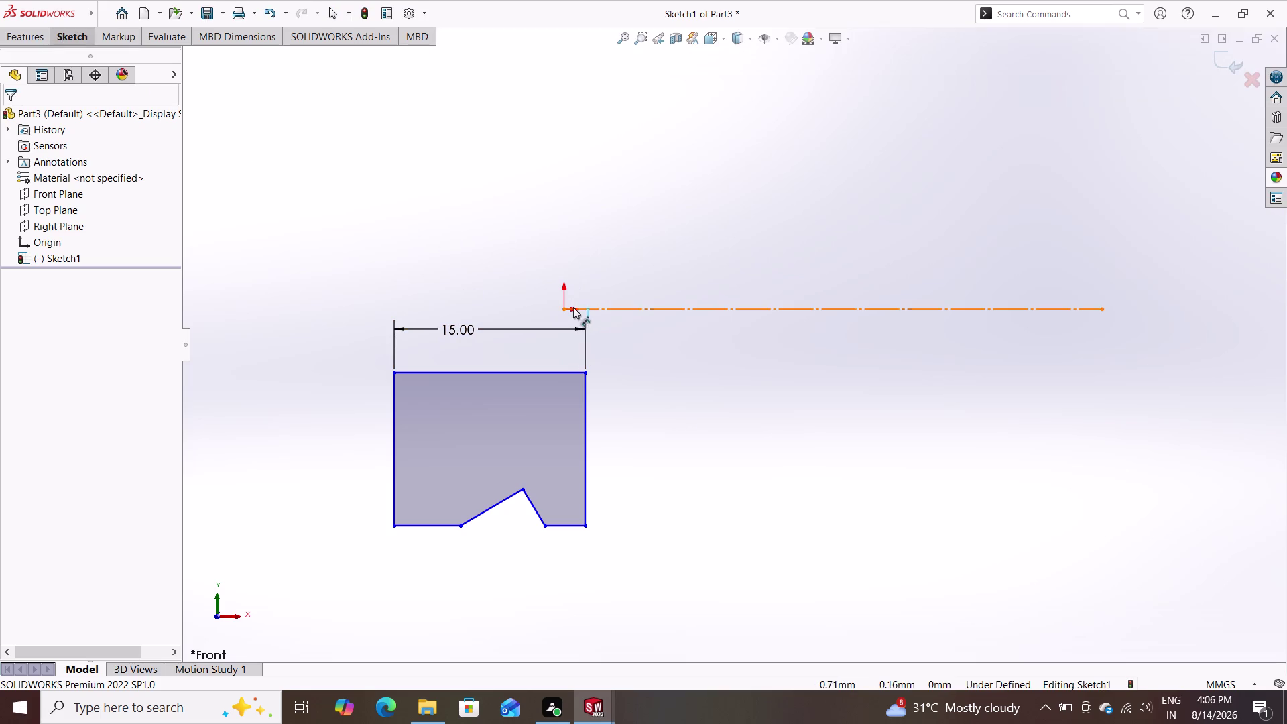
double_click(562, 306)
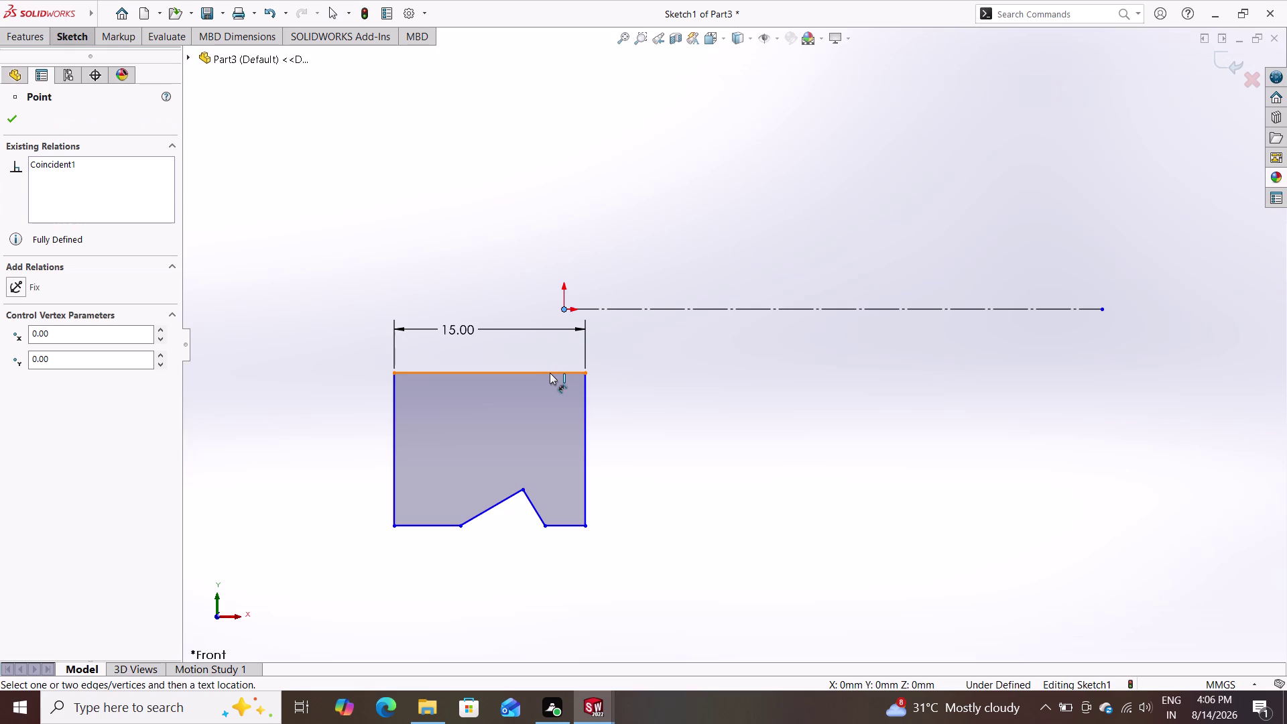
double_click(549, 372)
click(719, 351)
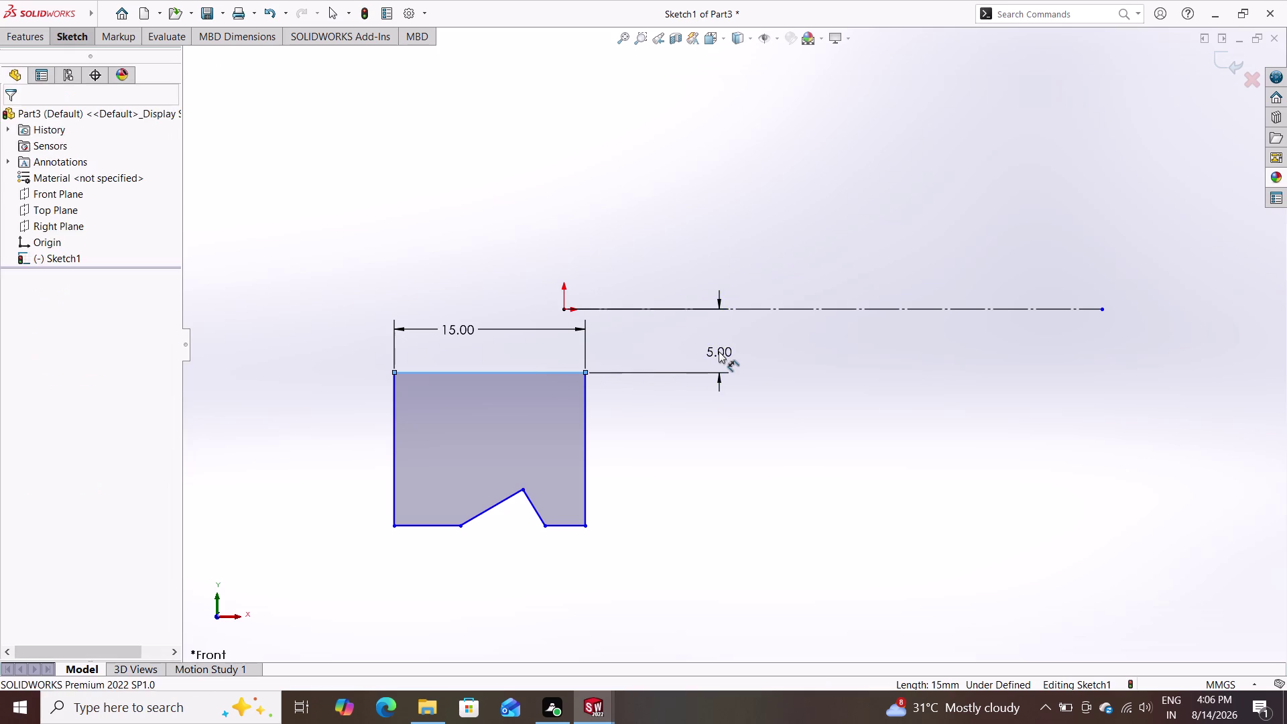
text(3.1)
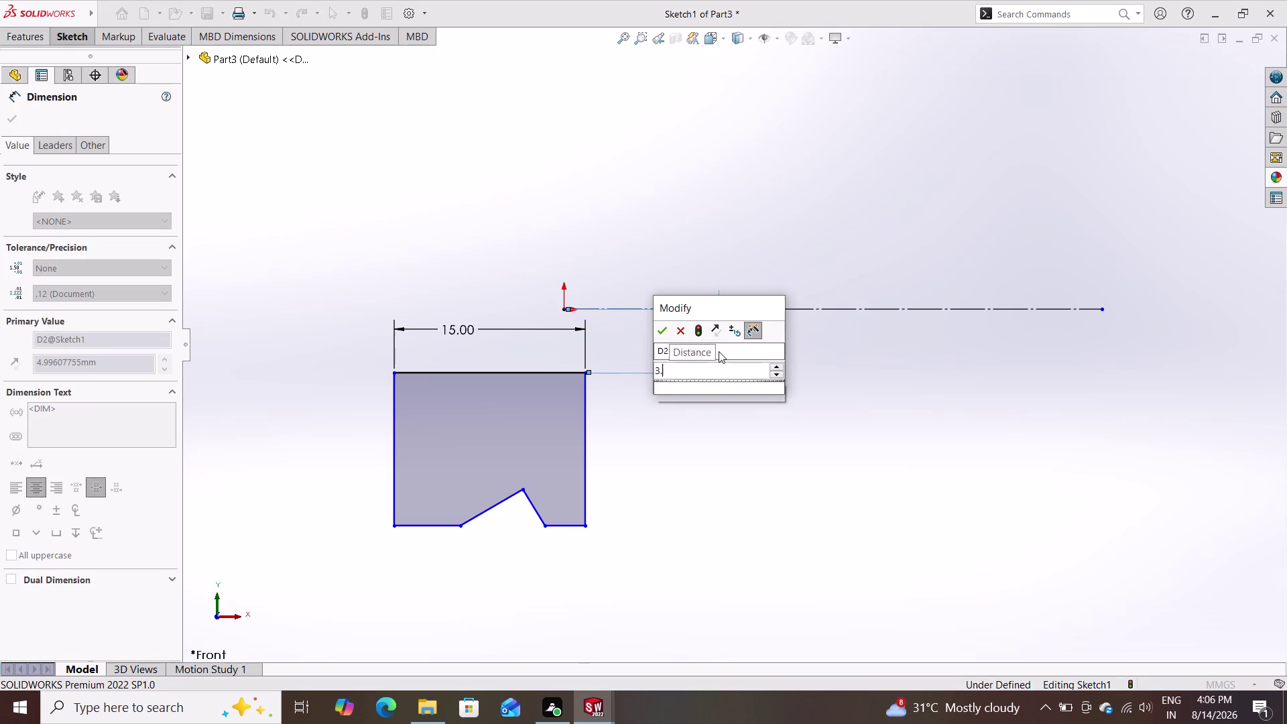
text(3)
key(Return)
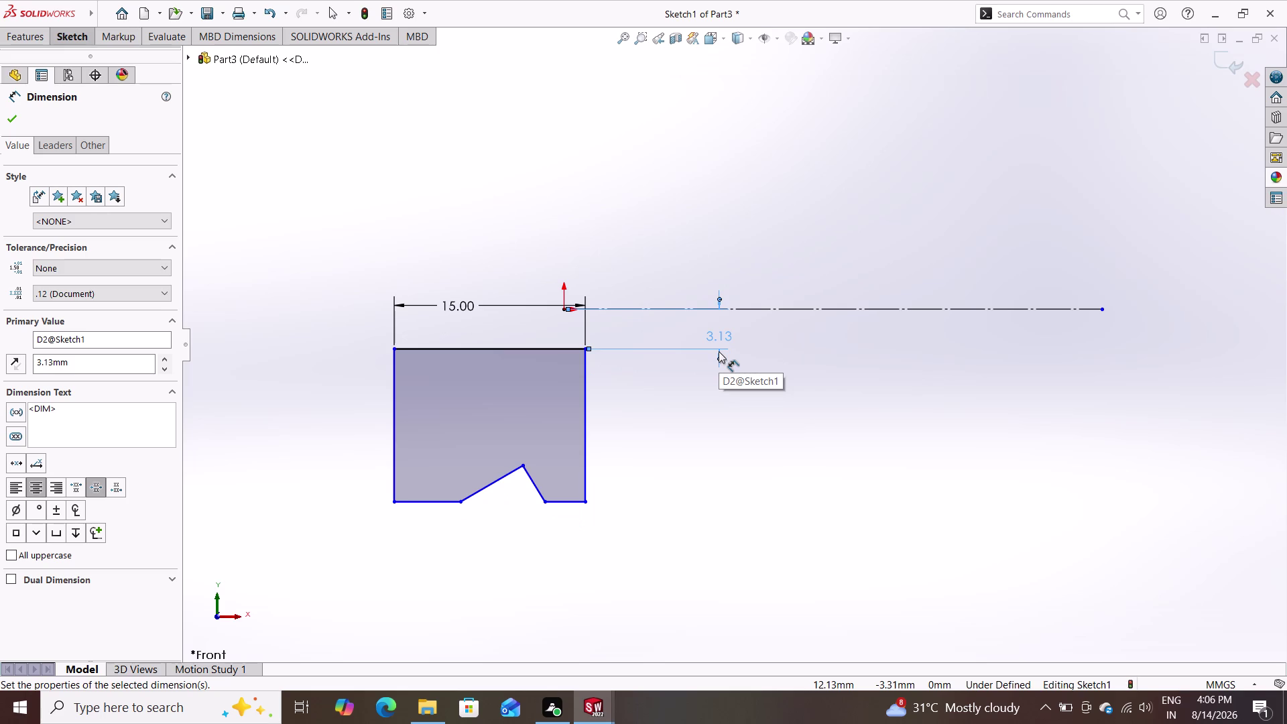
Delete the unwanted 3.54 mm diagonal dimension from the top-right corner to the origin.
double_click(582, 350)
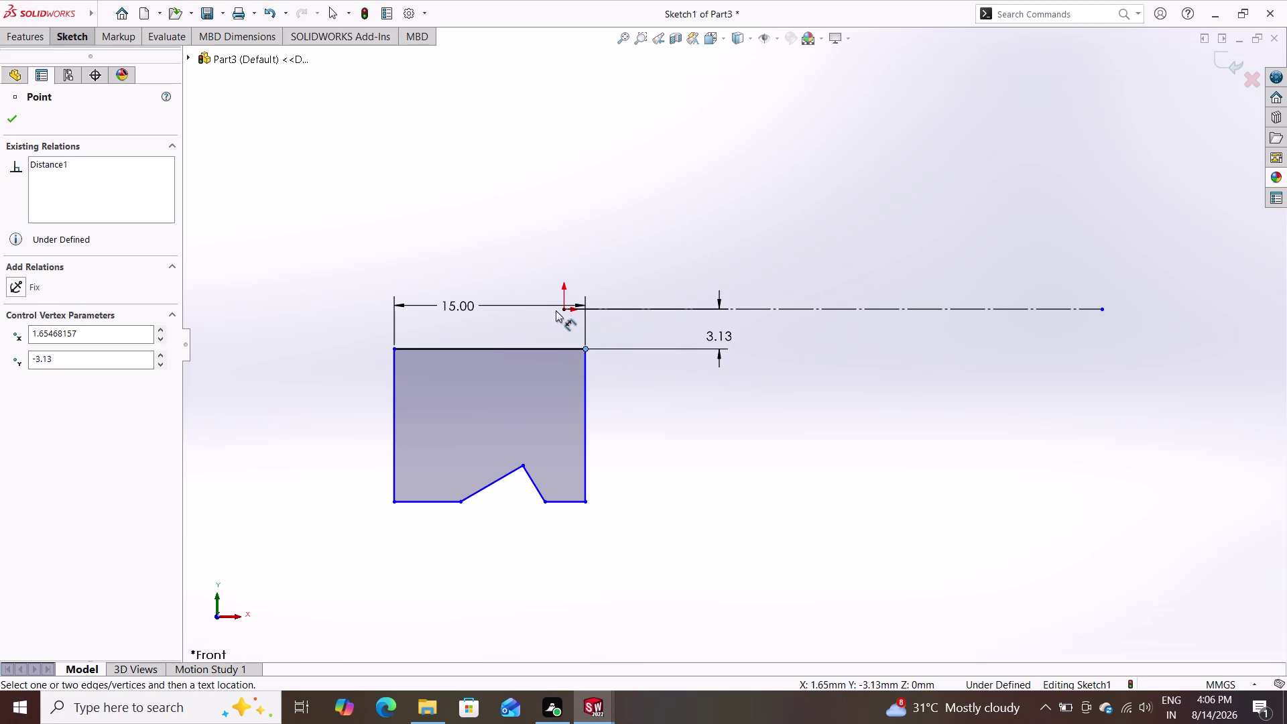
click(566, 311)
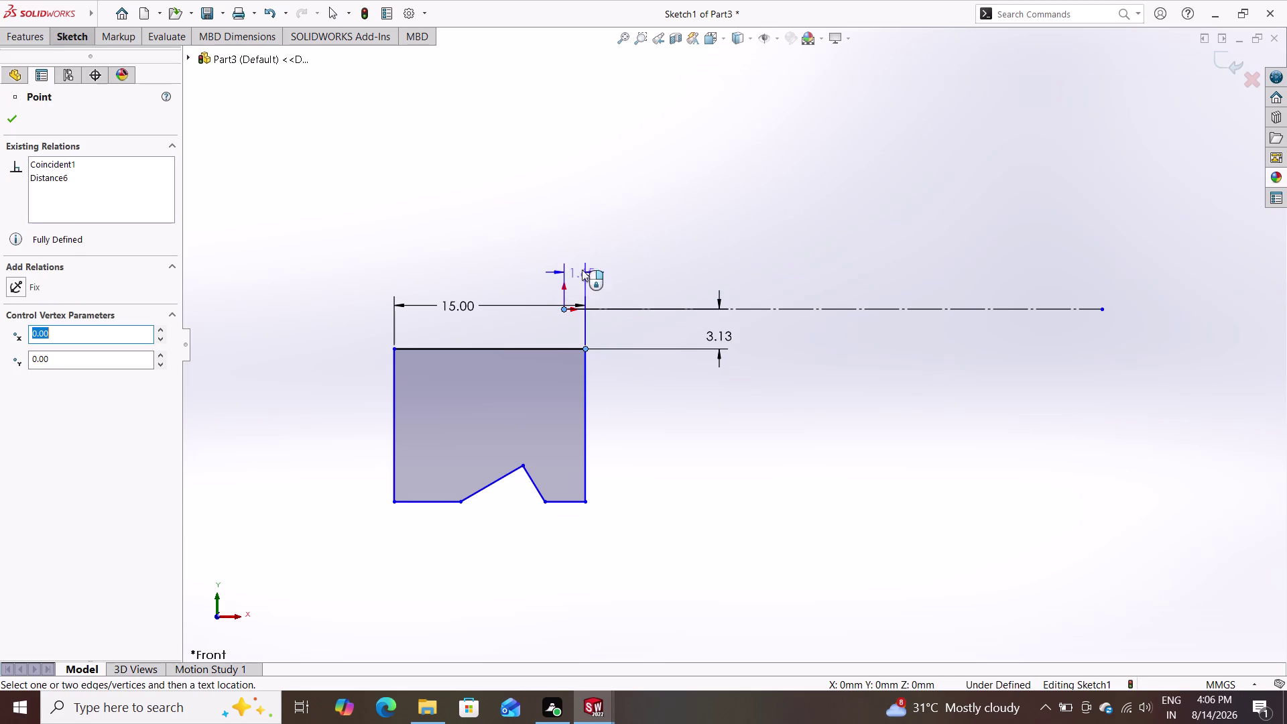
click(589, 142)
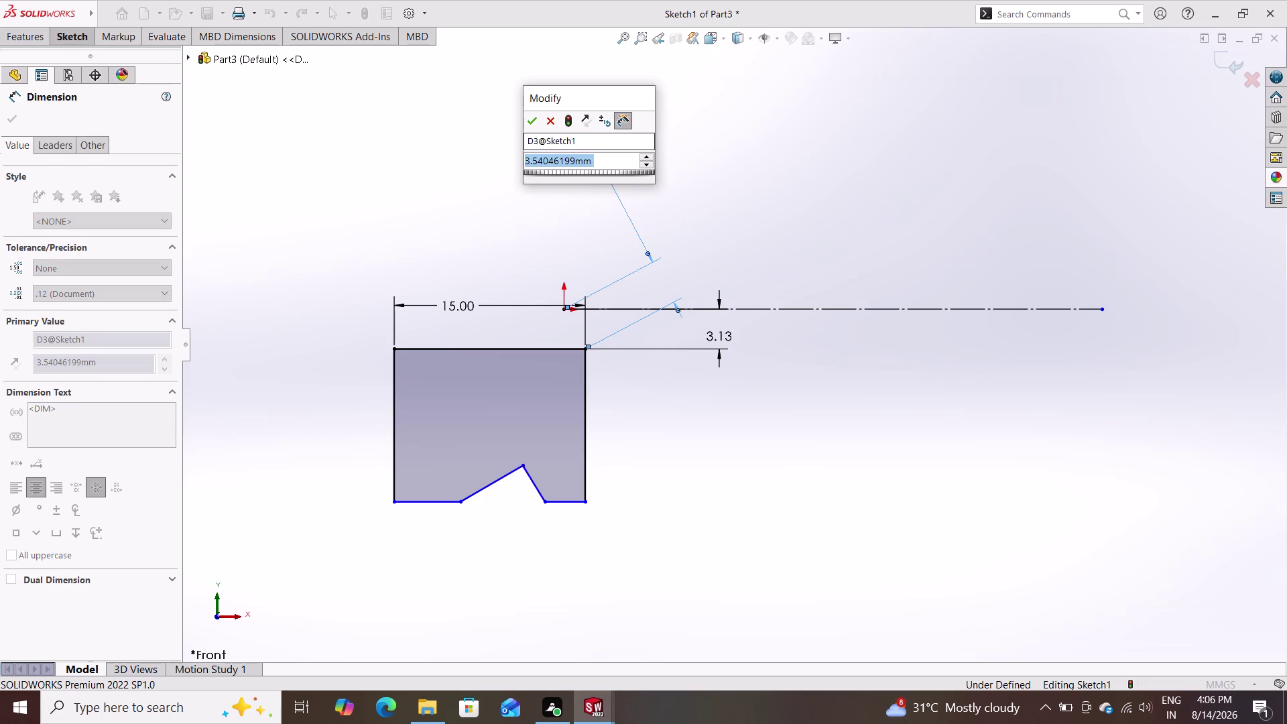
key(Escape)
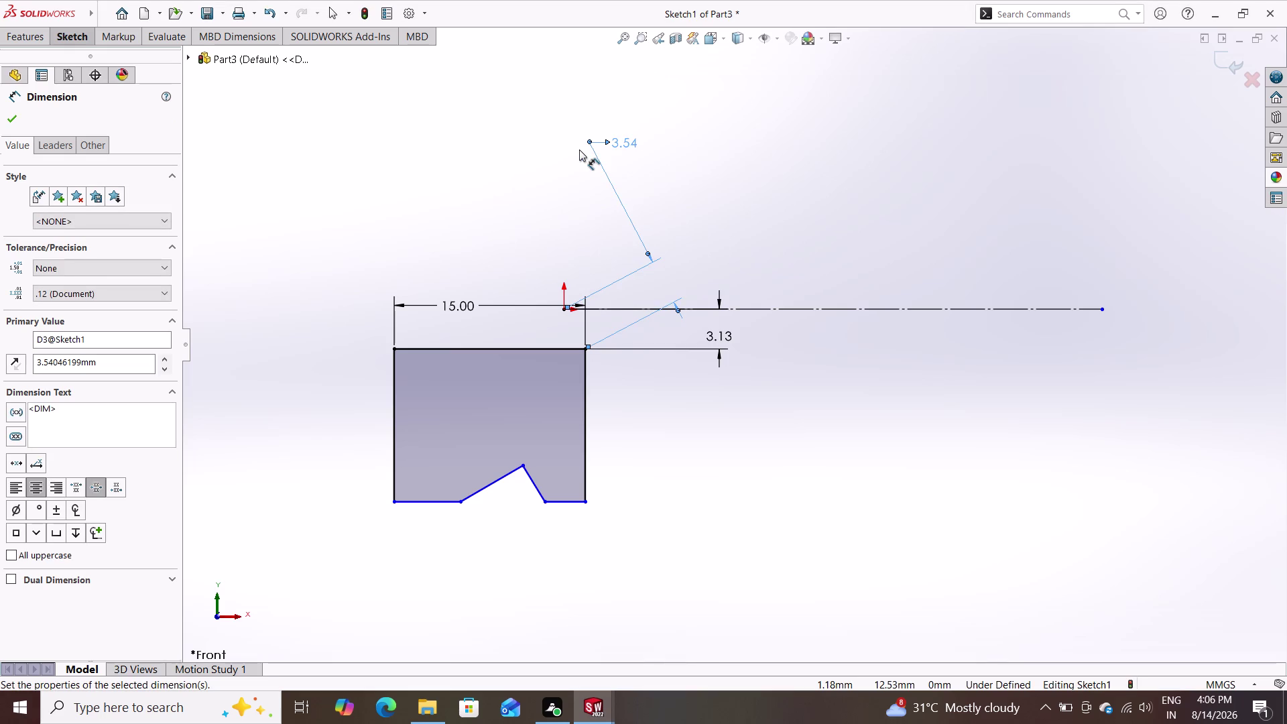
key(Escape)
key(Escape)
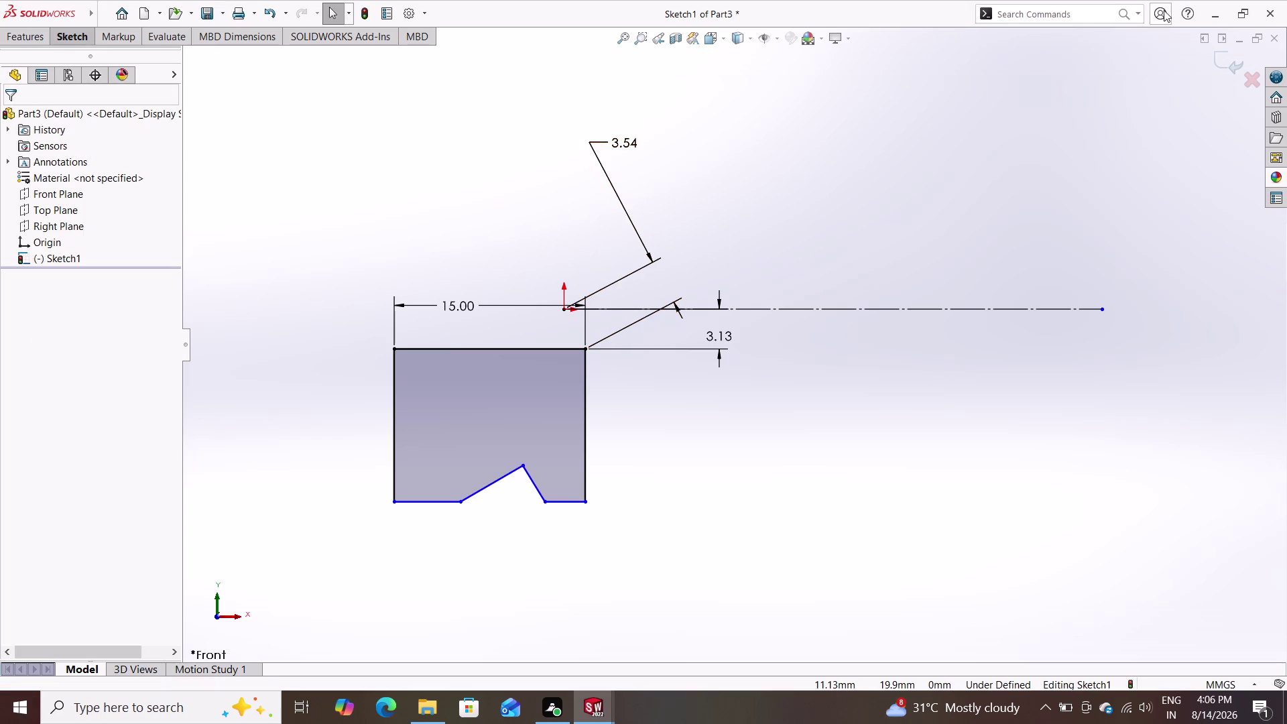
click(621, 194)
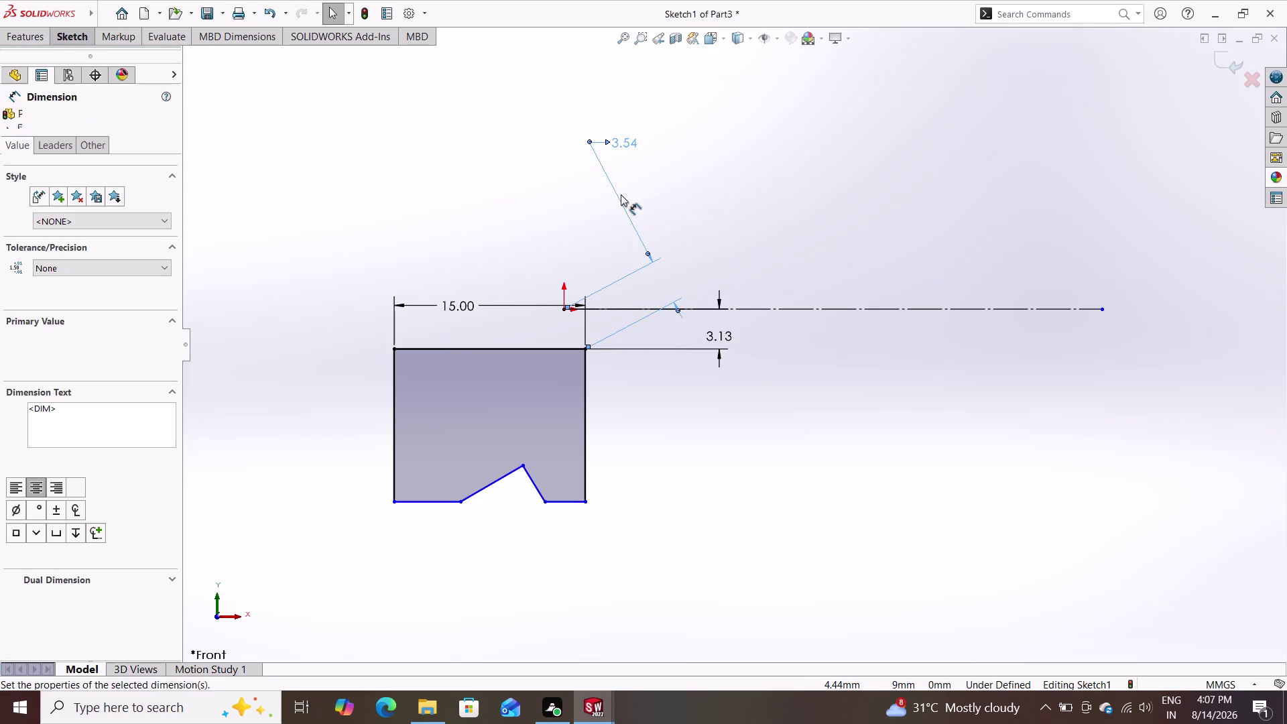
key(Delete)
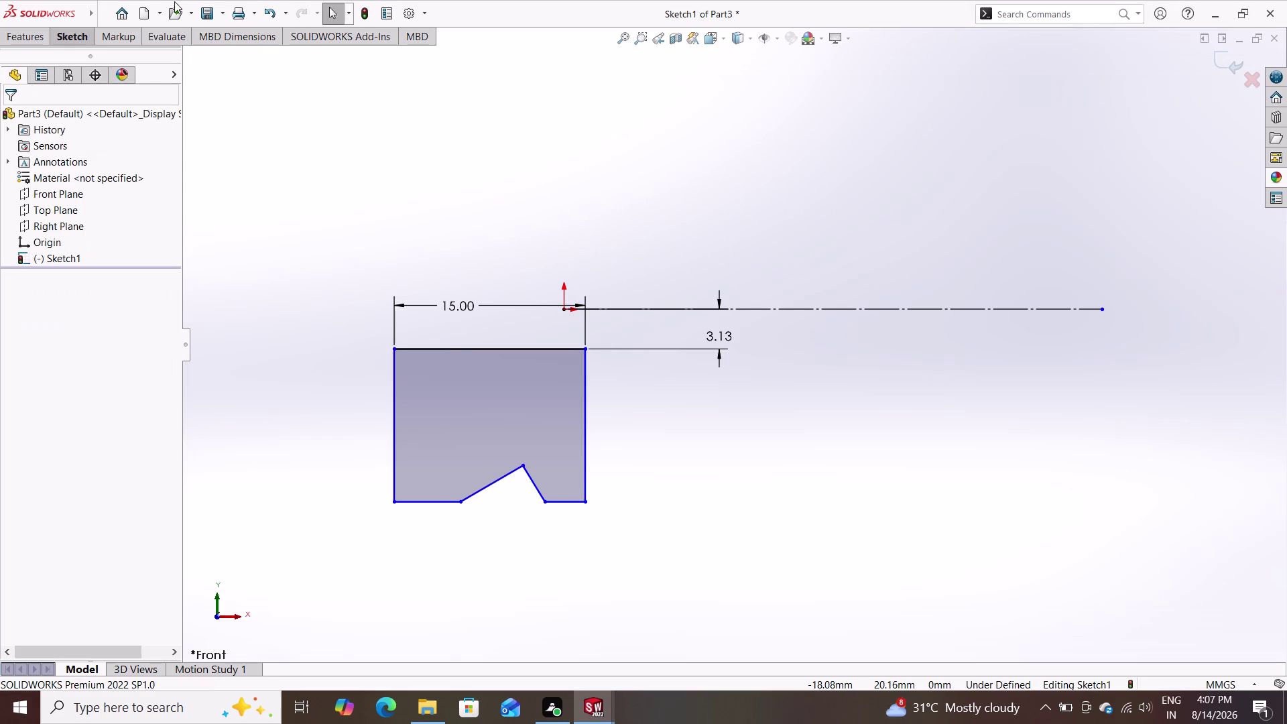
Dimension the profile's right edge 7.50 mm horizontally from the origin.
double_click(76, 34)
click(80, 57)
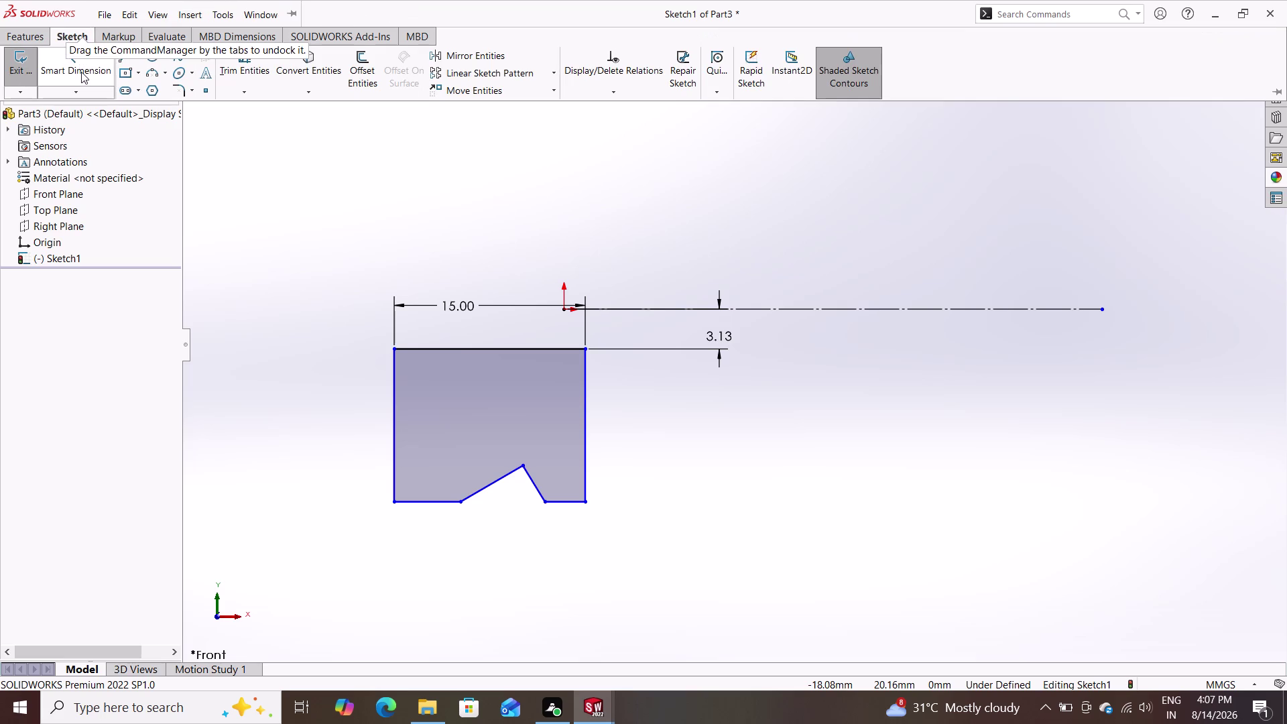
double_click(81, 71)
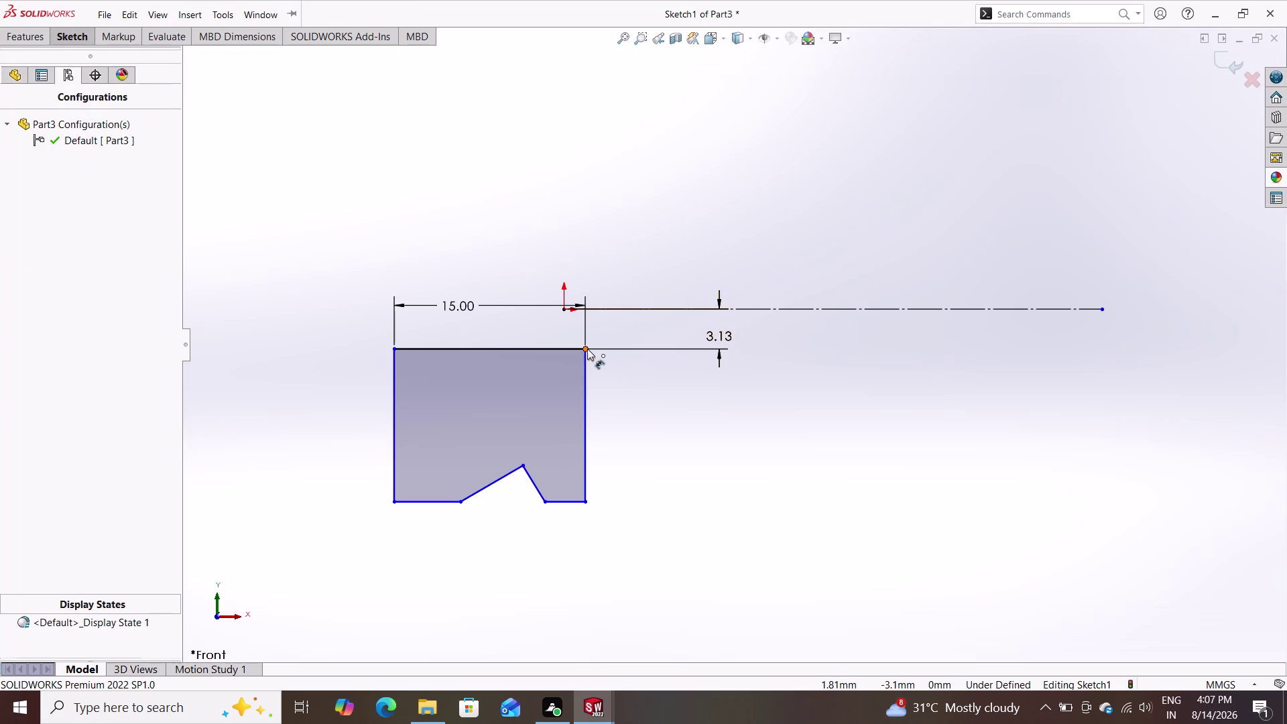
click(587, 348)
double_click(564, 311)
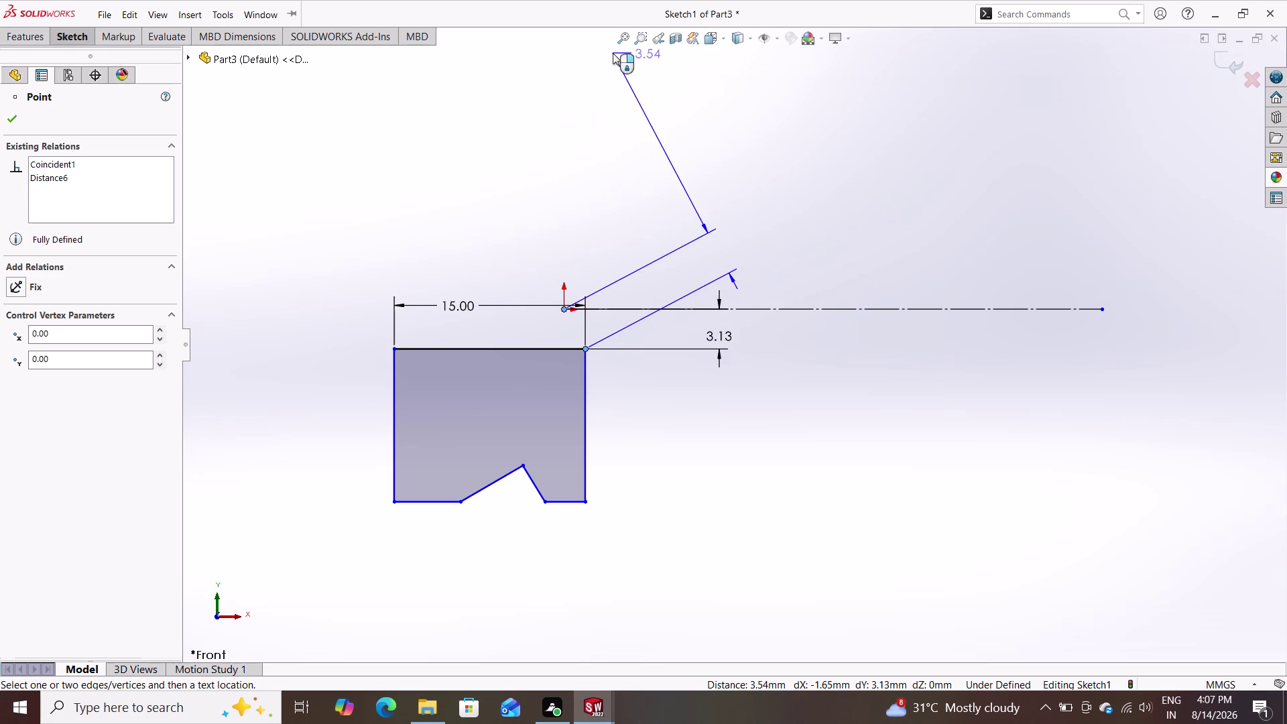
click(572, 104)
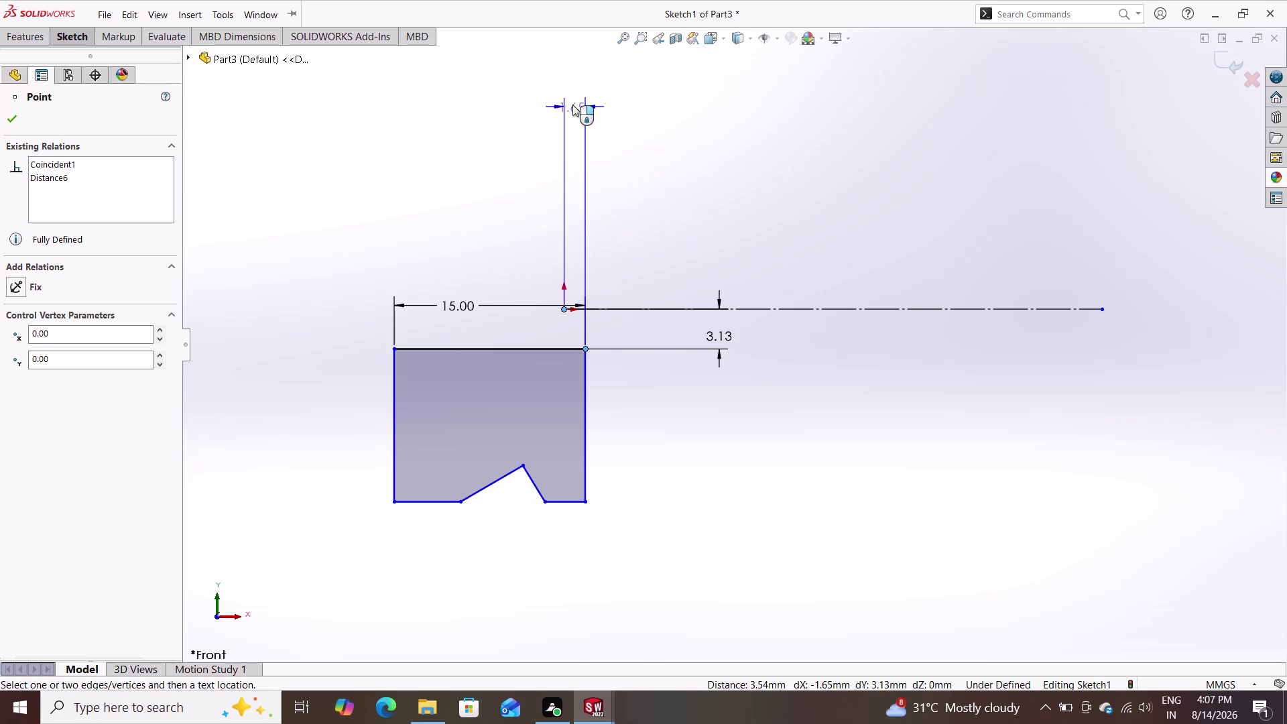
text(7)
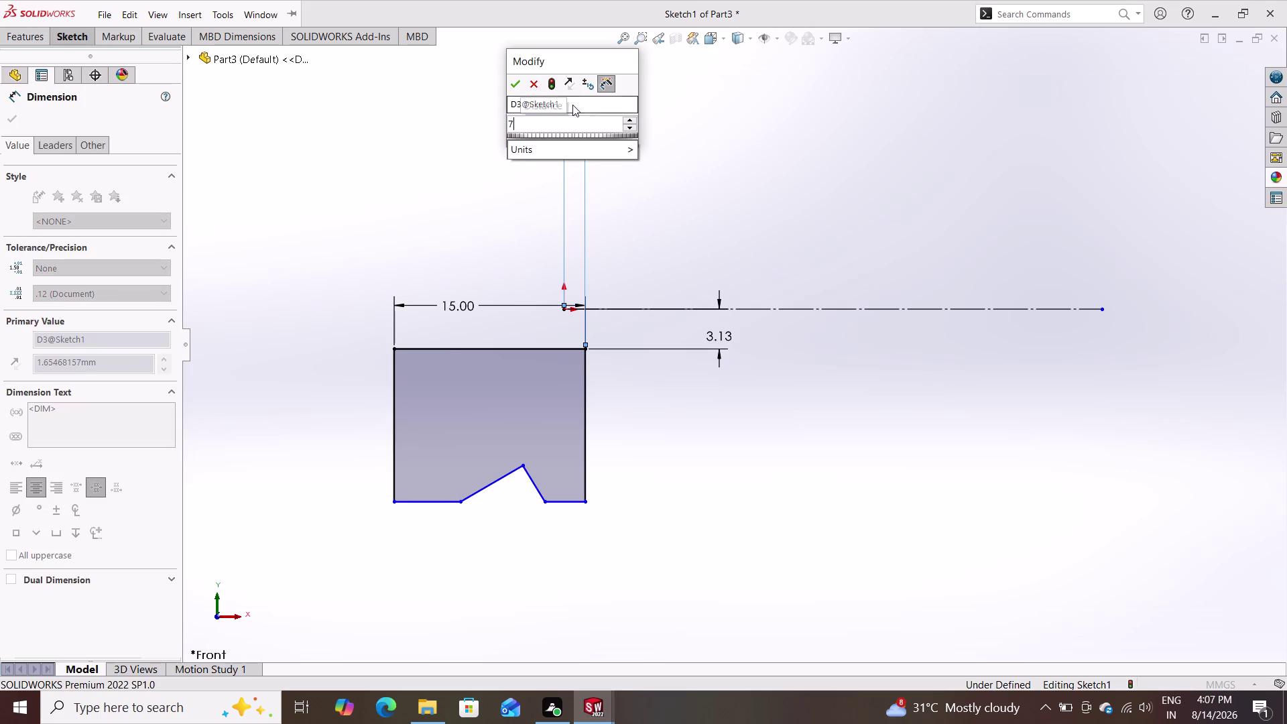
text(.5)
key(Return)
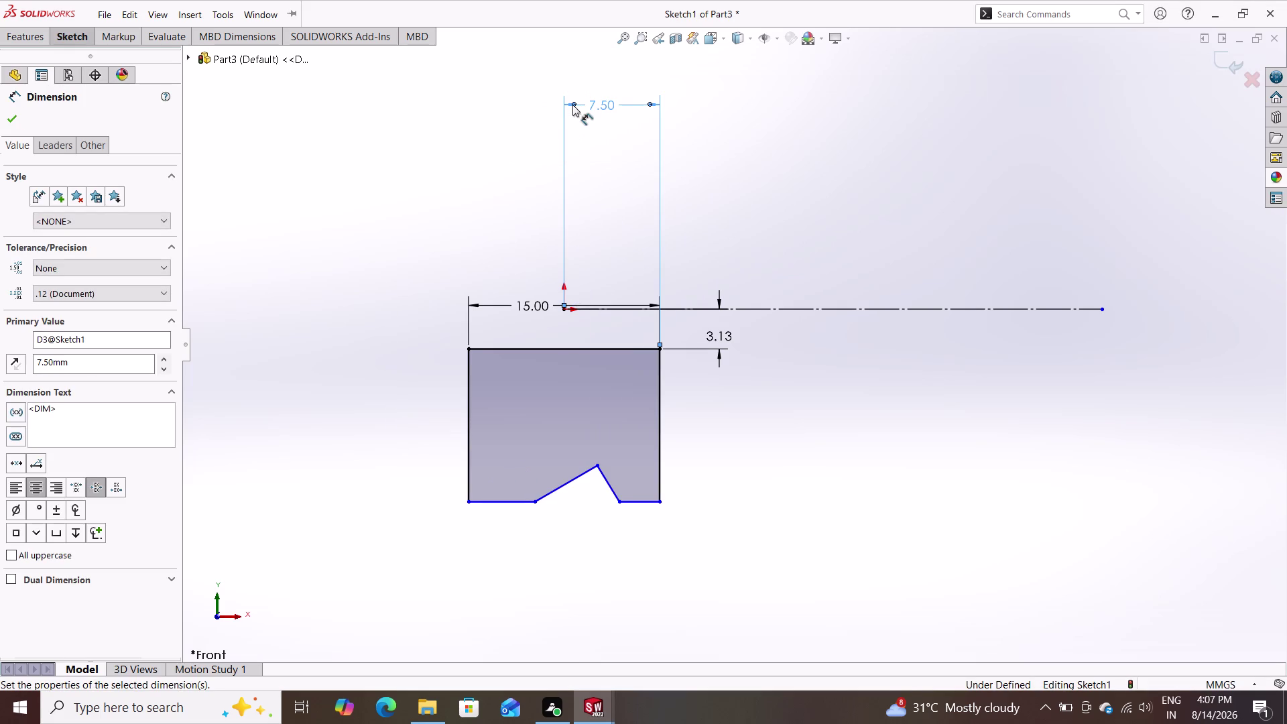
click(497, 500)
click(498, 538)
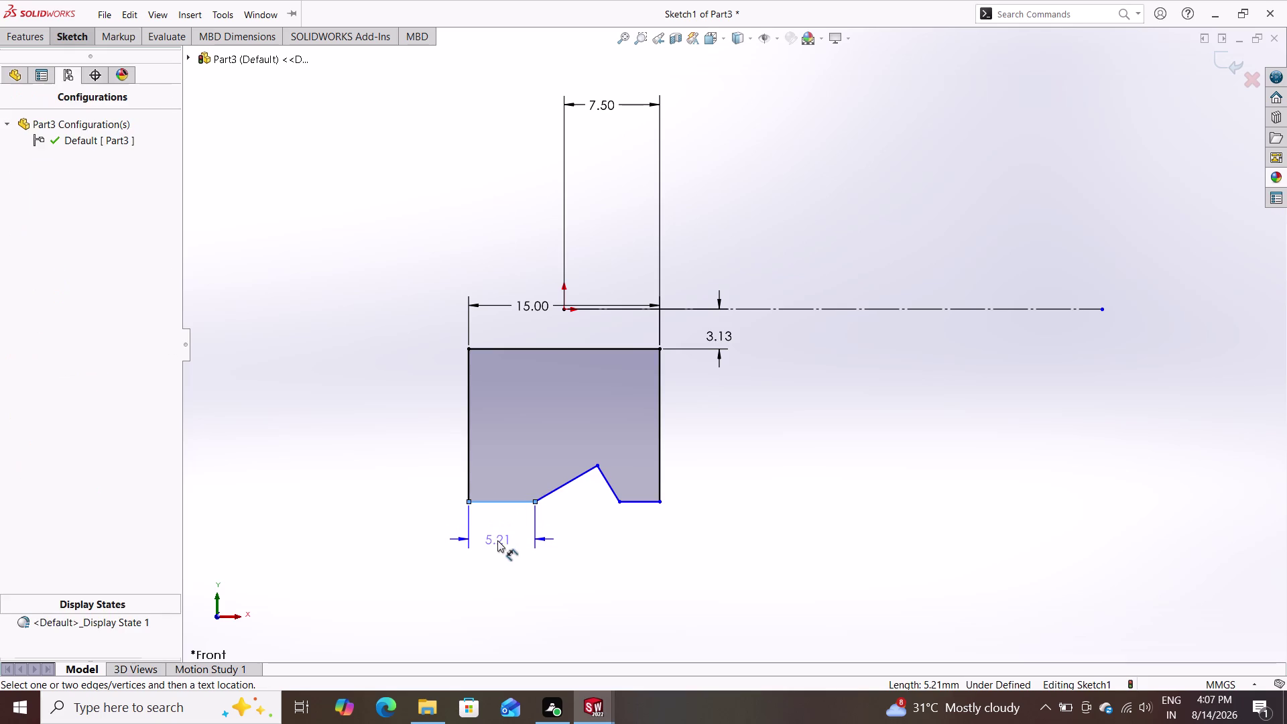
Set both bottom flat segments of the profile to 4 mm long.
key(4)
key(Return)
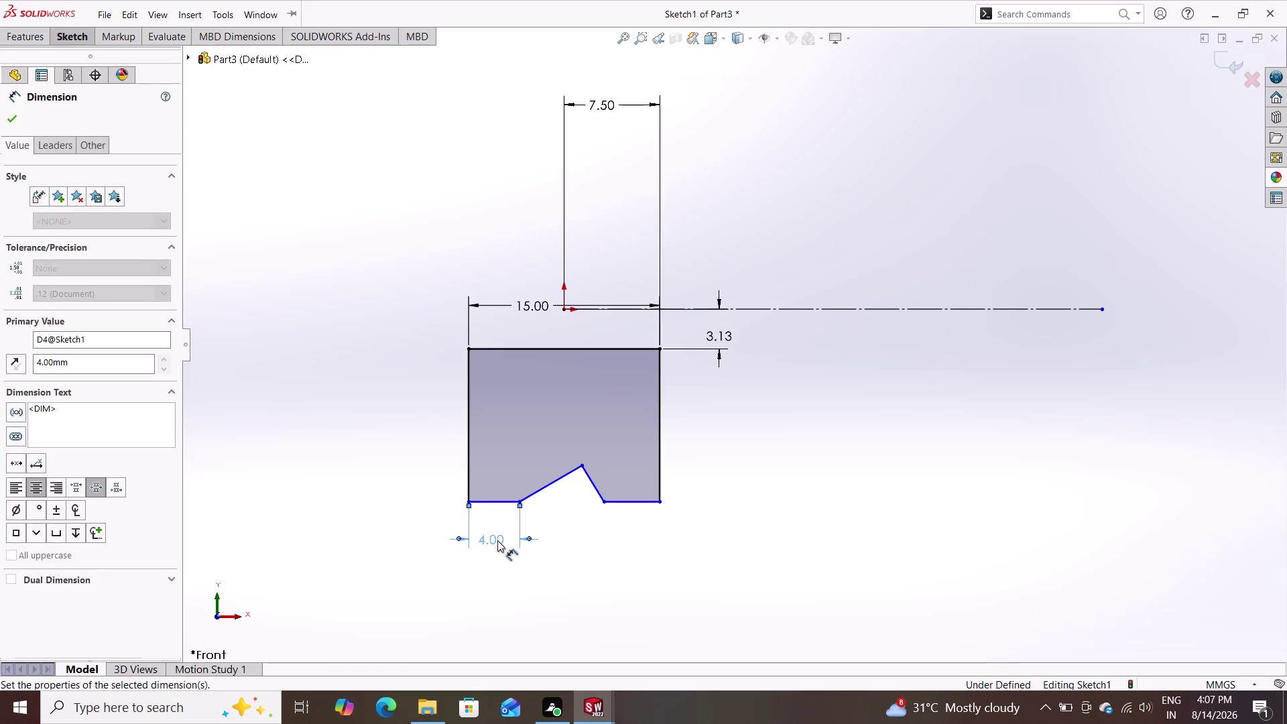
click(626, 502)
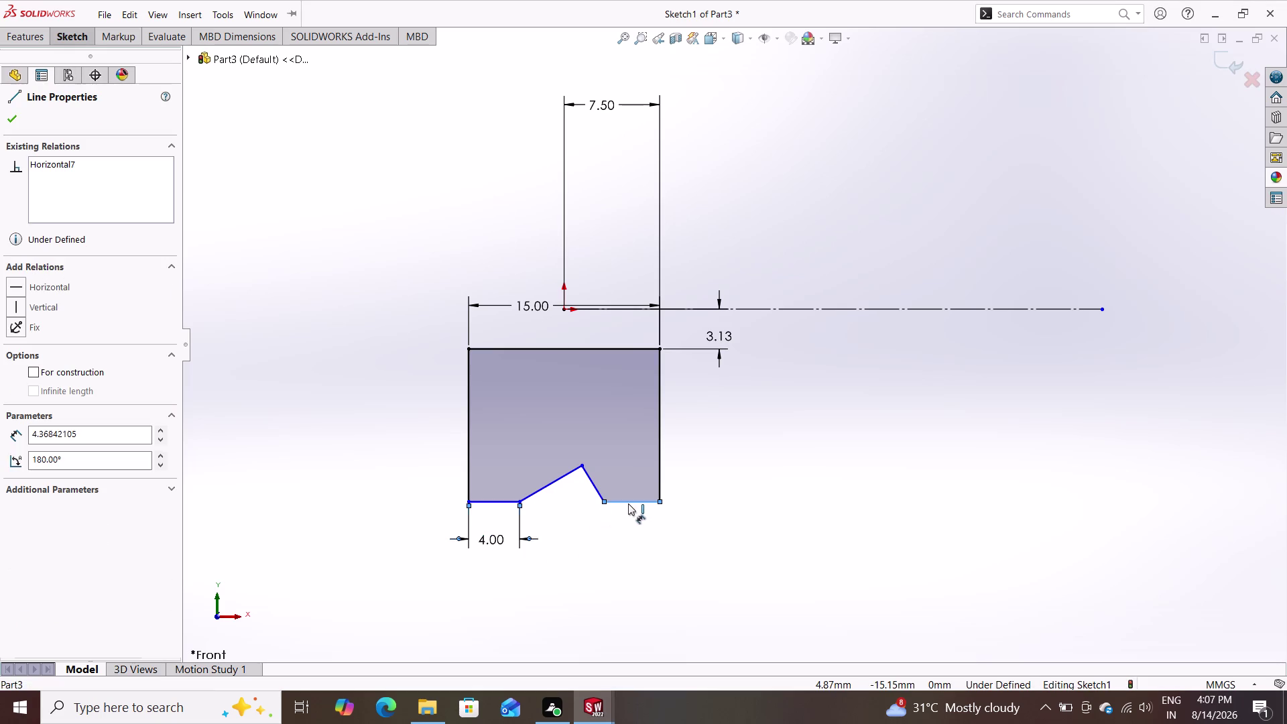
click(631, 546)
key(4)
key(Return)
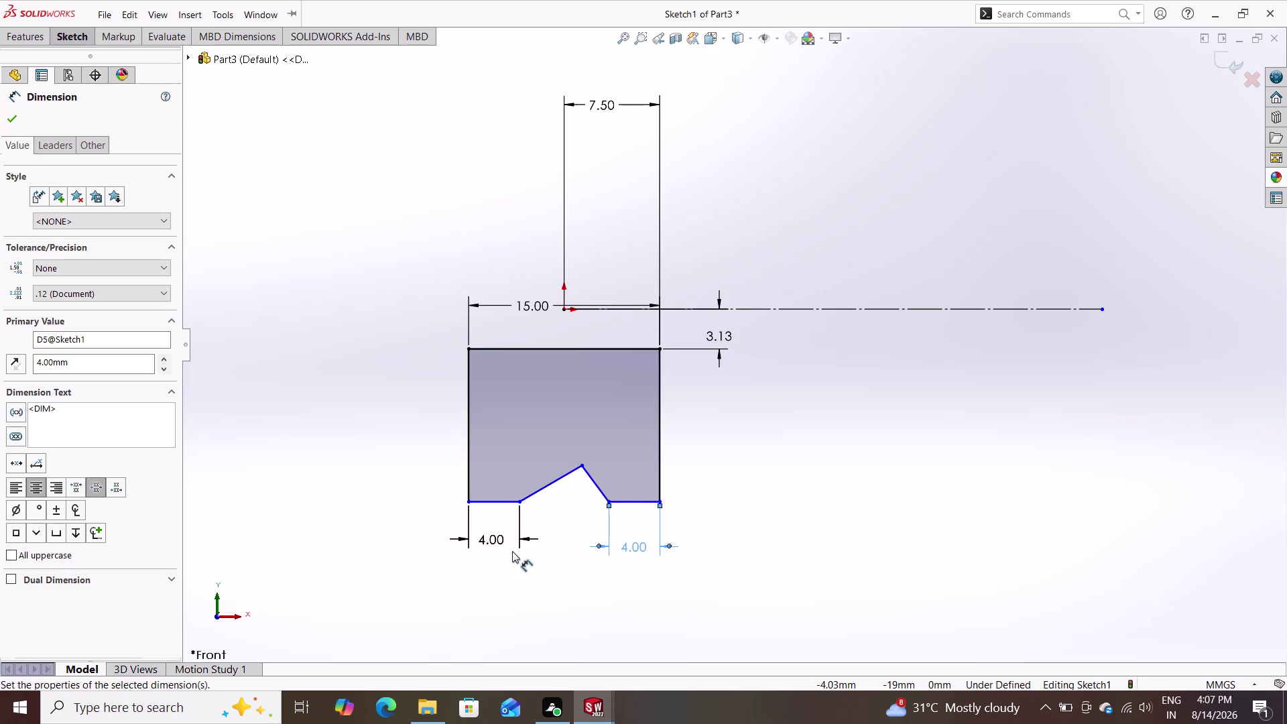
click(564, 310)
Dimension the lower right corner 20 mm below the axis line.
click(660, 503)
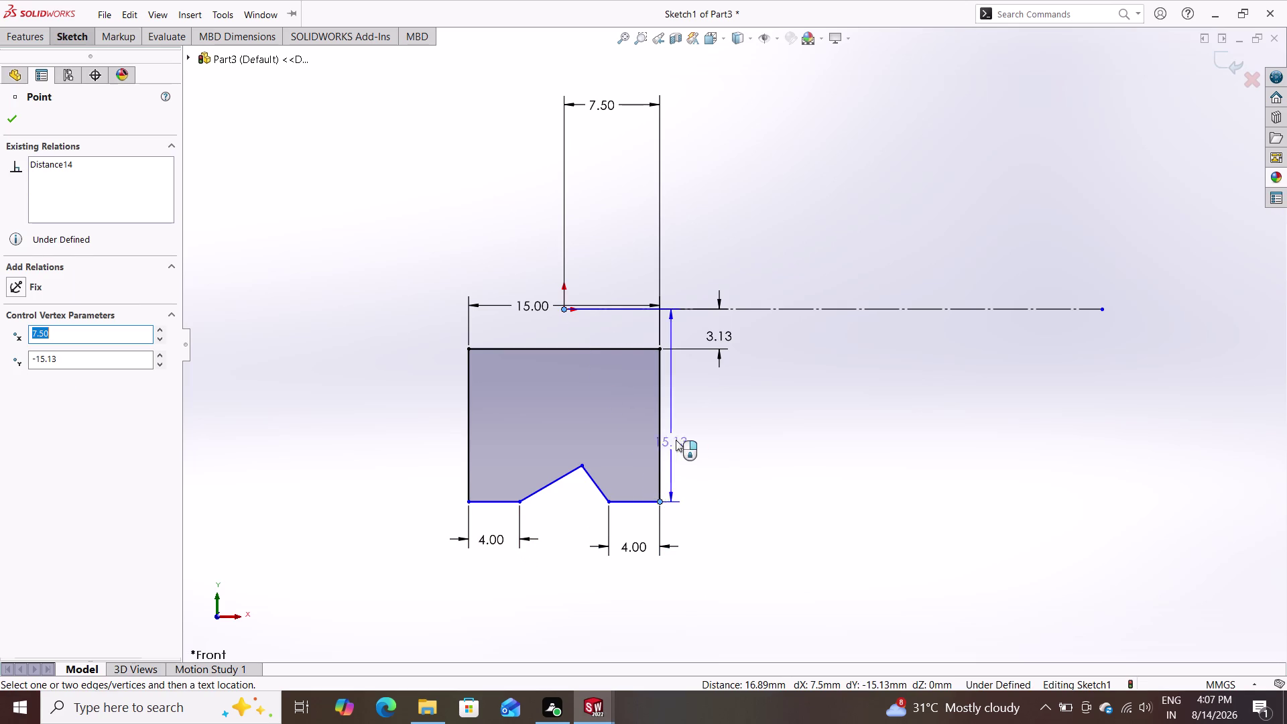
double_click(832, 442)
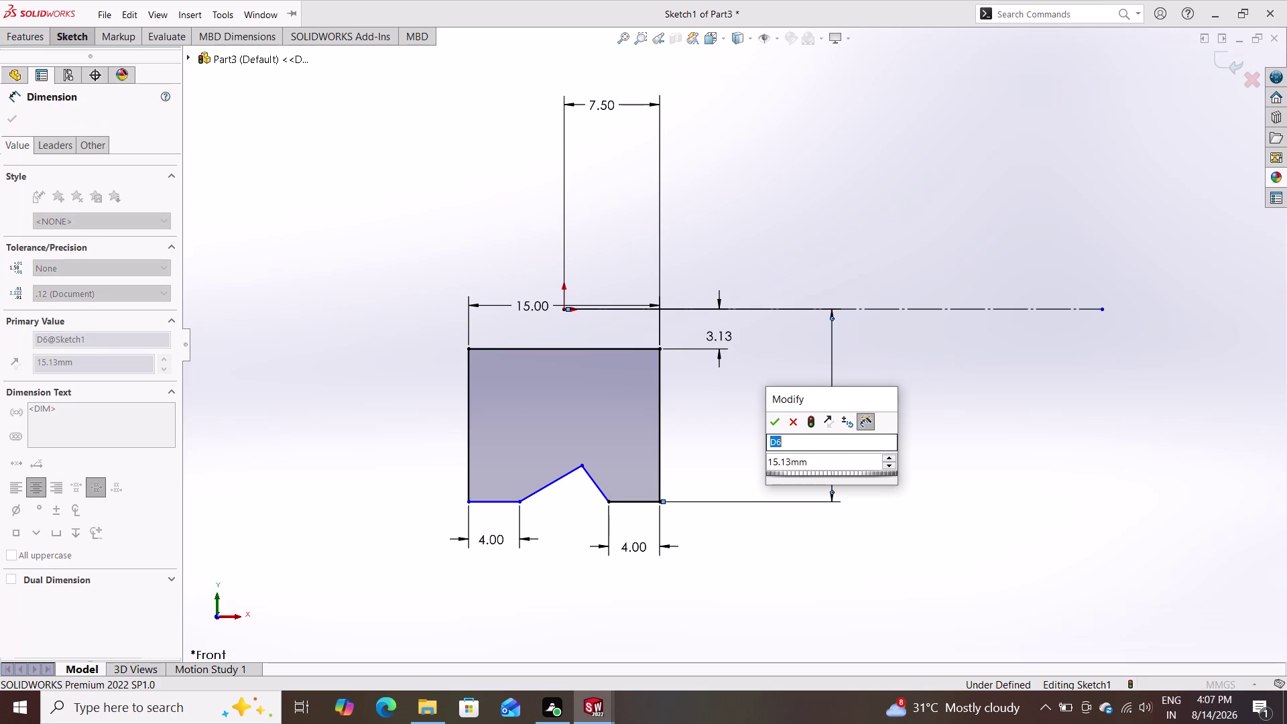
text(20)
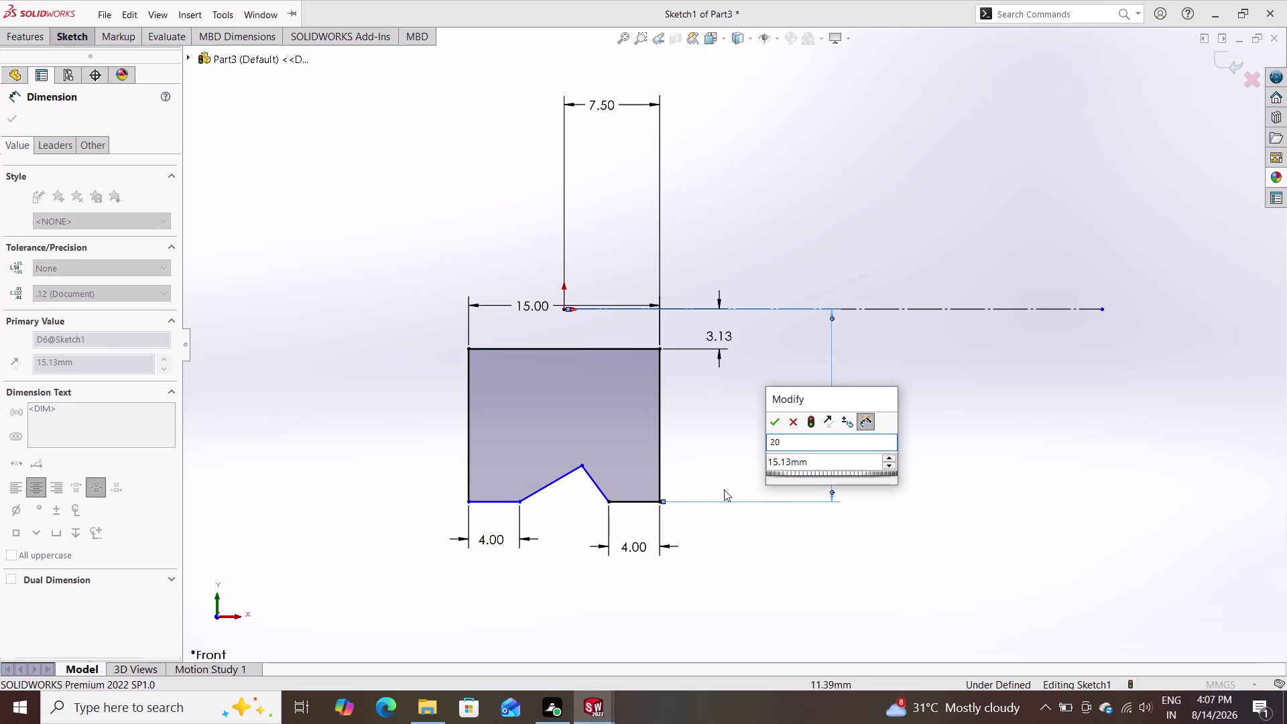
click(823, 461)
drag(819, 461, 768, 461)
drag(768, 461, 762, 461)
text(20)
key(Return)
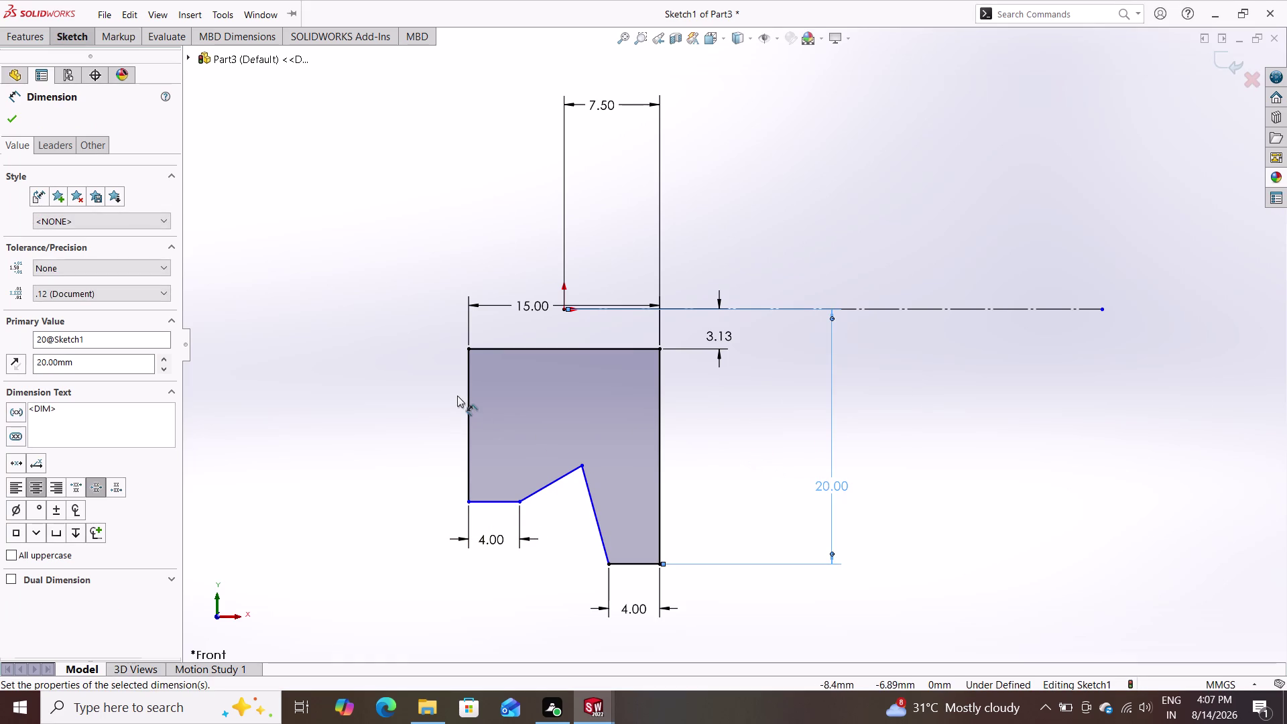
Dimension the lower left corner 20 mm below the axis line.
double_click(562, 311)
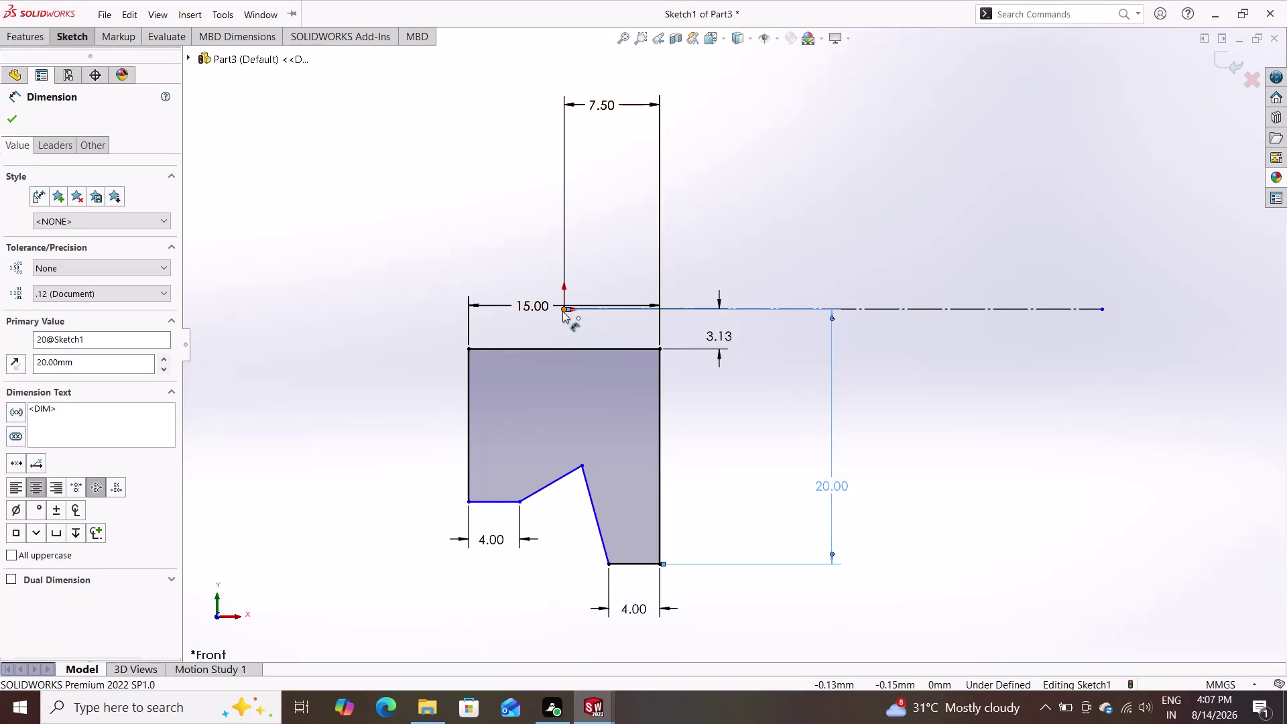
click(469, 499)
double_click(346, 449)
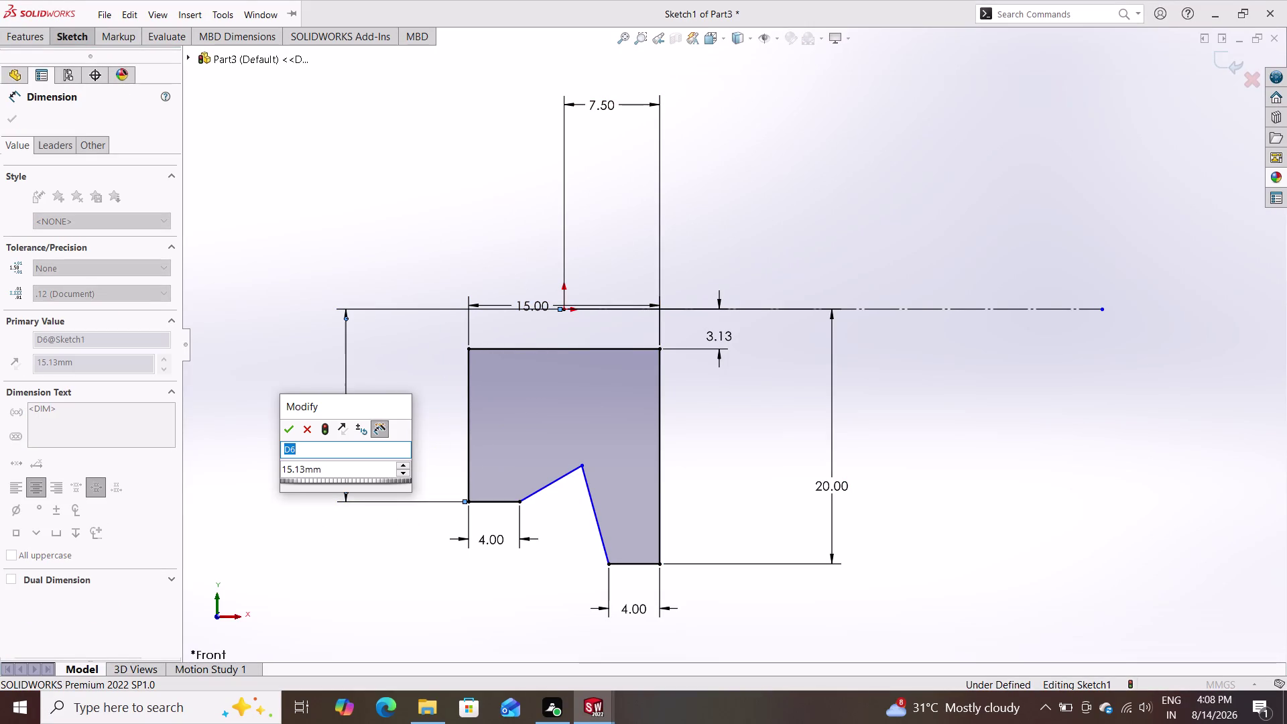
click(350, 471)
click(351, 470)
drag(351, 471, 269, 478)
click(269, 478)
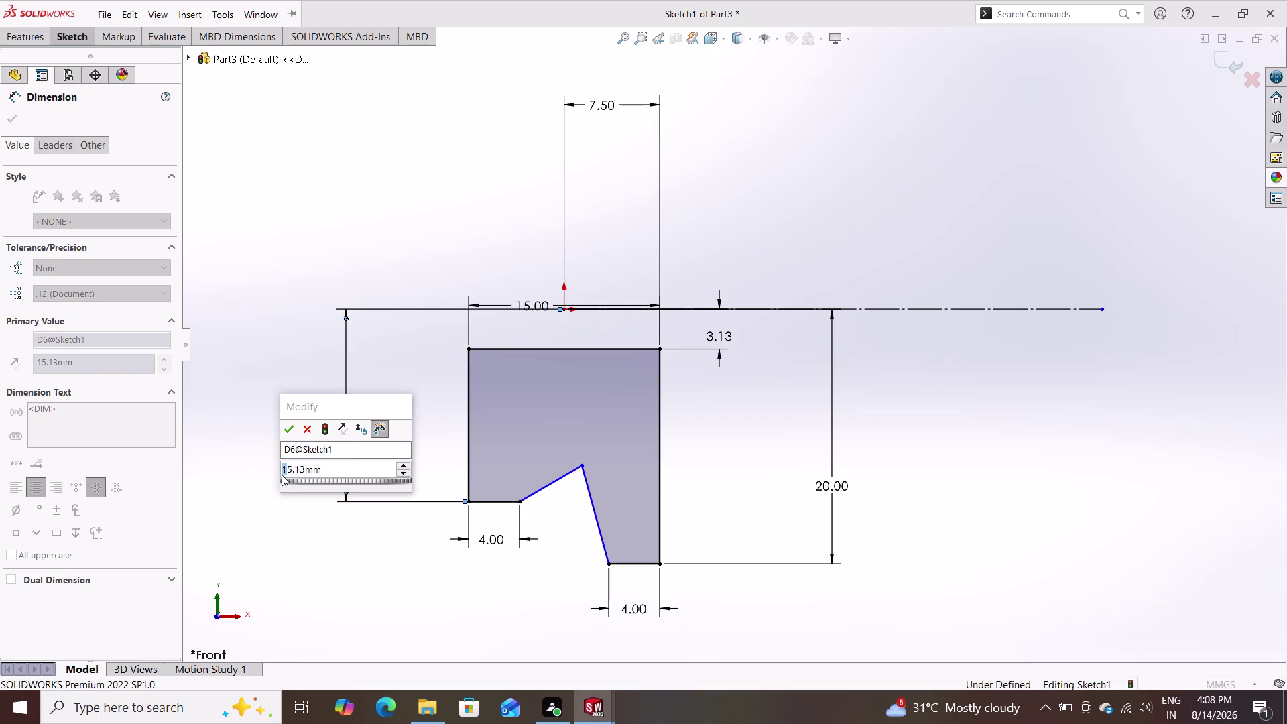
click(327, 465)
double_click(331, 468)
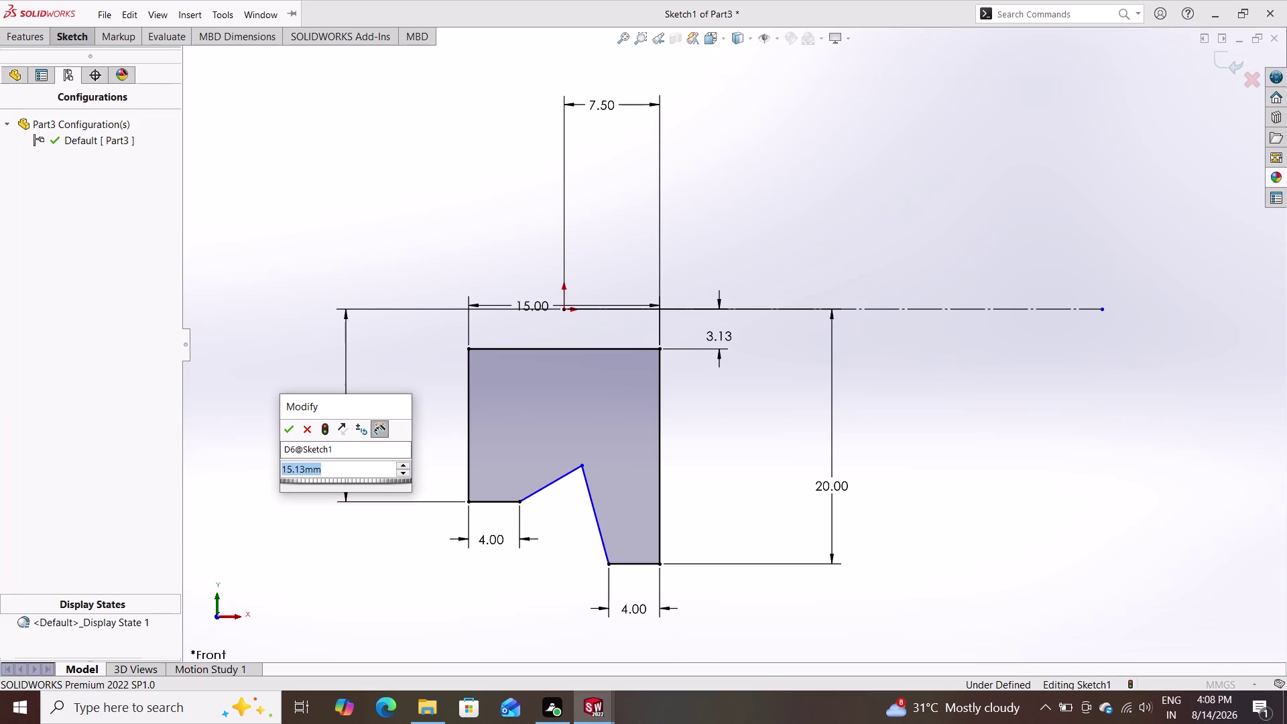
text(20)
key(Return)
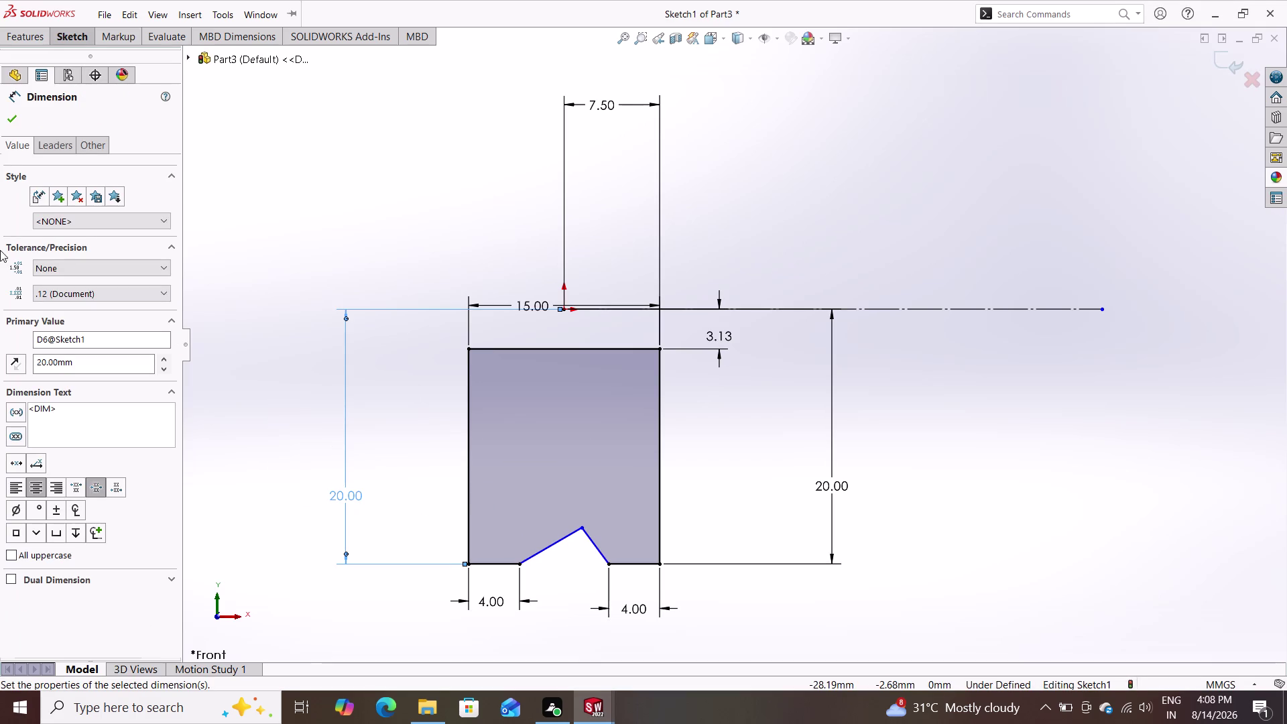
click(10, 119)
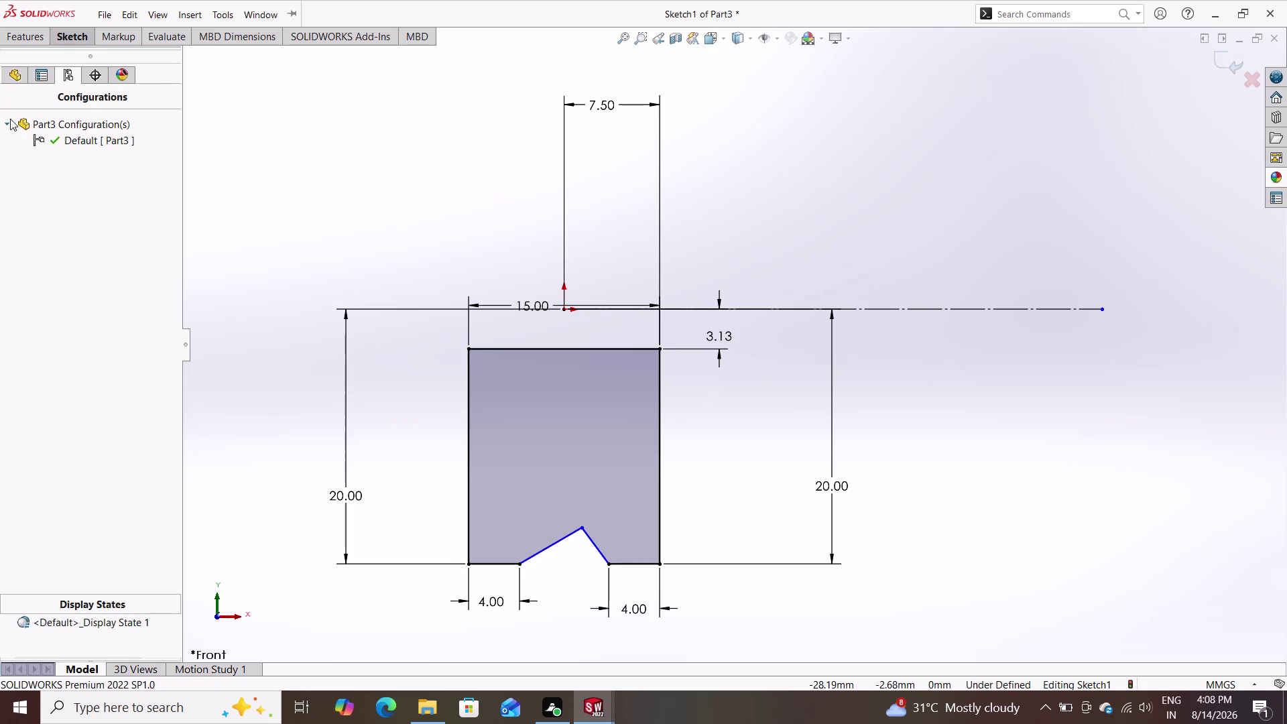
click(66, 40)
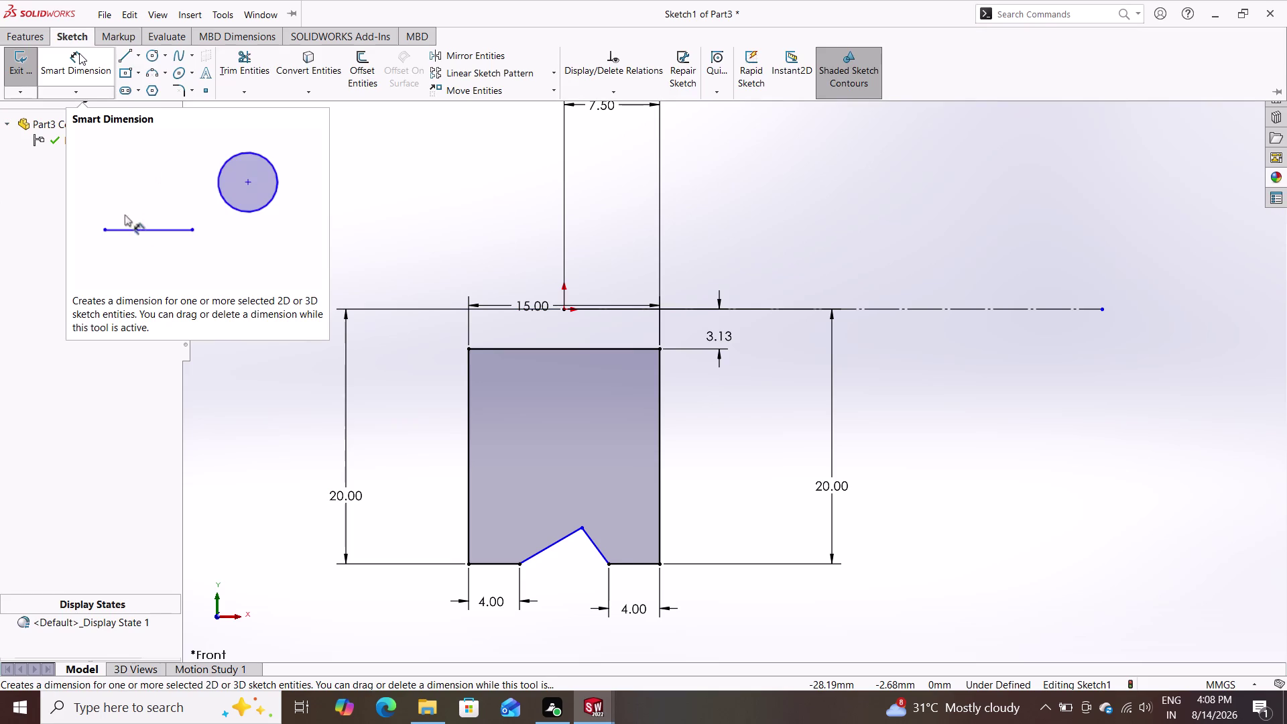
key(Escape)
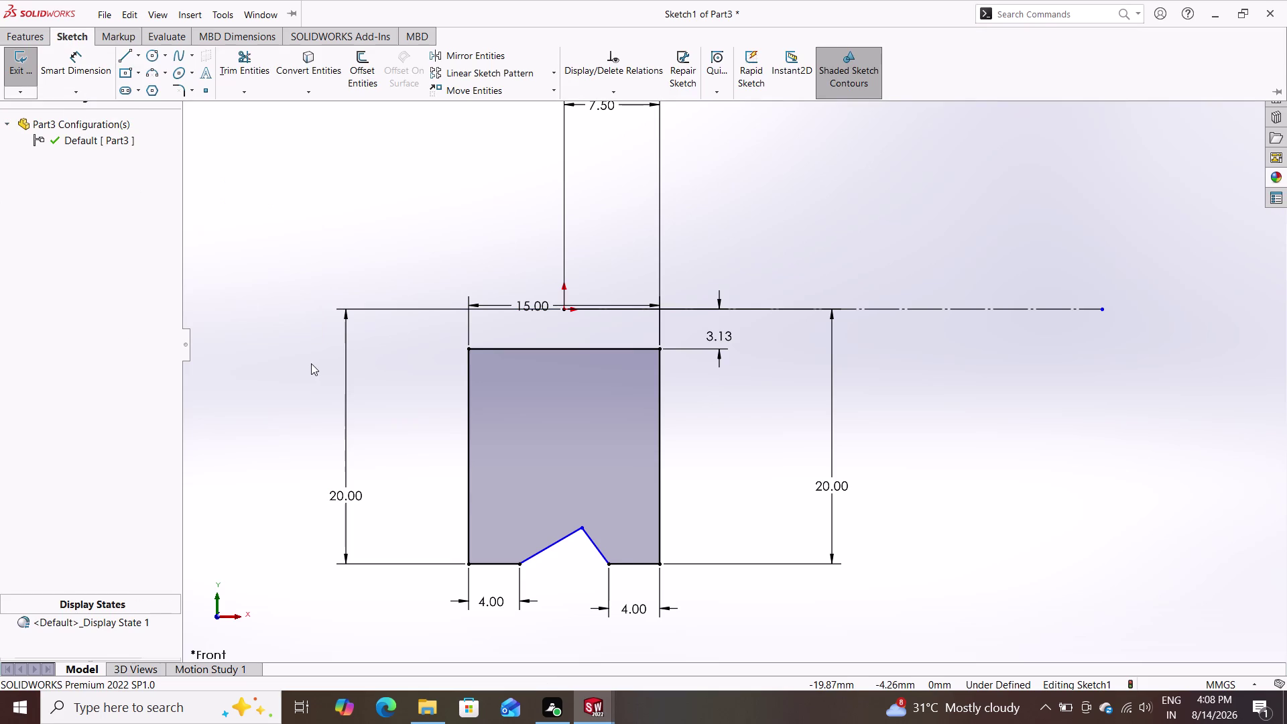
Add an Equal relation between the left and right slanted V-groove lines.
double_click(543, 546)
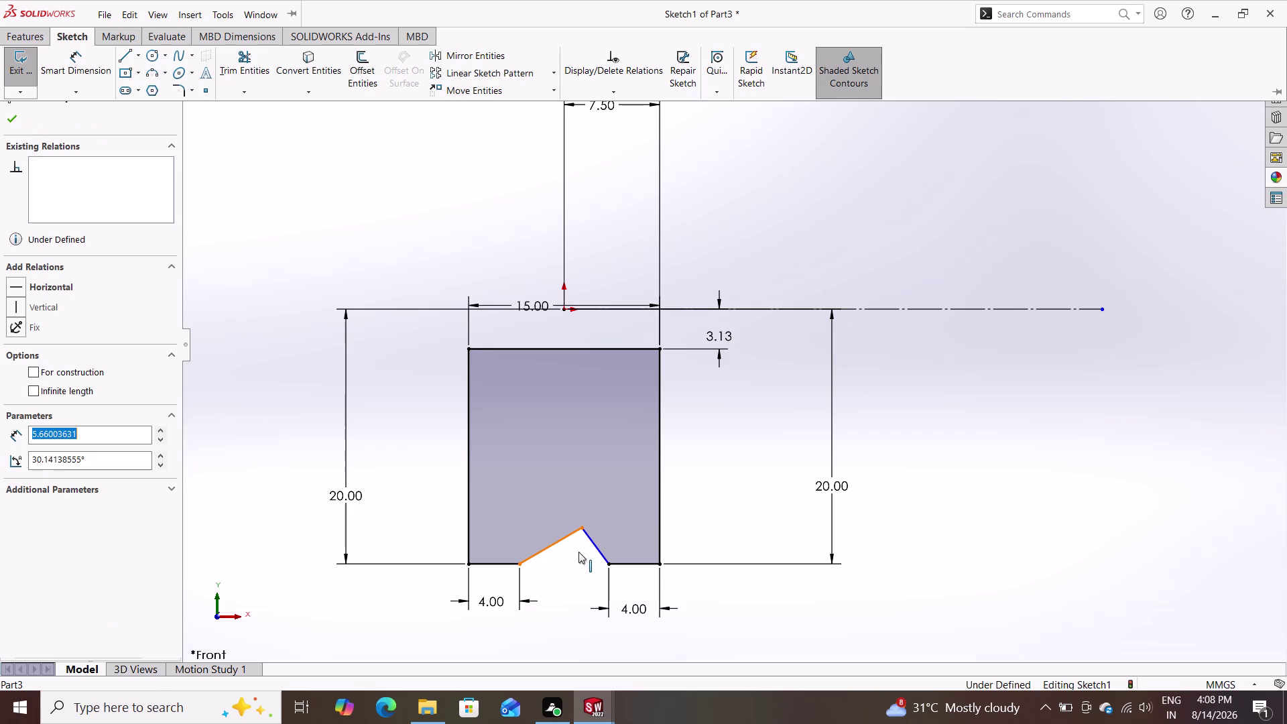
click(595, 548)
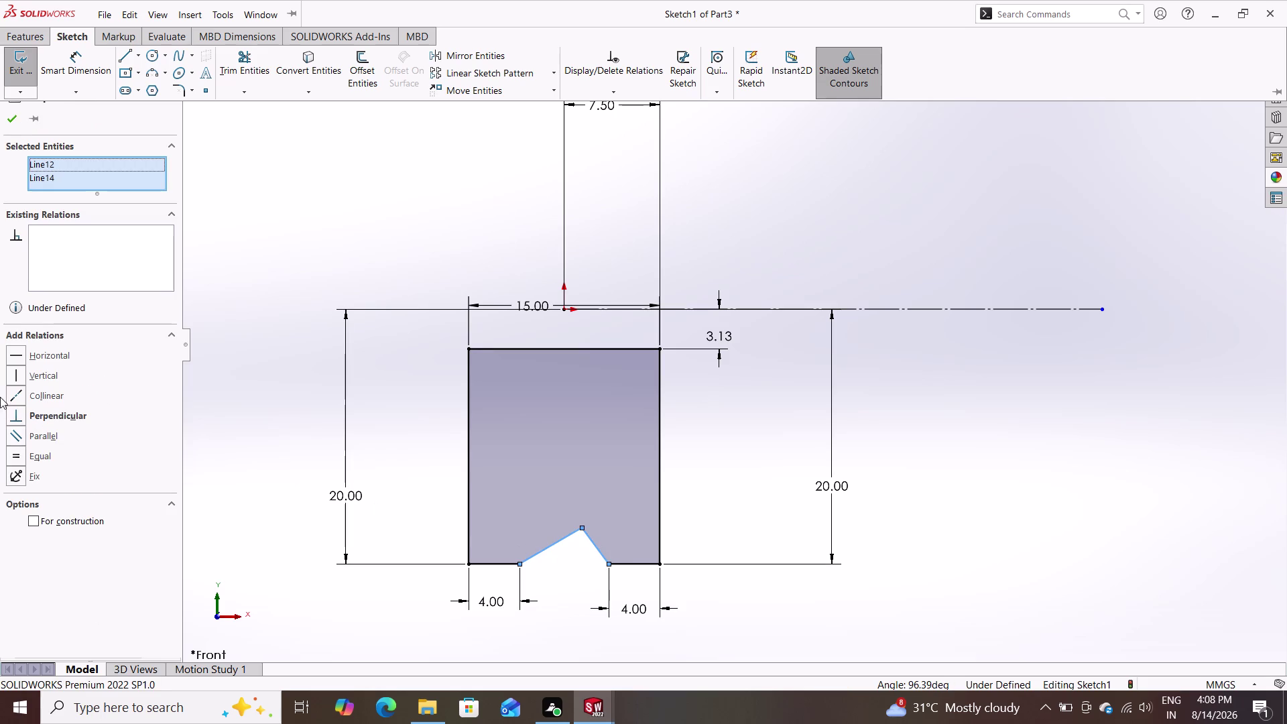
click(40, 456)
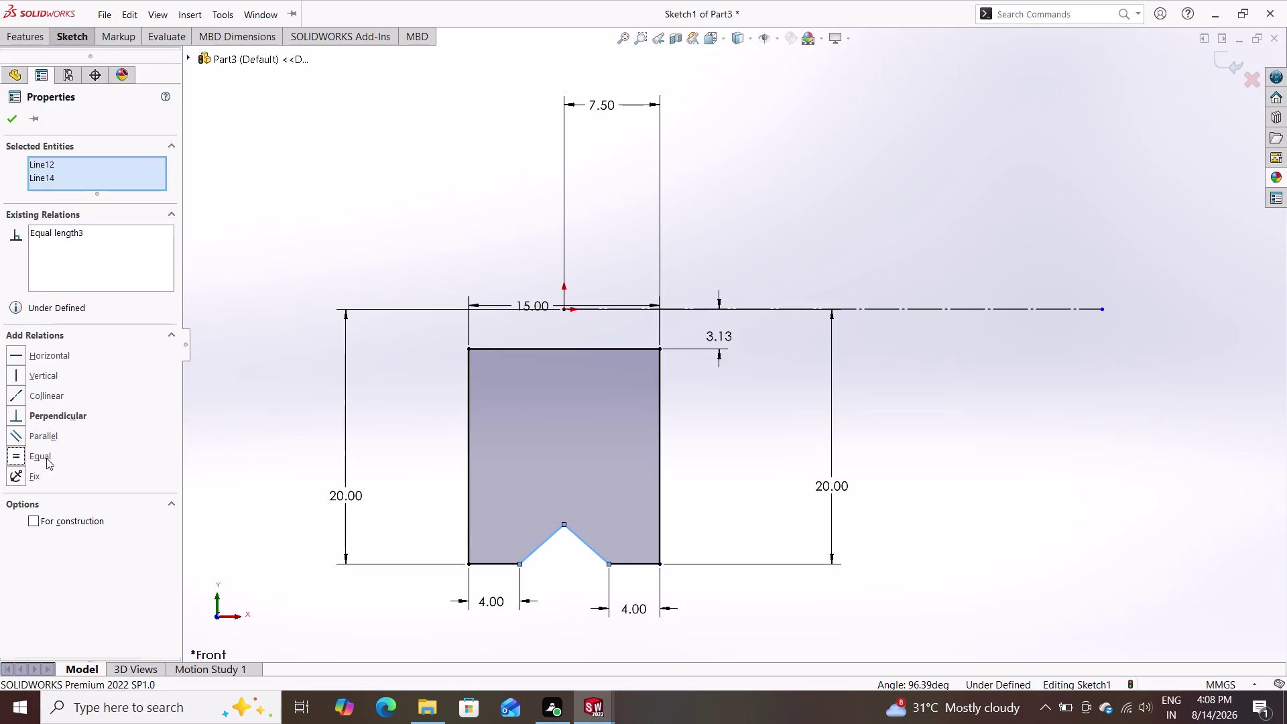
click(14, 113)
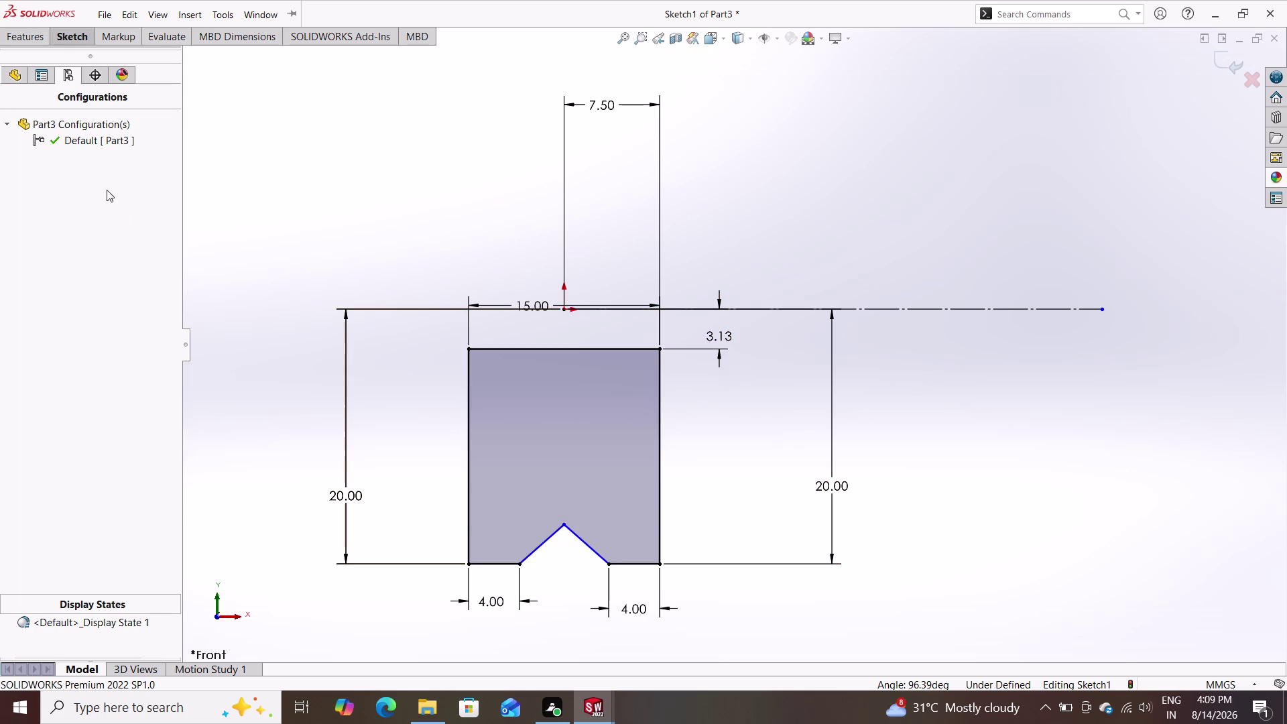
Revolve the notched profile 360° about the Line3 centerline with Revolved Boss/Base.
click(32, 25)
click(52, 137)
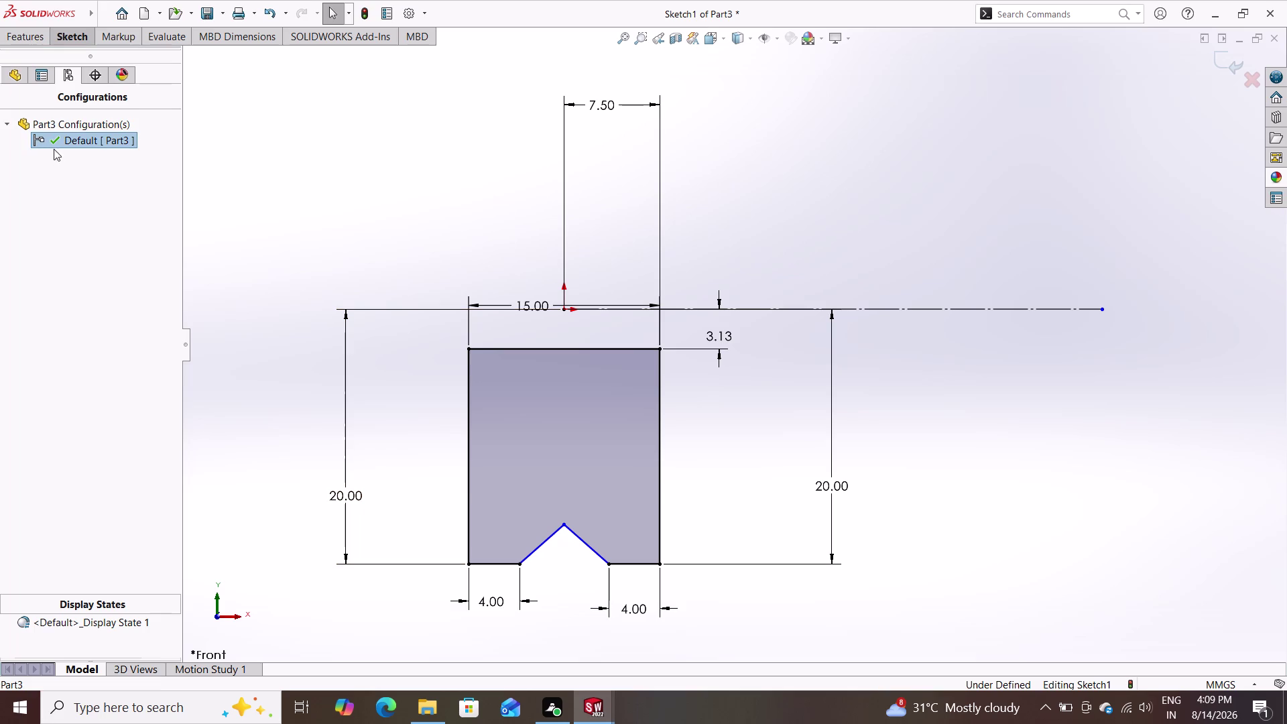
double_click(24, 38)
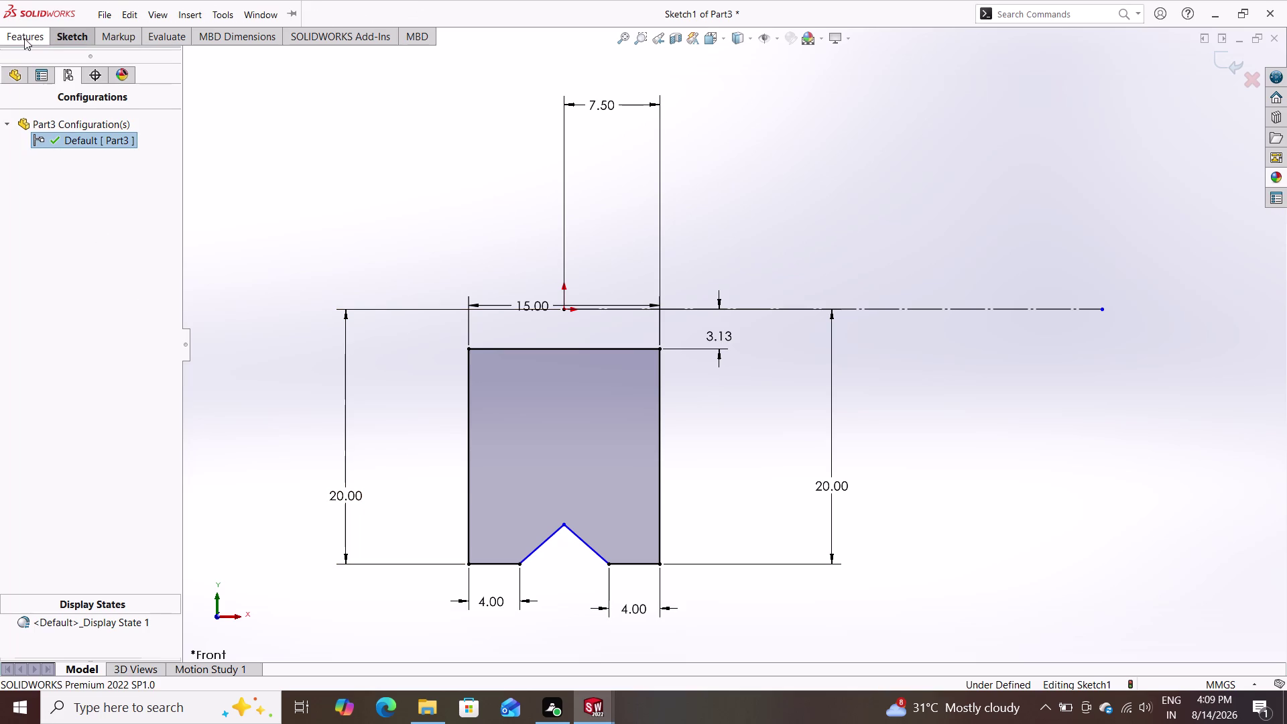
double_click(78, 77)
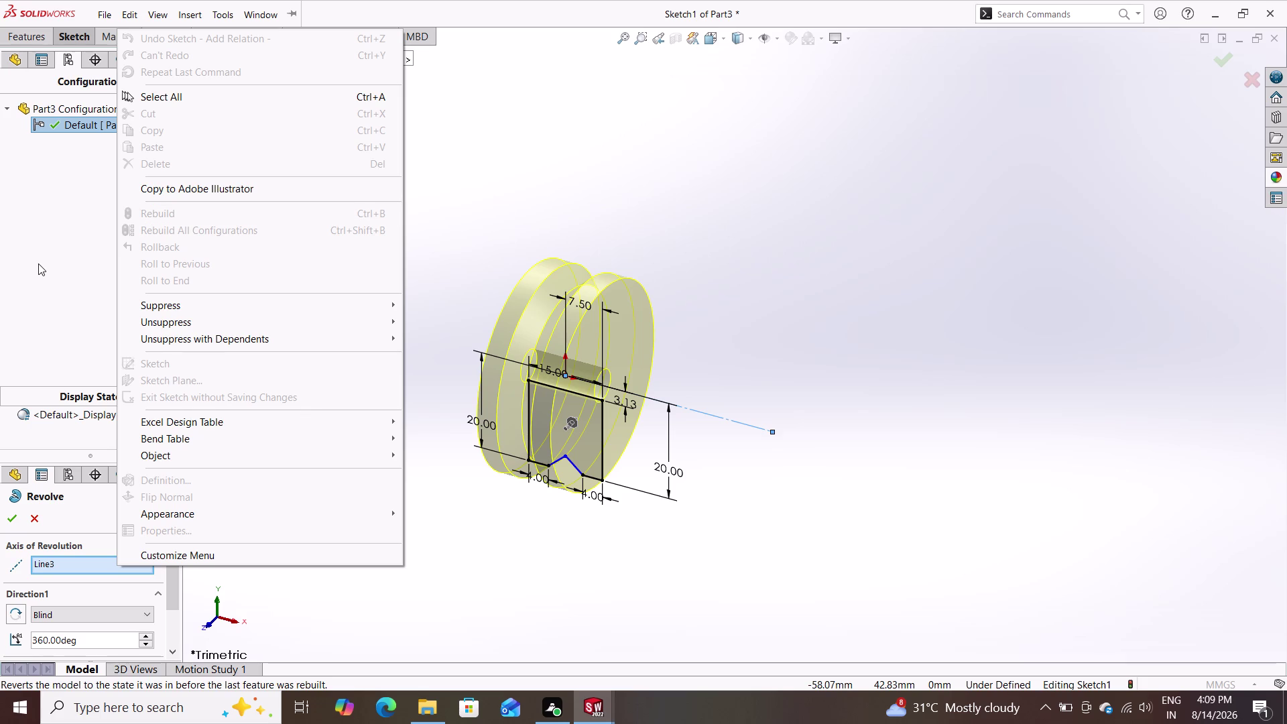
key(Escape)
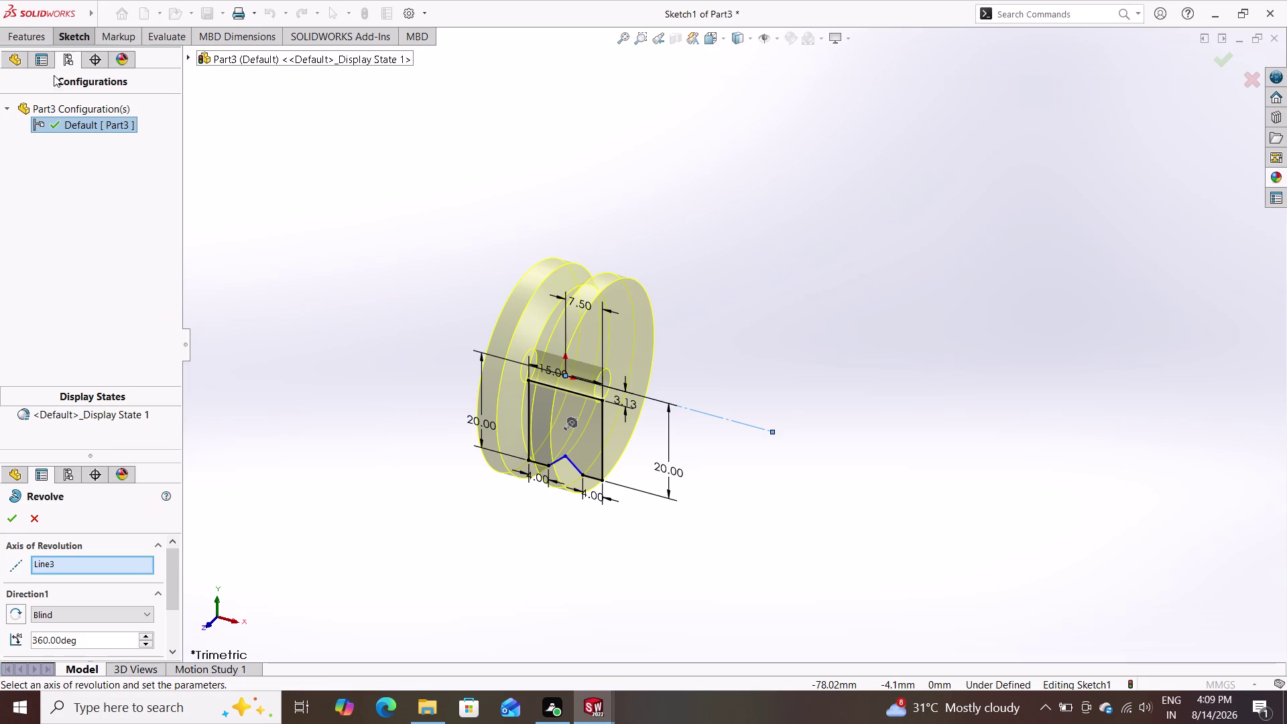
click(66, 35)
click(31, 38)
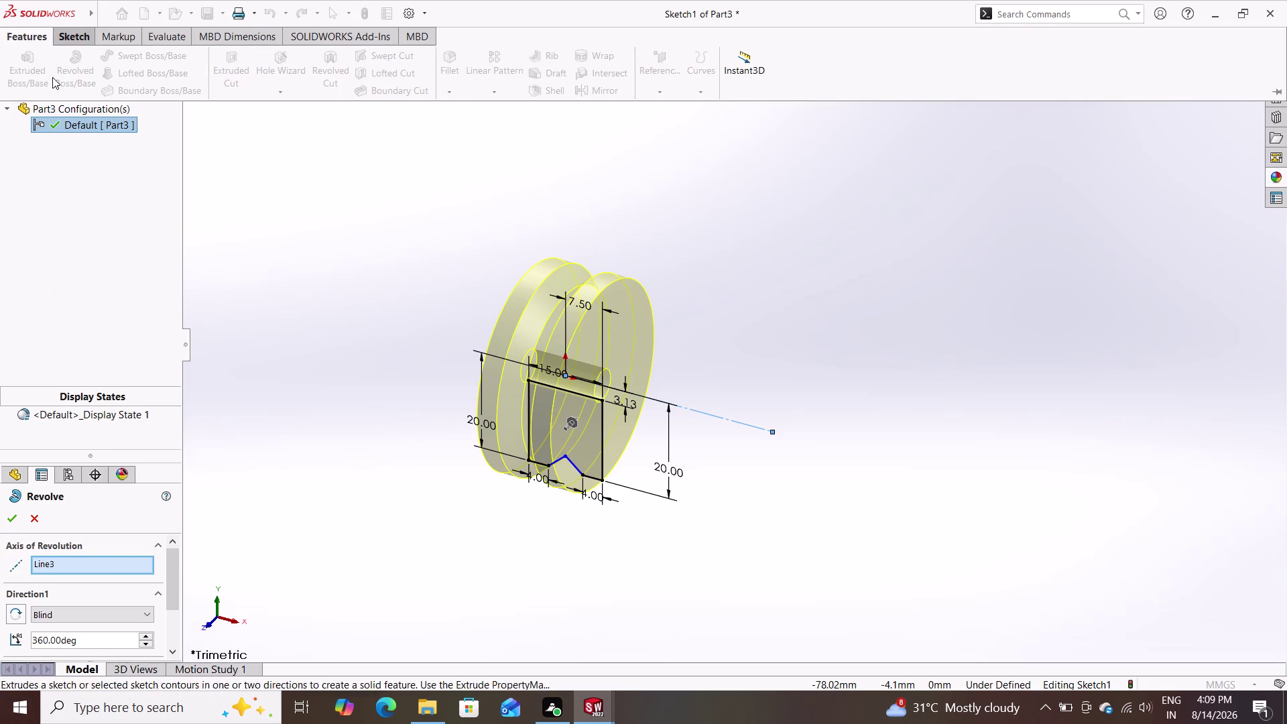
click(10, 523)
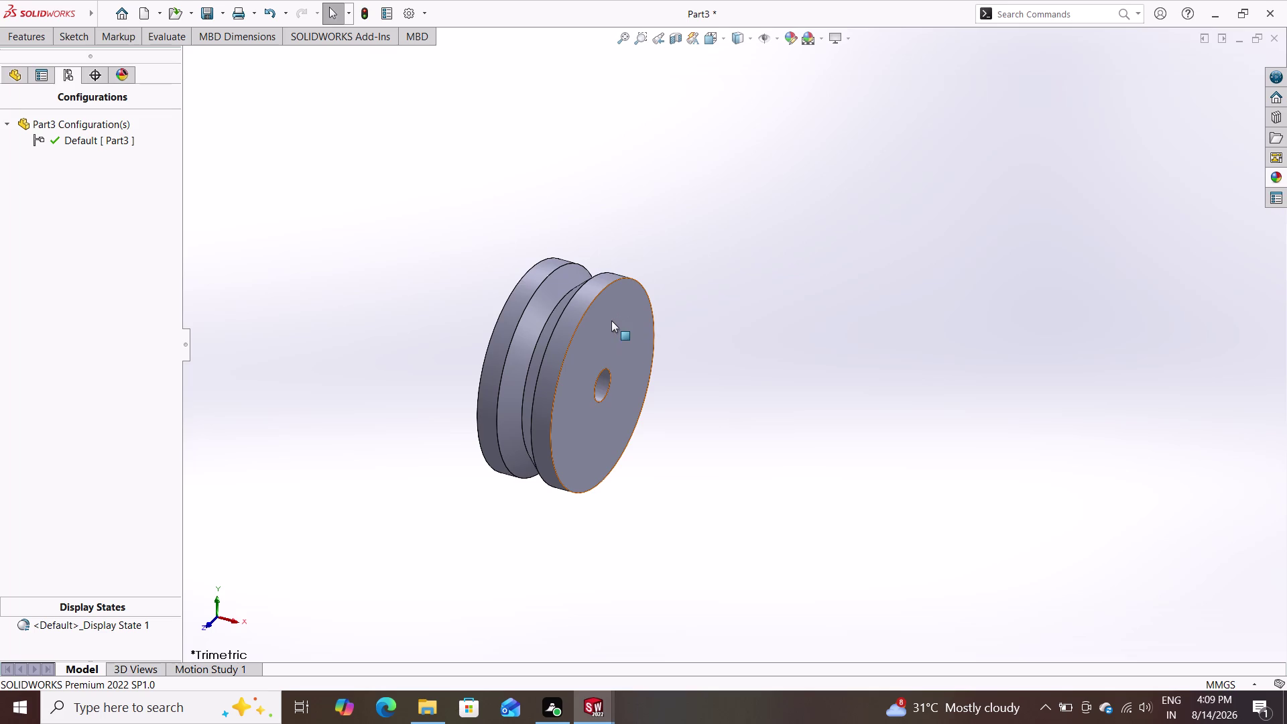
Undo the revolve, the profile dimensions and most drawn profile lines.
key(ctrl+z)
key(ctrl+z)
key(ctrl+z)
key(ctrl+z)
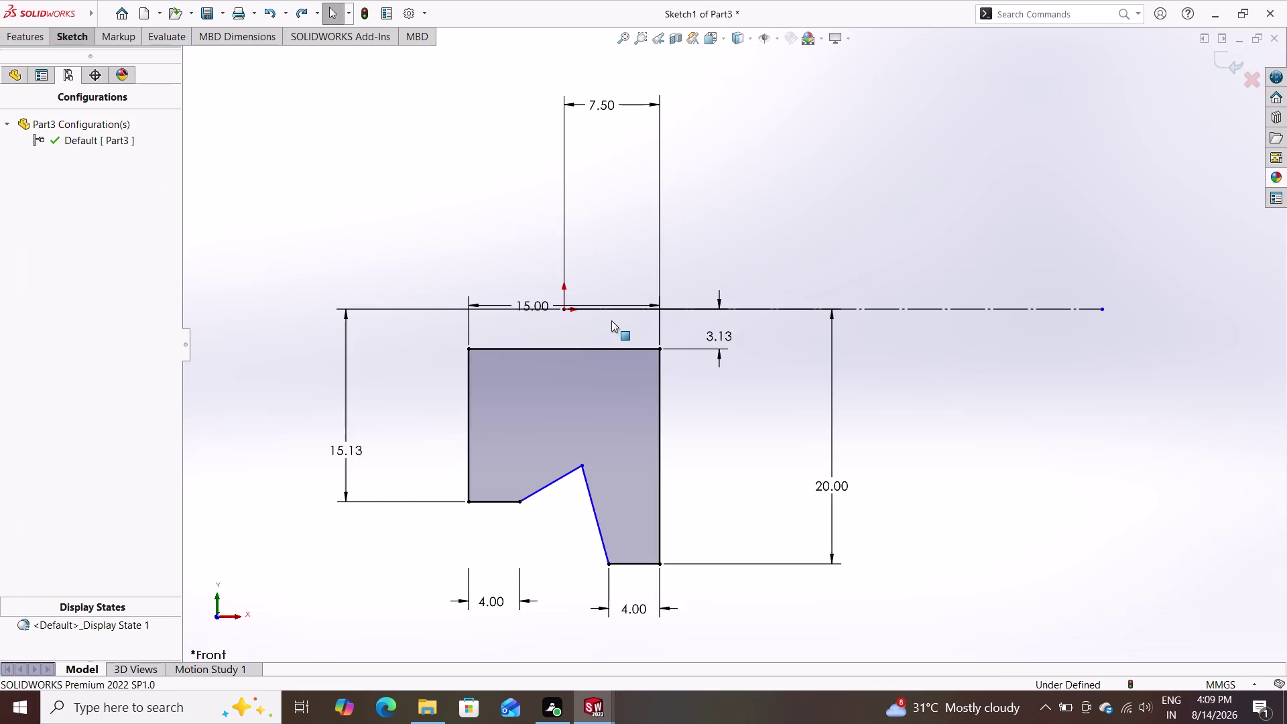
key(ctrl+z)
key(ctrl+z)
key(ctrl+z)
key(ctrl+z)
key(ctrl+z)
key(ctrl+z)
key(ctrl+z)
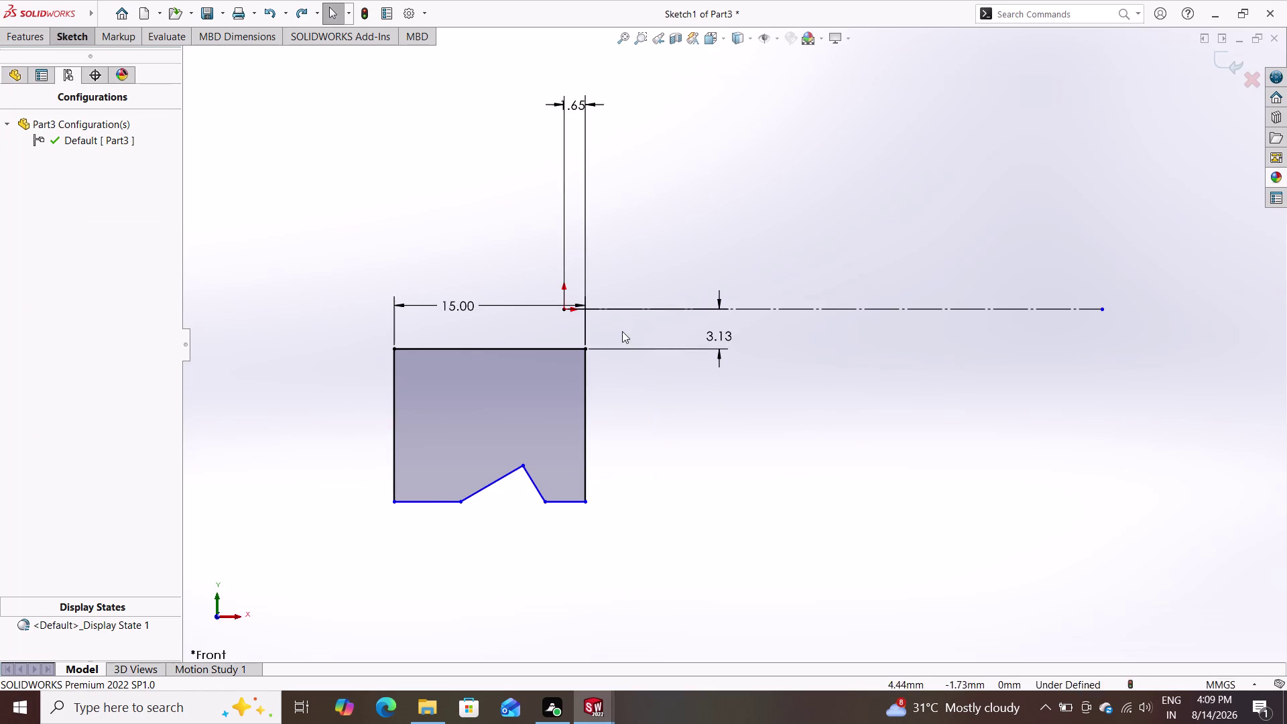
key(ctrl+z)
key(ctrl+z)
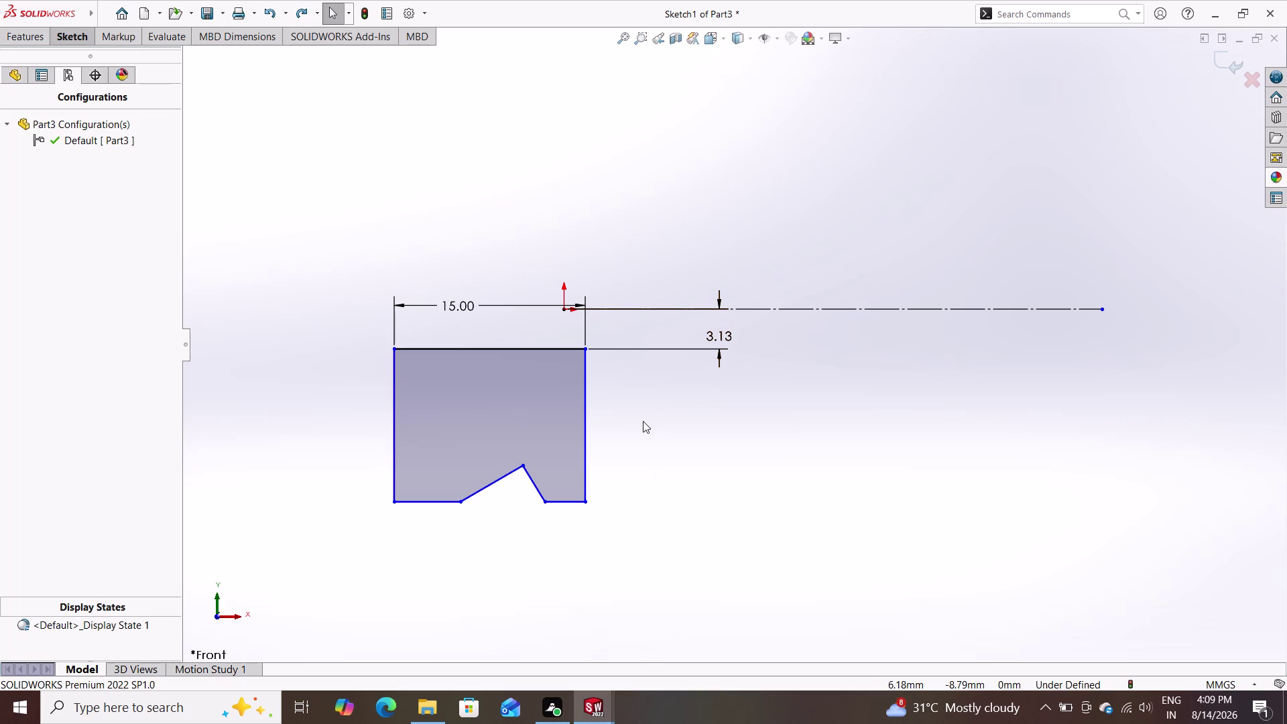
key(Escape)
key(ctrl+z)
key(ctrl+z)
key(ctrl+z)
key(ctrl+z)
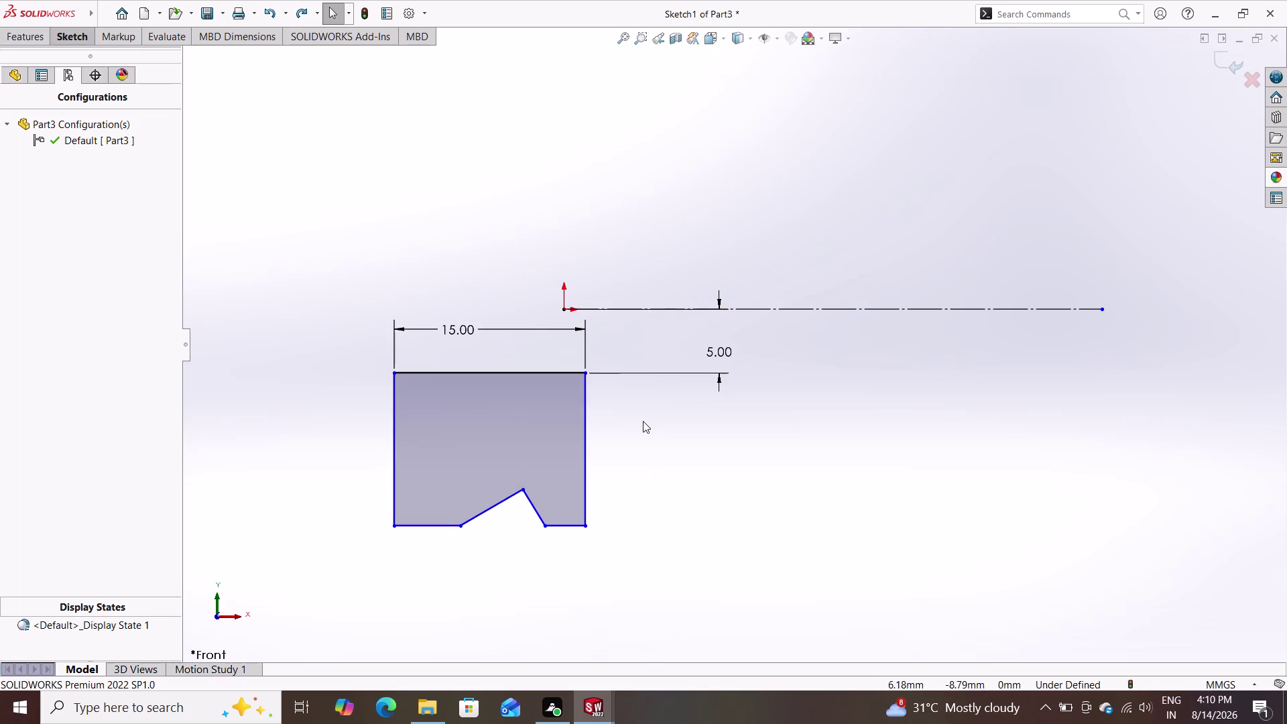
key(ctrl+z)
key(ctrl+z)
key(ctrl+z)
key(ctrl+z)
key(ctrl+z)
key(ctrl+z)
key(ctrl+z)
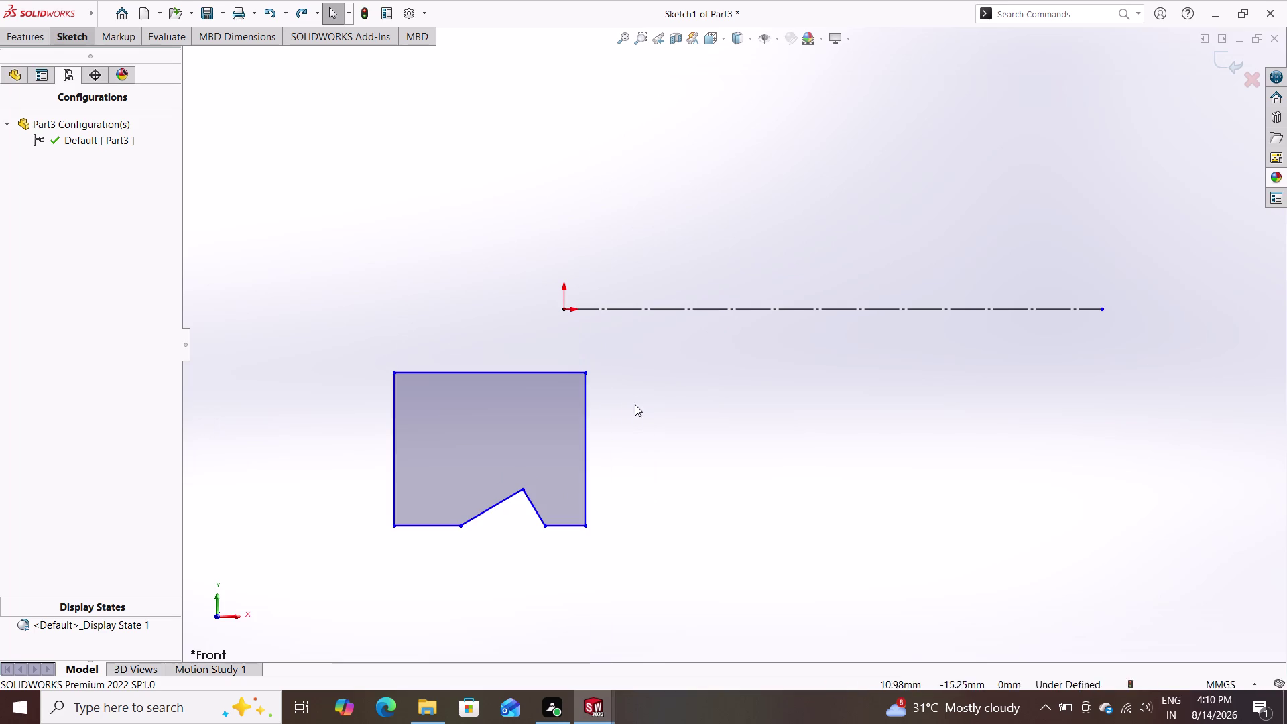
key(ctrl+z)
key(ctrl+z)
key(ctrl+z)
key(ctrl+z)
key(ctrl+z)
key(ctrl+z)
key(ctrl+z)
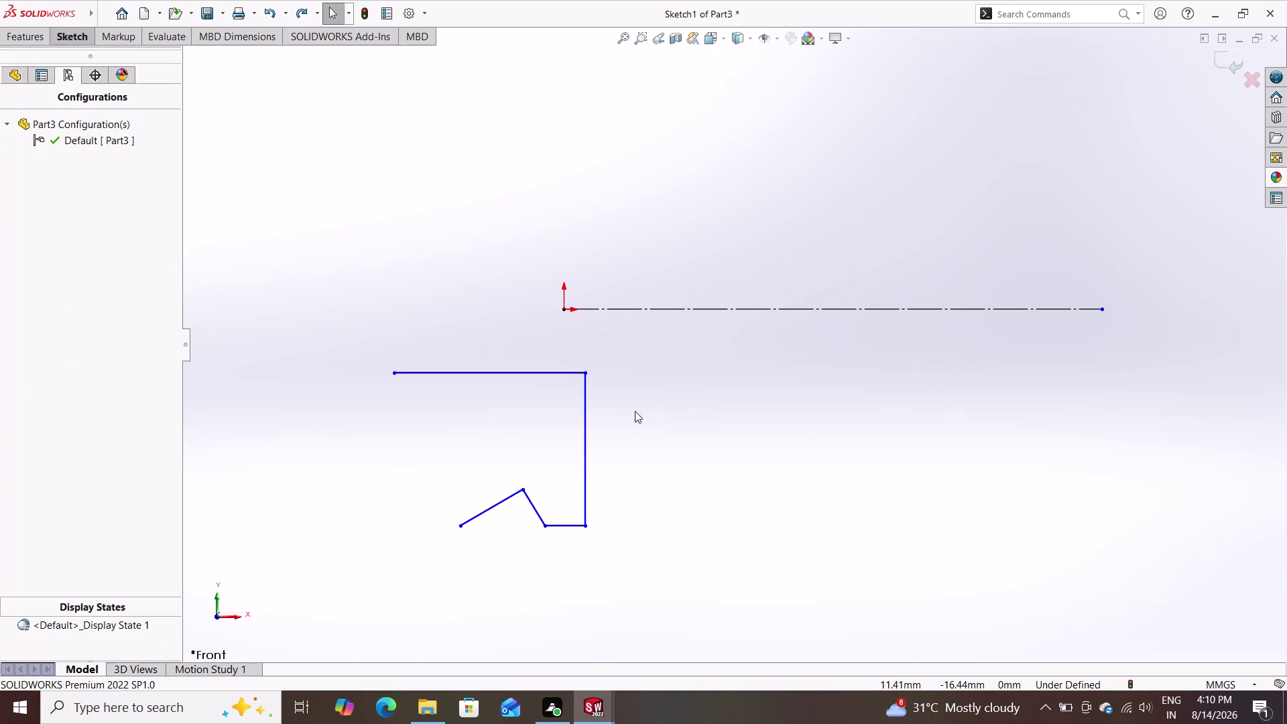
key(ctrl+z)
key(Escape)
Try box-selecting the leftover profile lines and check the sketch shortcut menu.
click(631, 345)
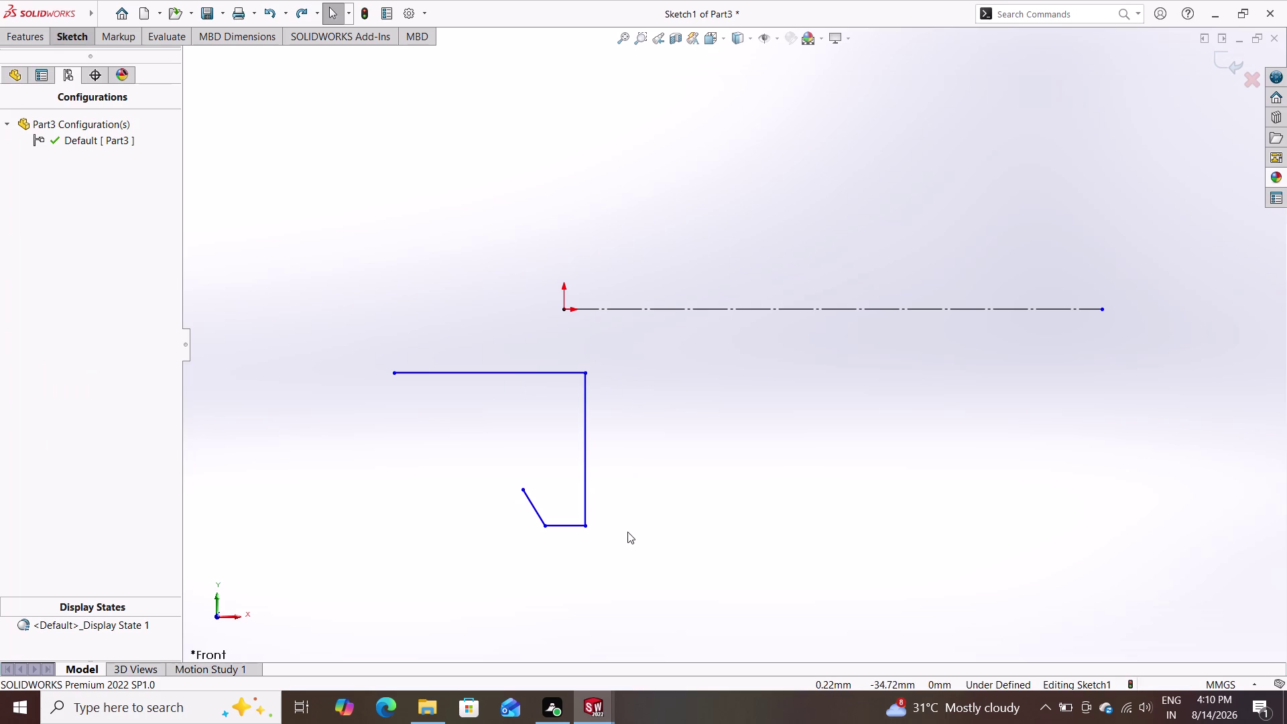
click(631, 539)
drag(632, 340, 435, 490)
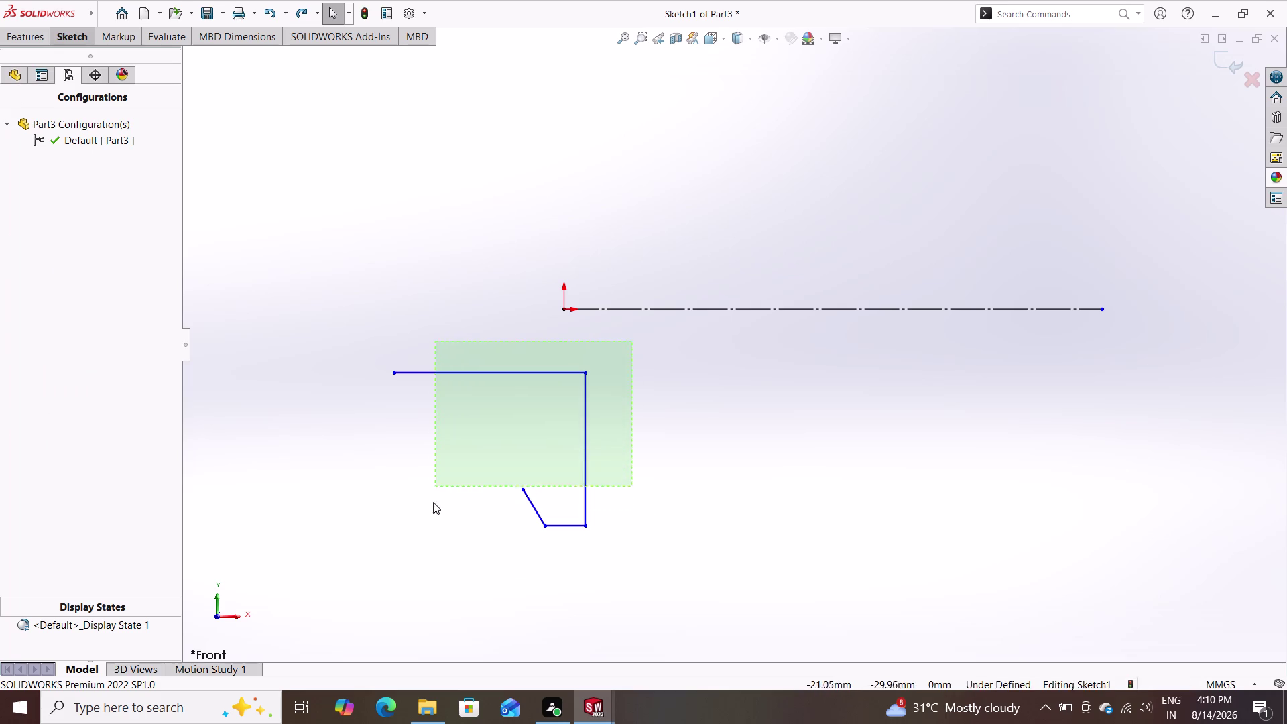
drag(435, 490, 389, 574)
drag(385, 574, 376, 572)
click(376, 572)
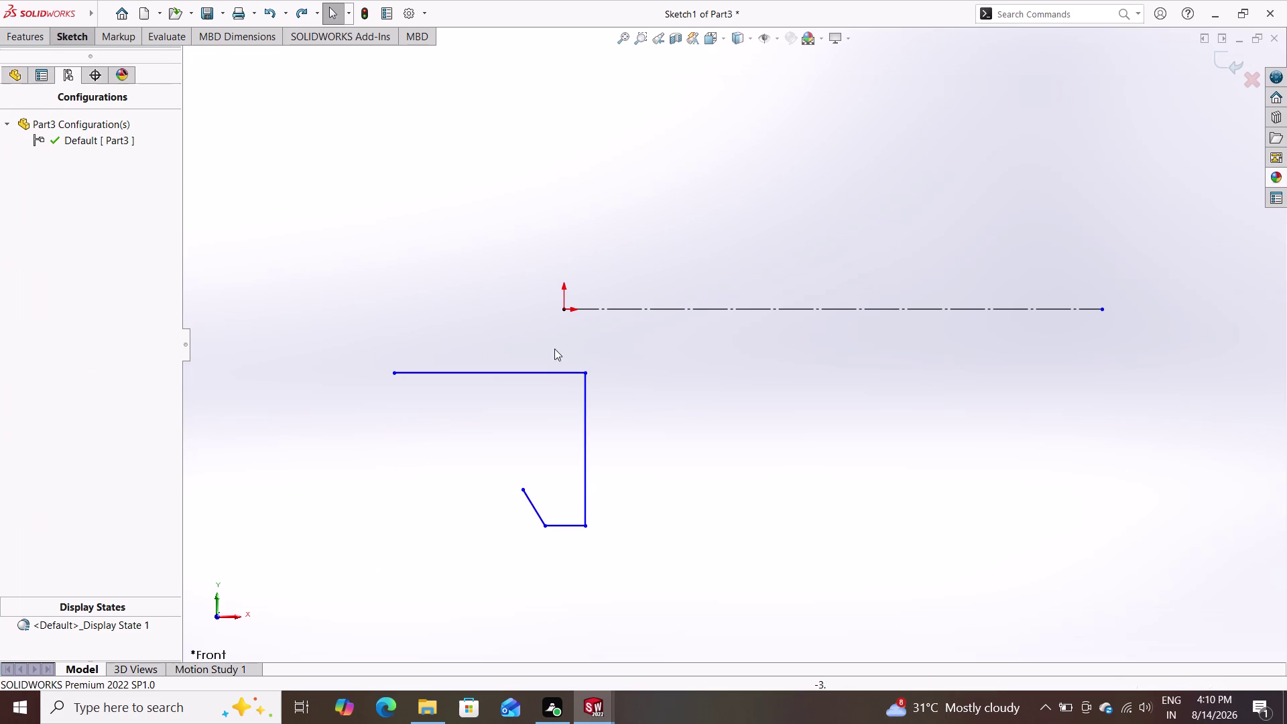
drag(604, 338, 386, 568)
double_click(385, 568)
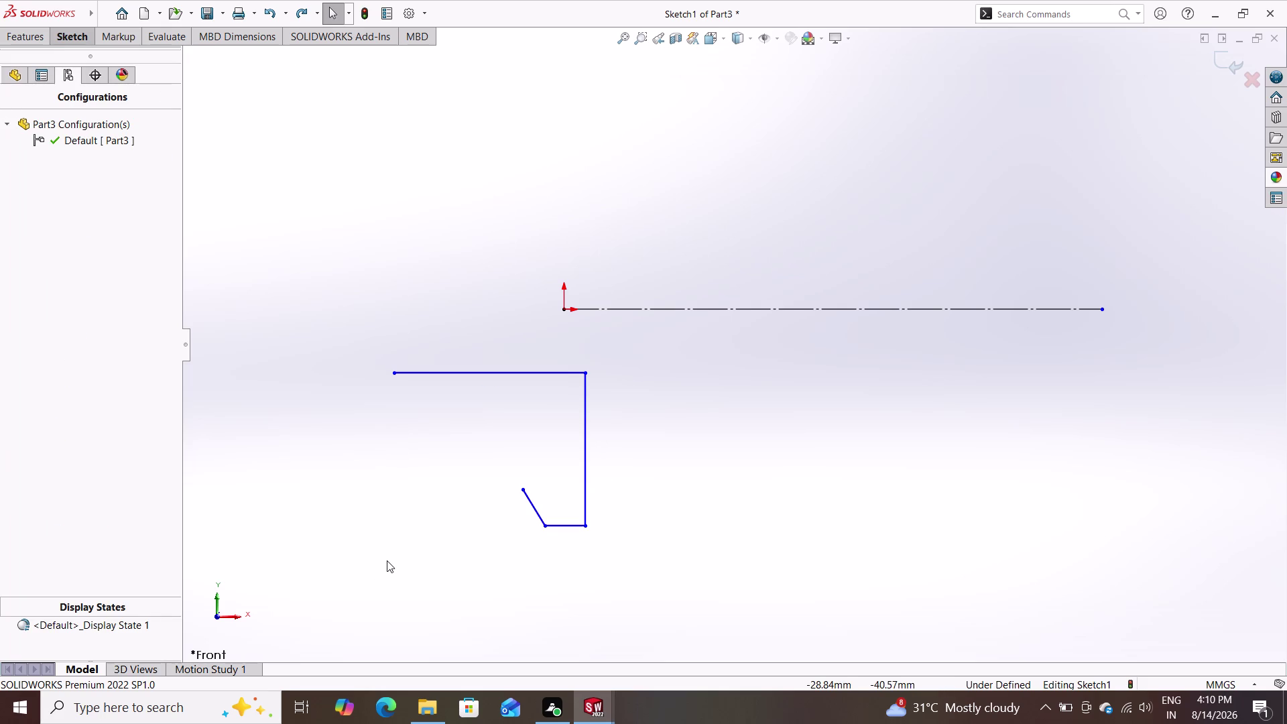
click(628, 339)
drag(626, 338, 563, 360)
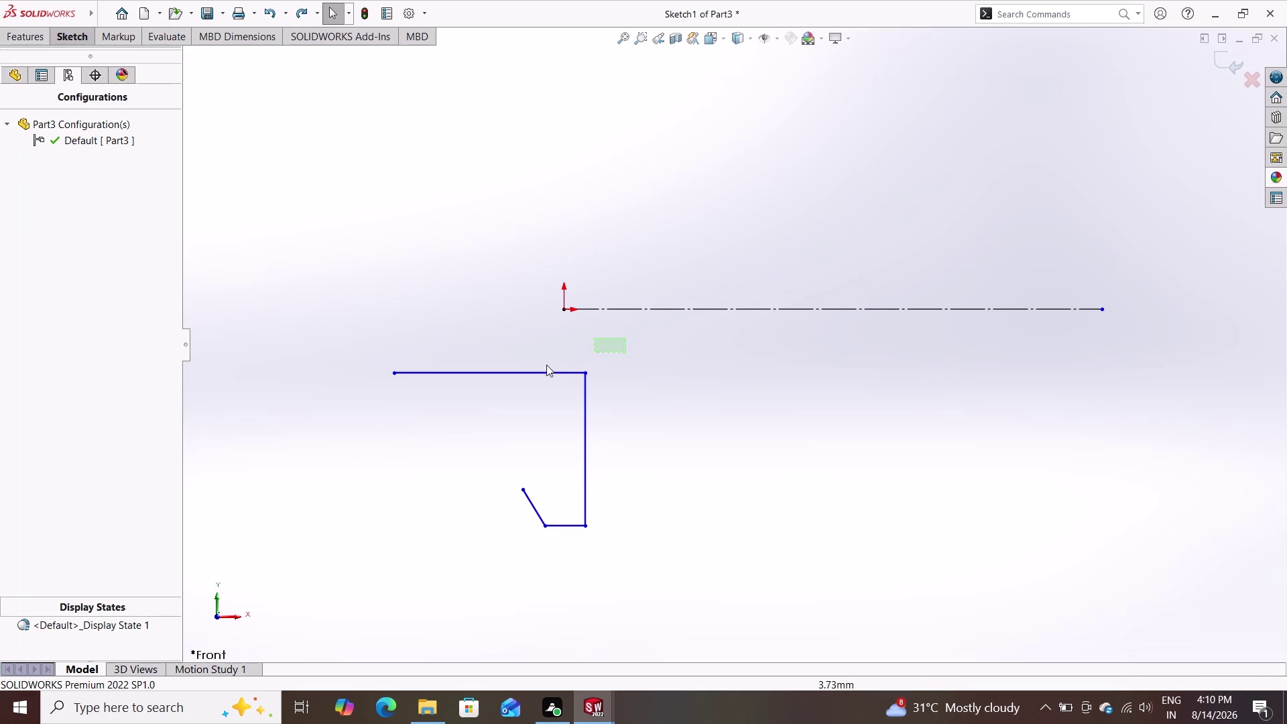
drag(563, 359, 434, 585)
click(433, 585)
right_click(442, 486)
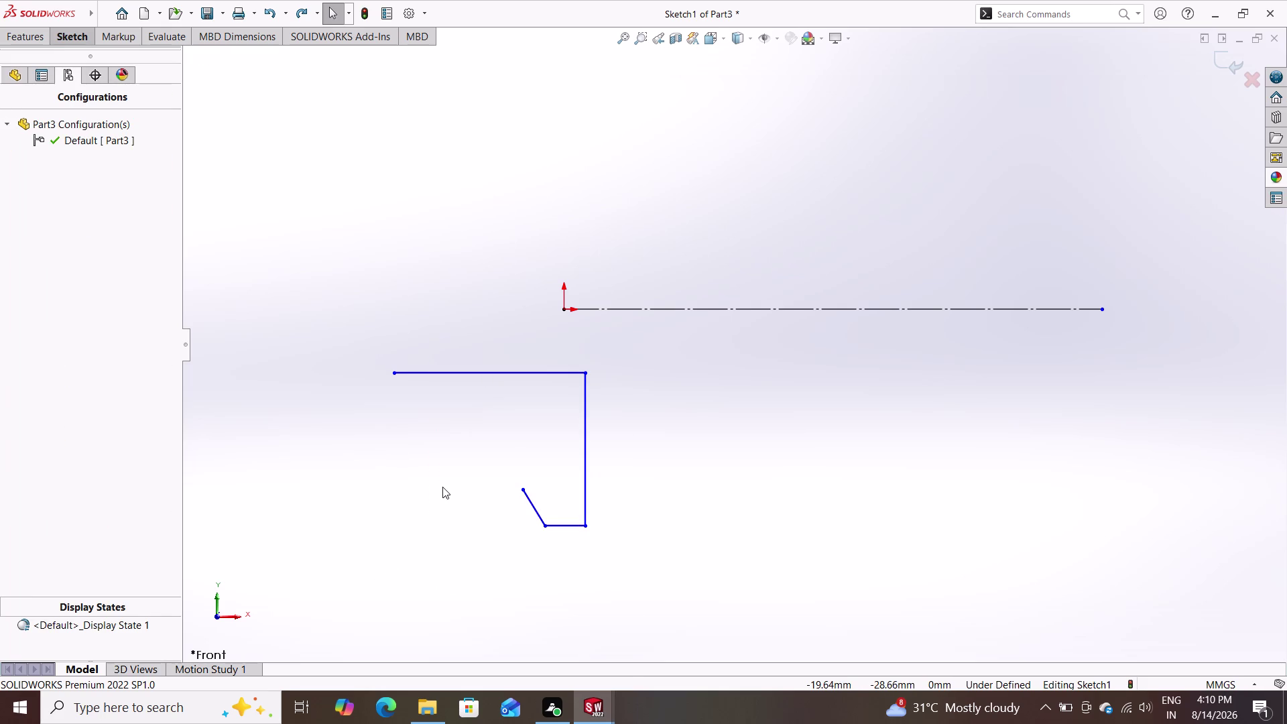
key(Escape)
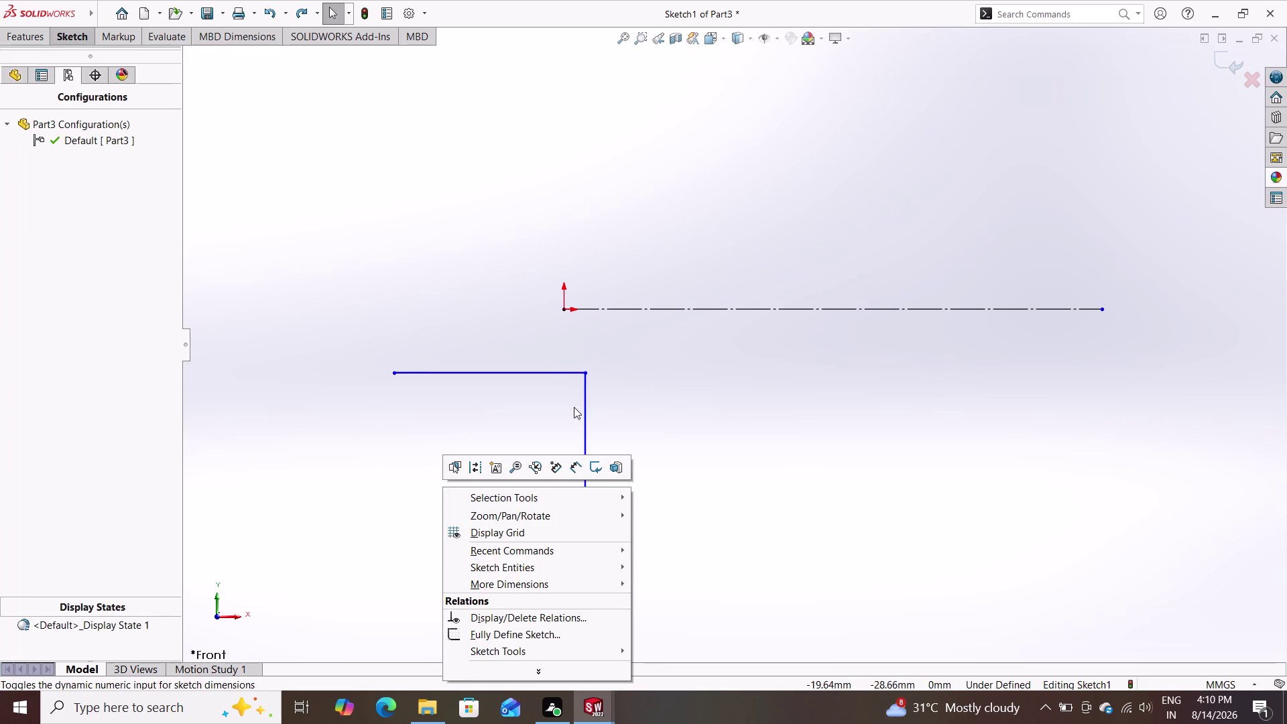
key(Escape)
Delete the right vertical, top, short bottom and slanted lines, keeping the centerline.
click(585, 386)
key(Delete)
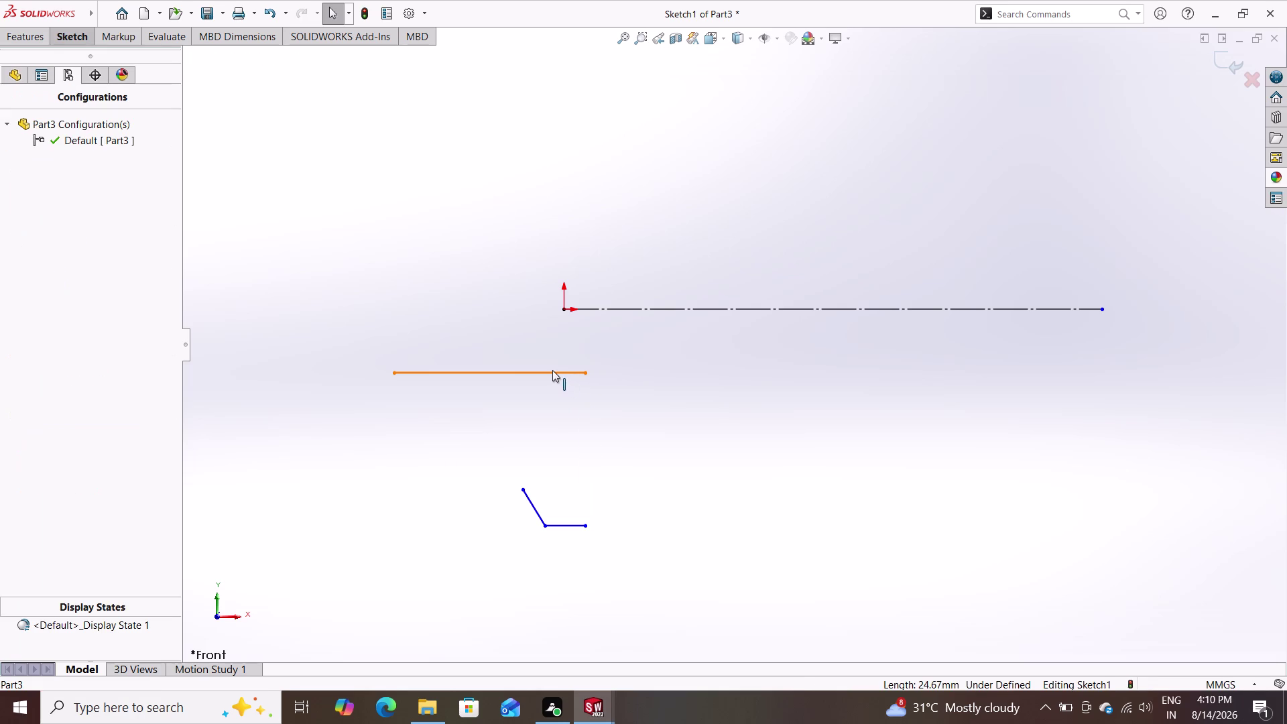
double_click(545, 369)
key(Delete)
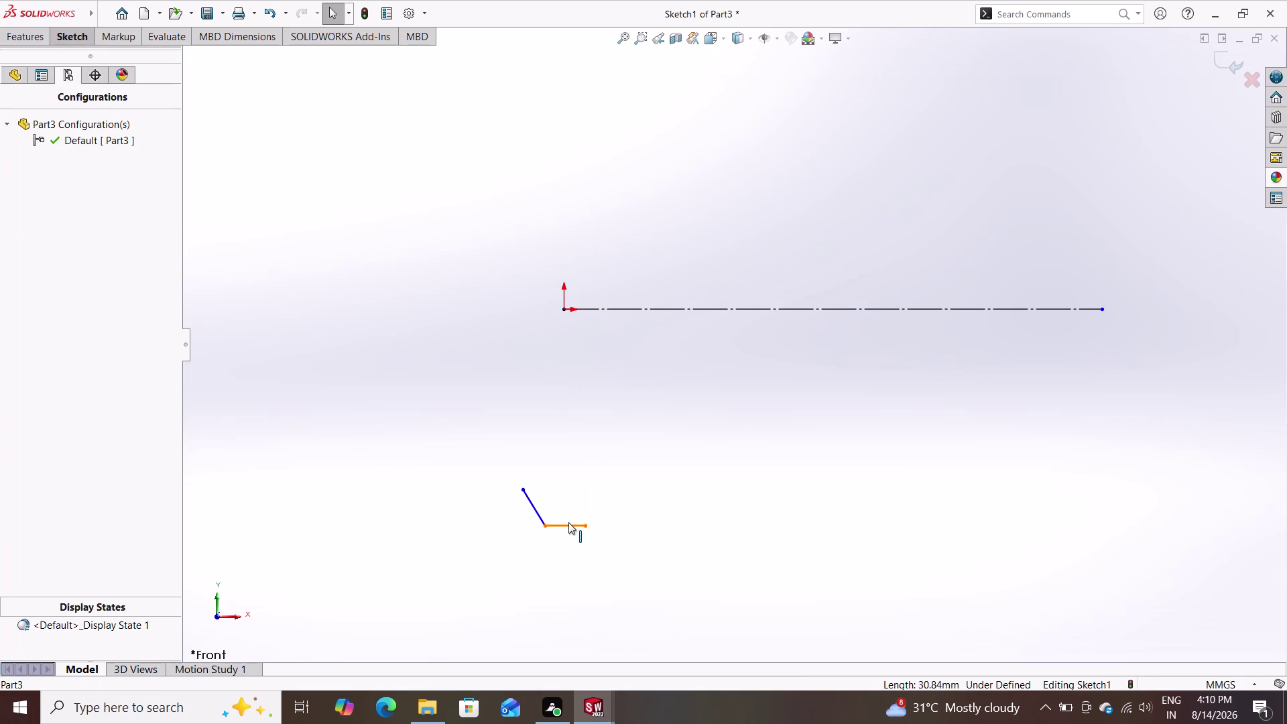
click(568, 522)
key(Delete)
click(537, 509)
key(Delete)
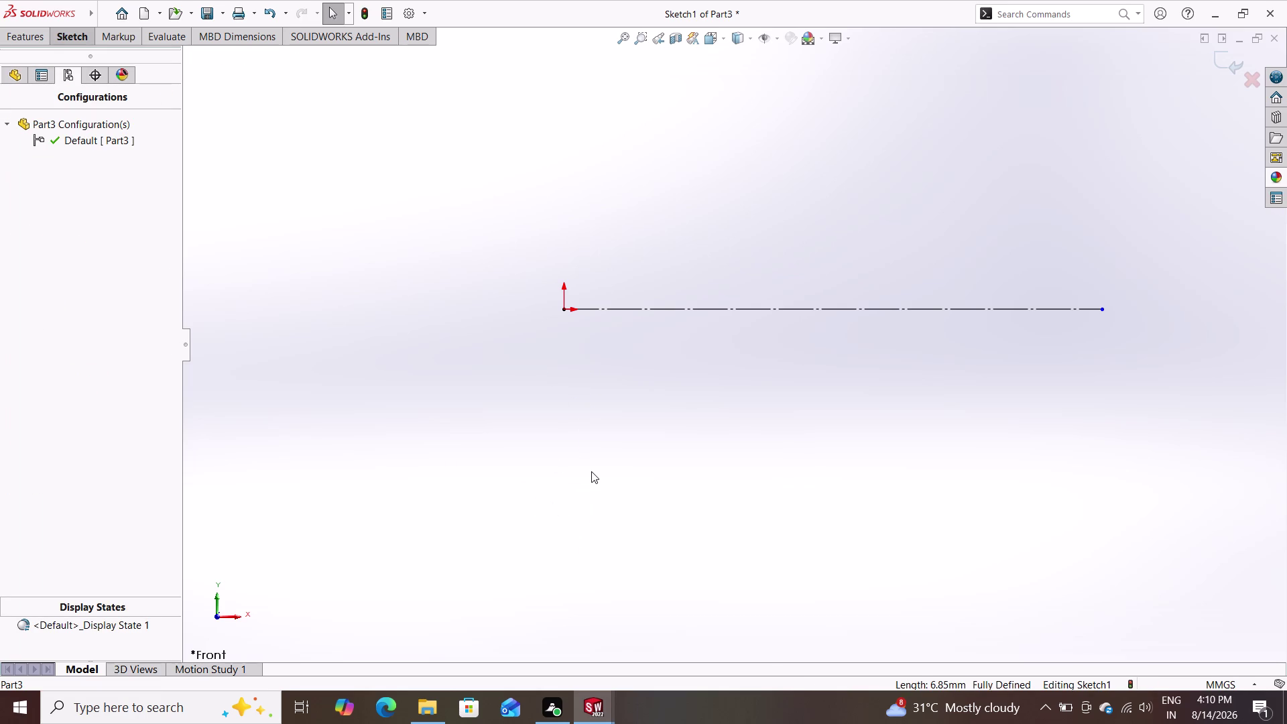
double_click(69, 37)
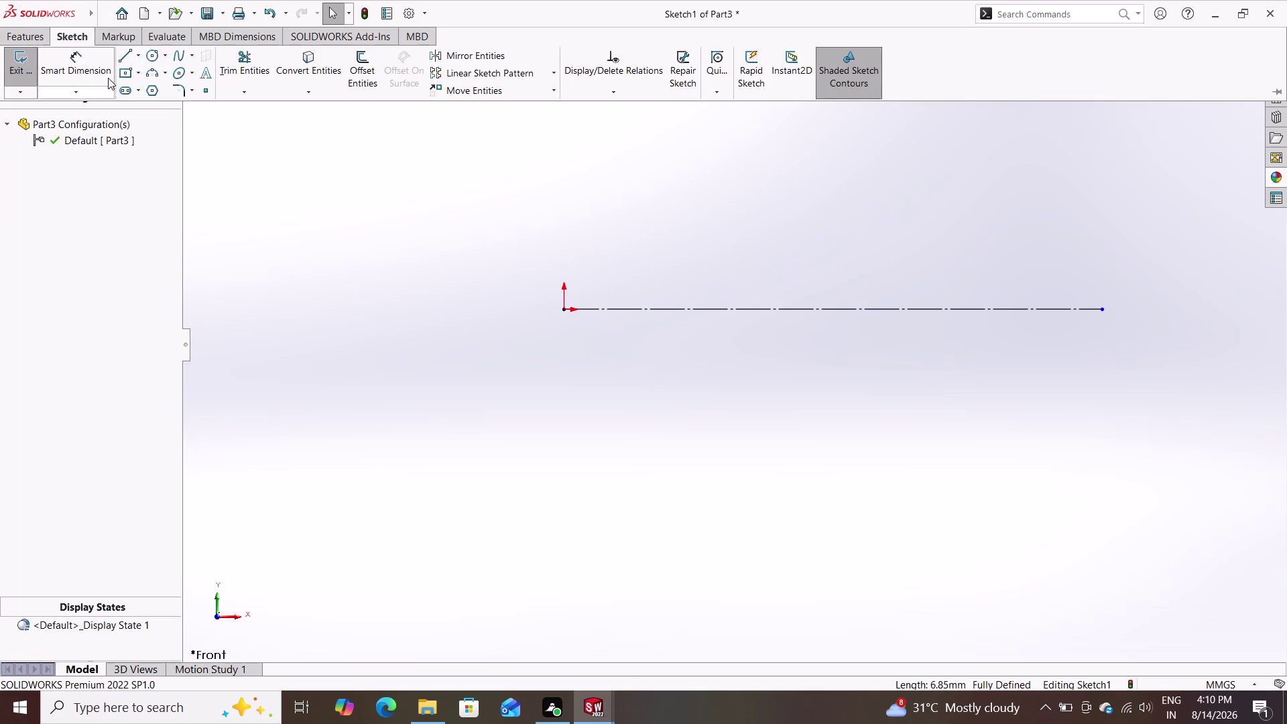
Draw and discard two trial horizontal lines, then reactivate the Line tool.
double_click(123, 54)
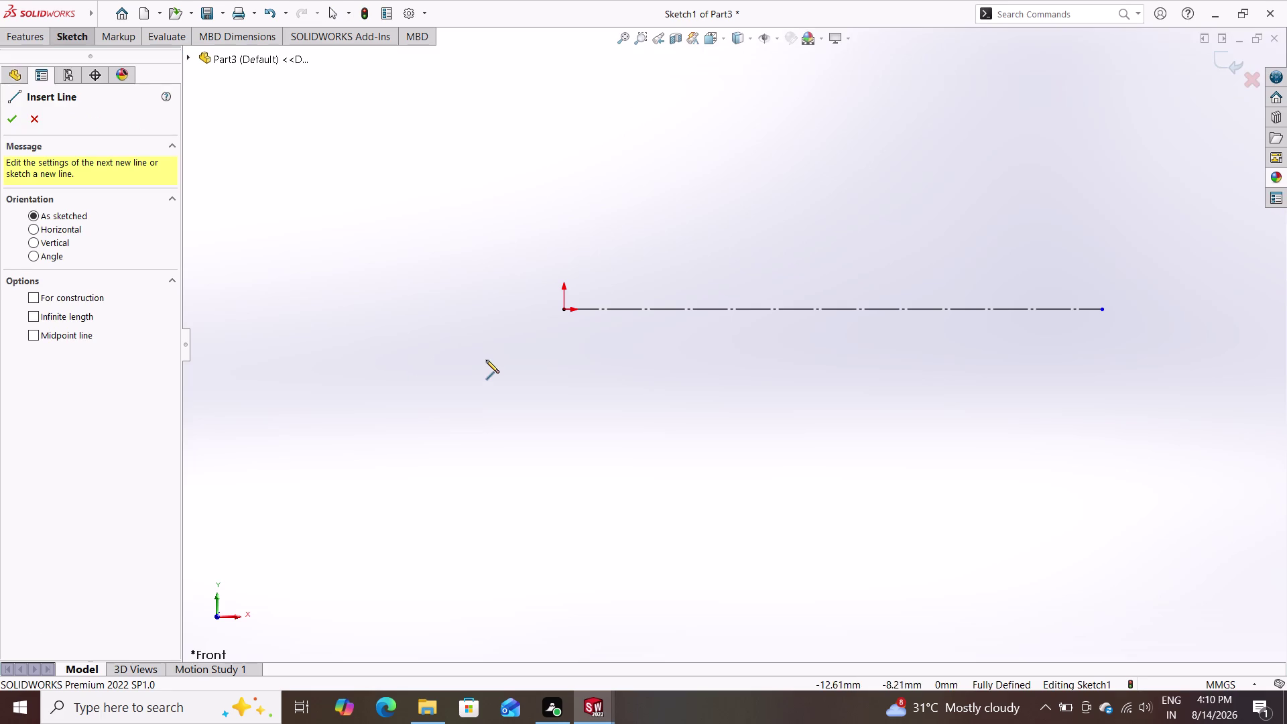
click(485, 356)
double_click(638, 355)
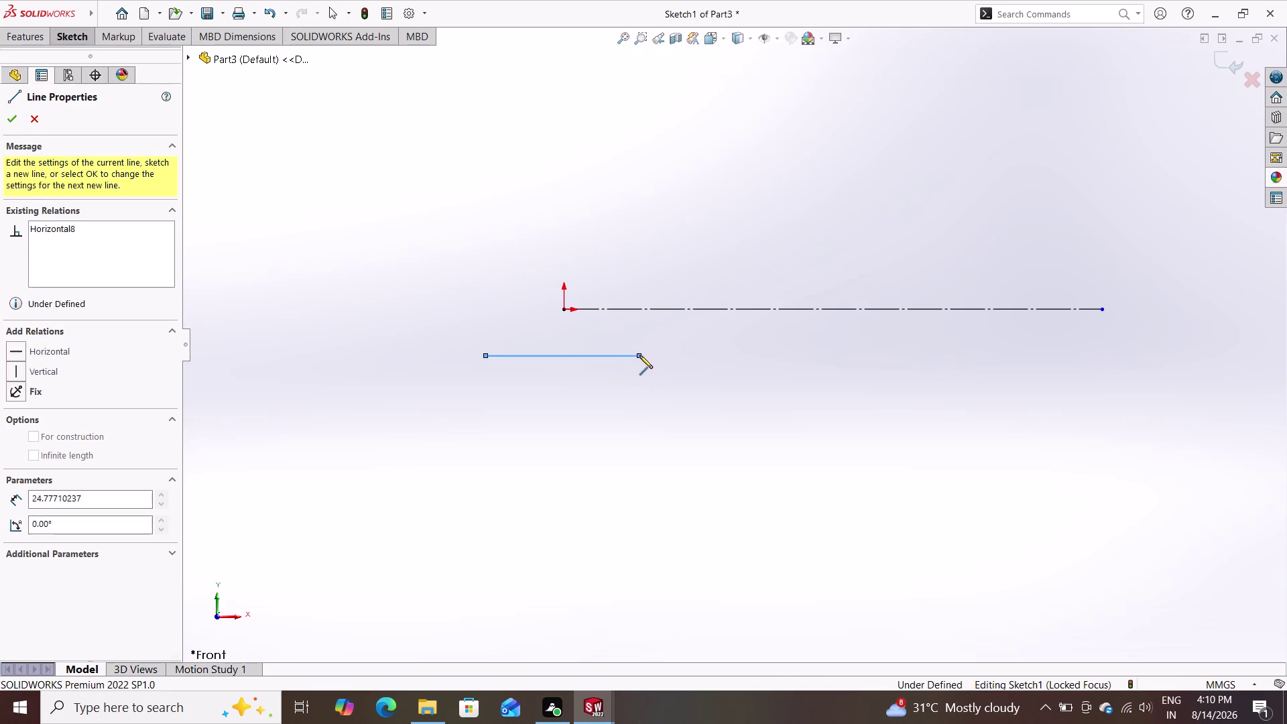
double_click(75, 39)
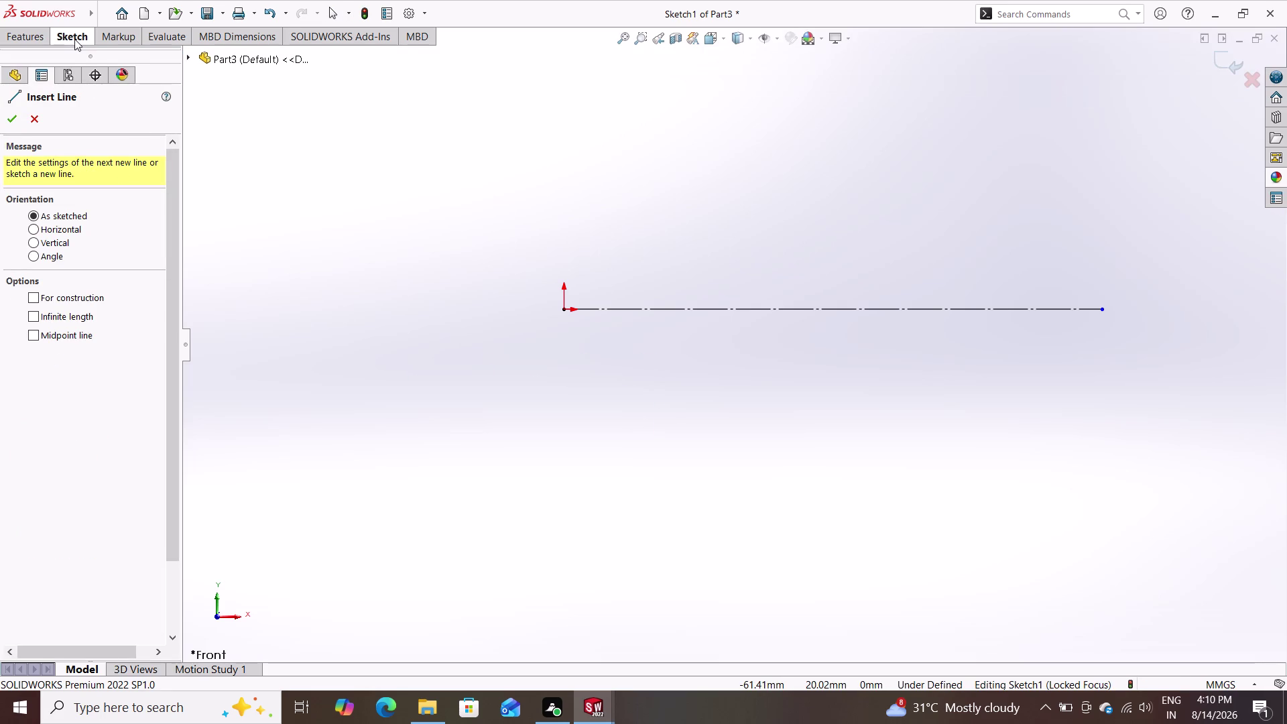
double_click(478, 372)
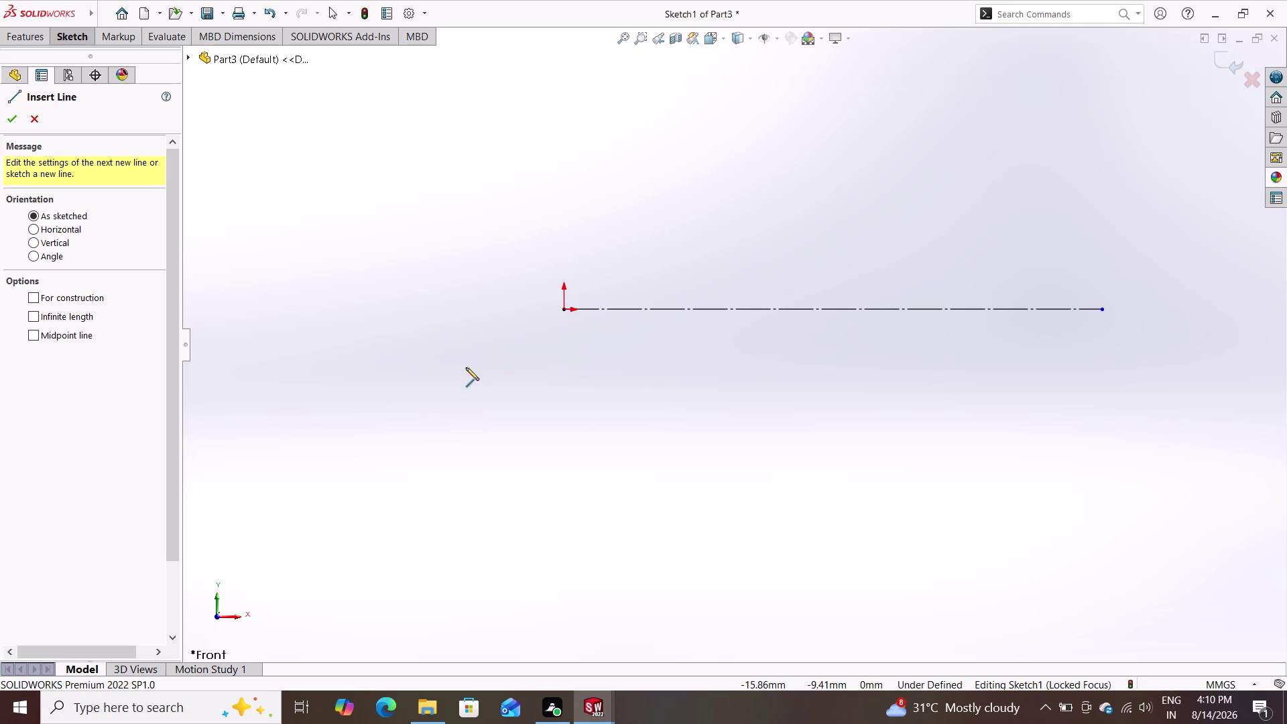
click(466, 367)
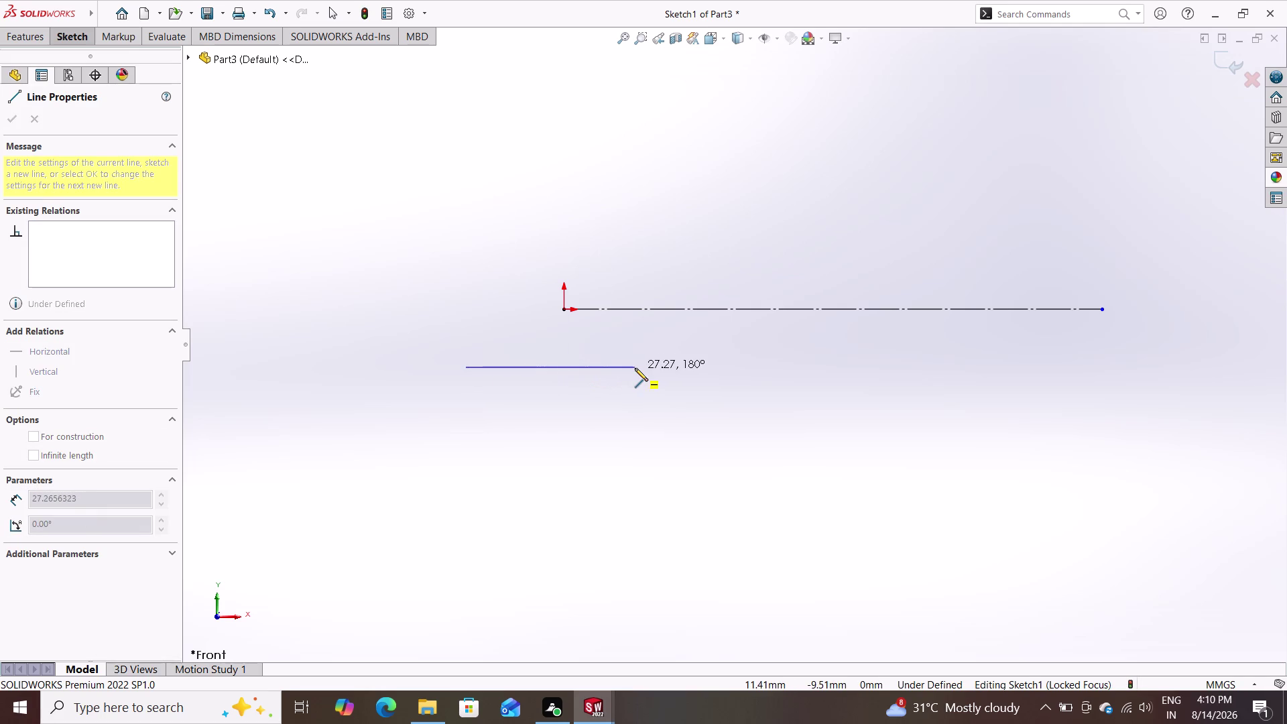
double_click(635, 368)
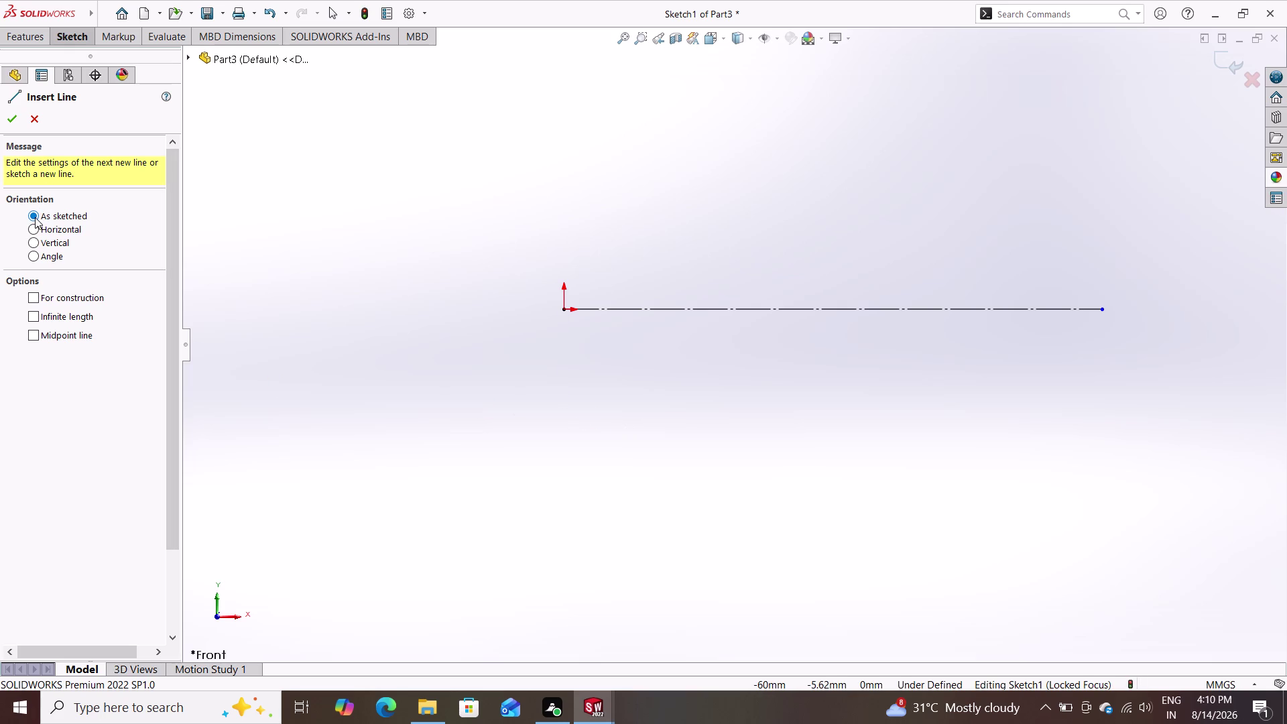
click(9, 118)
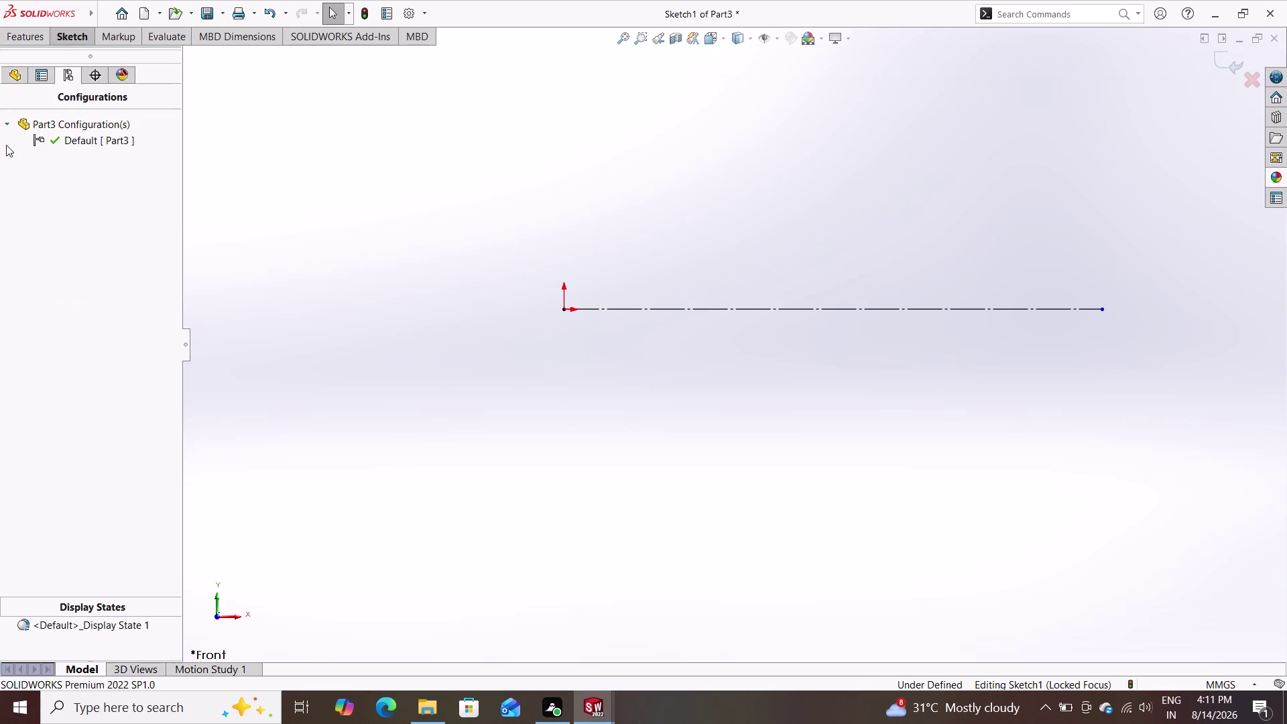
click(75, 35)
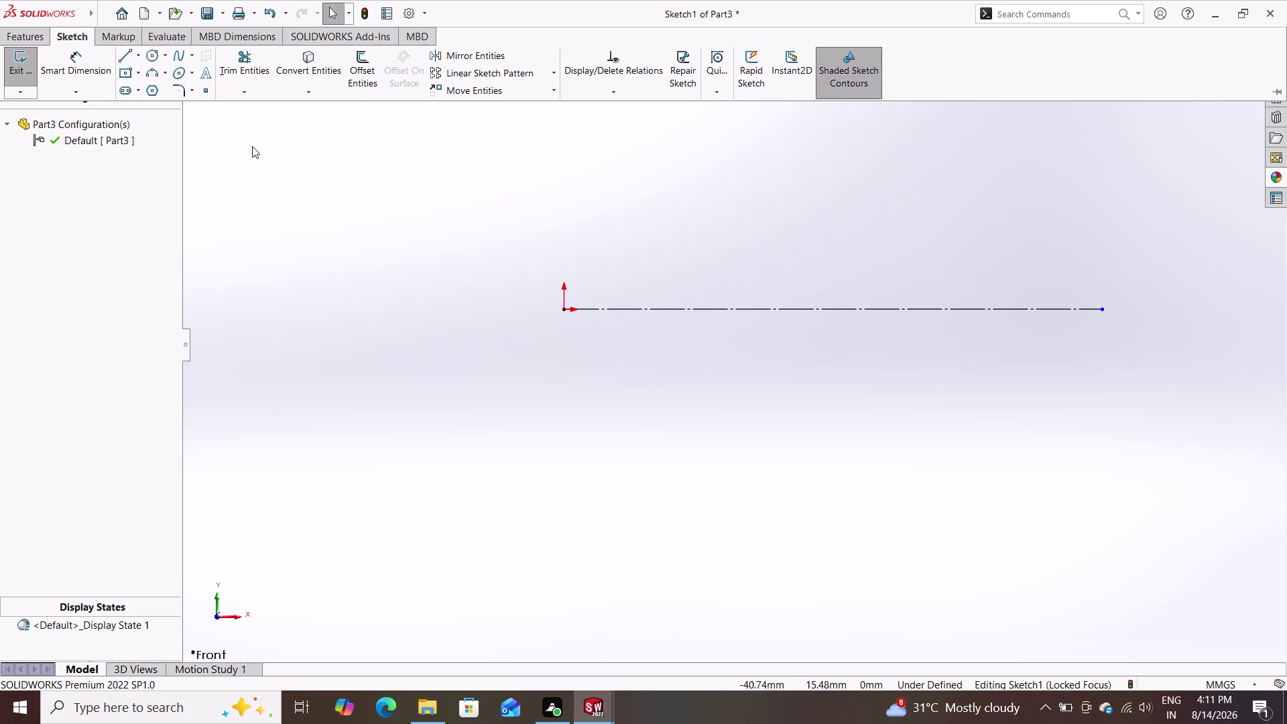
click(120, 53)
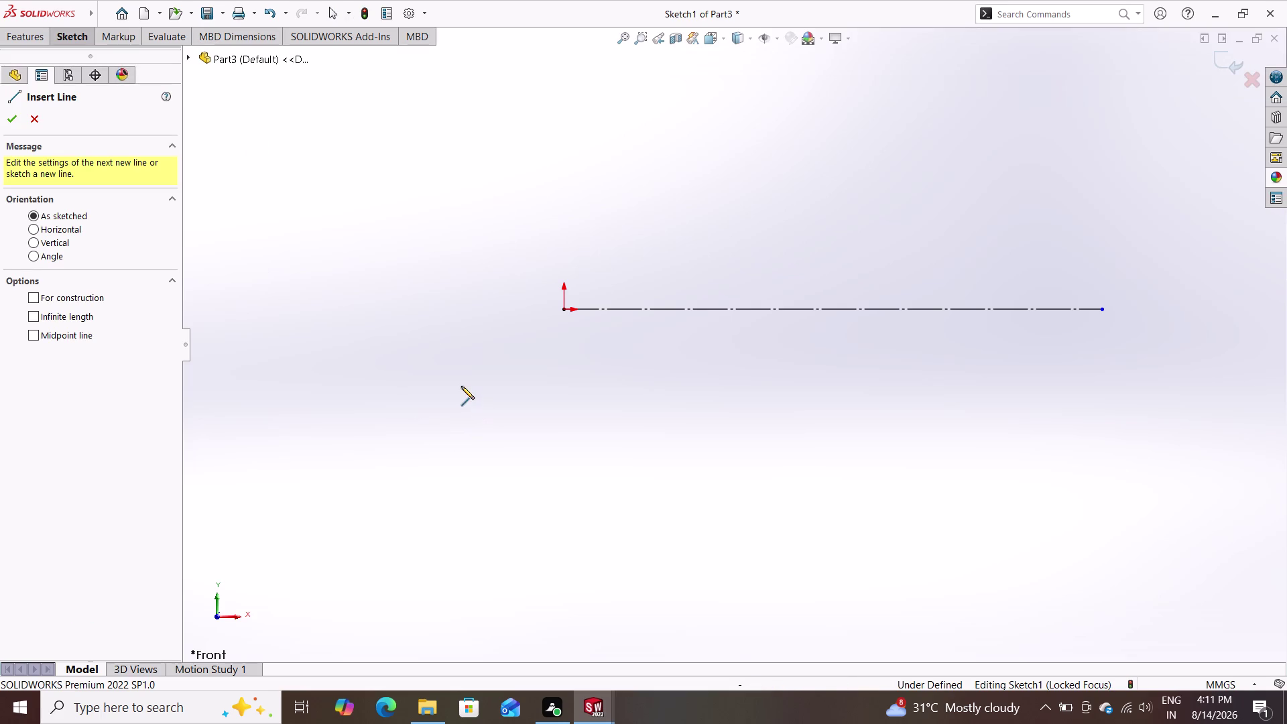
Draw the profile's top edge, right side, short bottom flat and both V-notch sides.
click(461, 386)
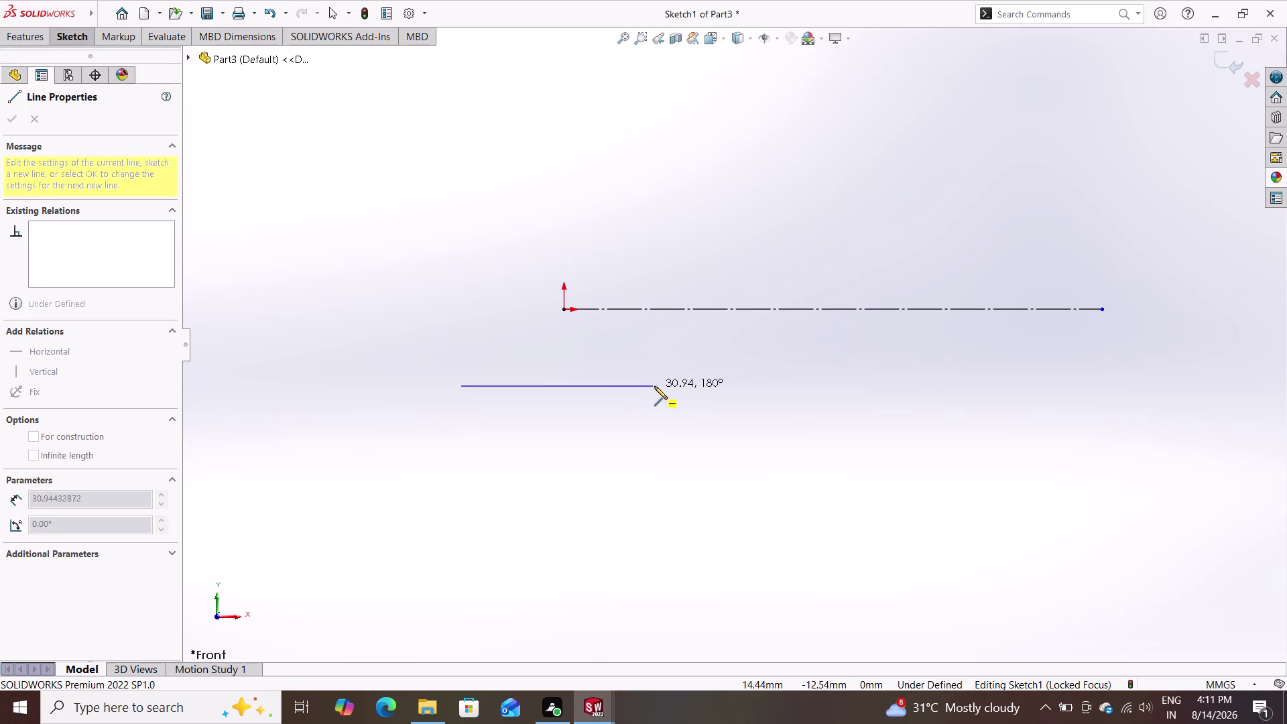
click(655, 386)
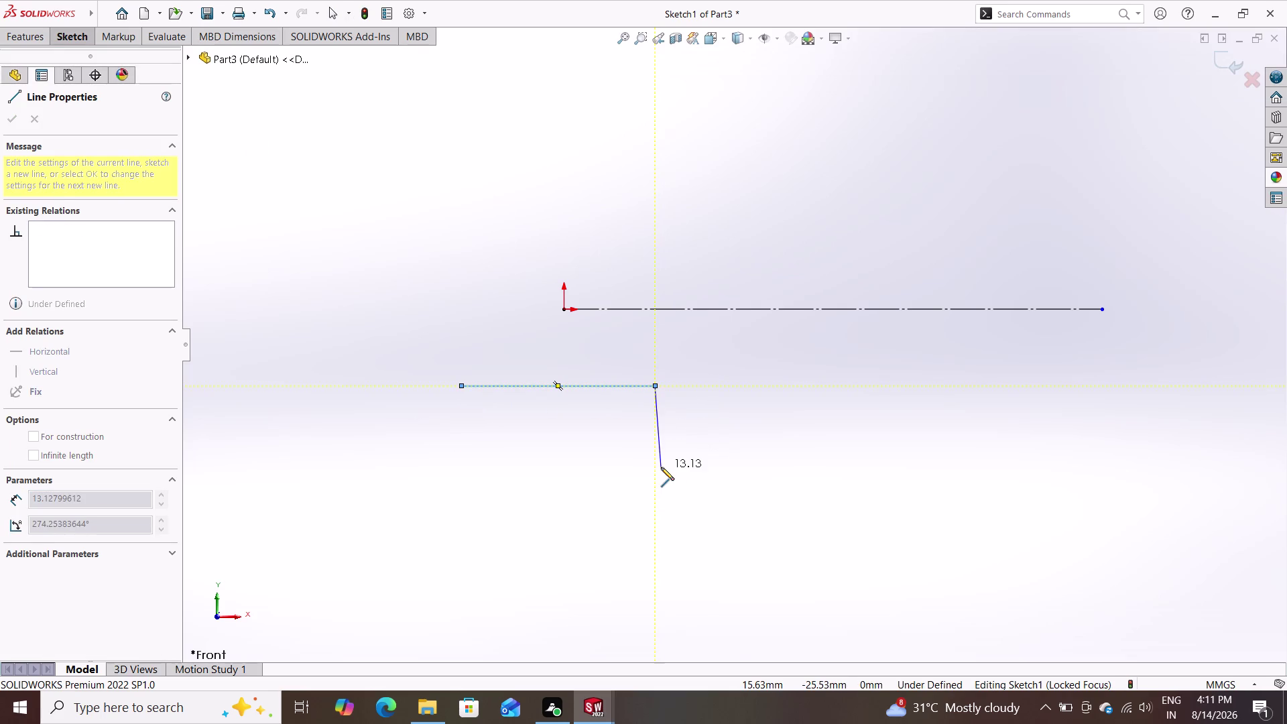
double_click(651, 536)
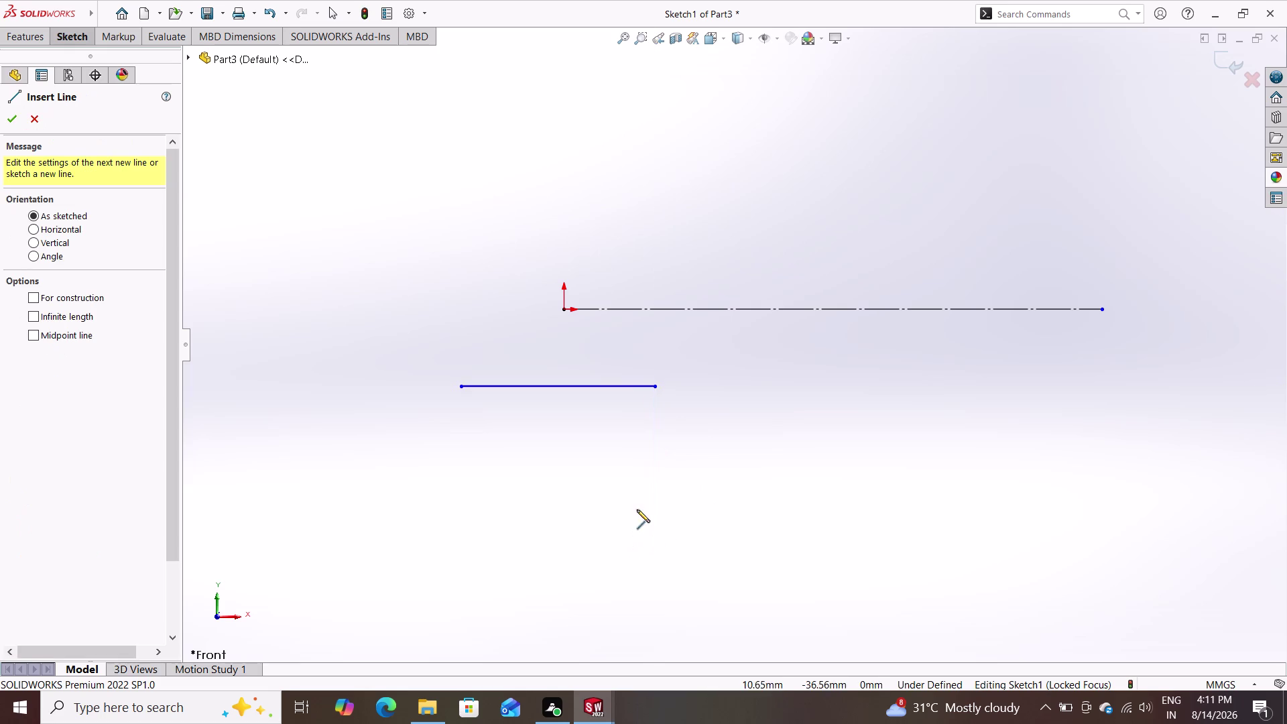
double_click(652, 386)
click(656, 386)
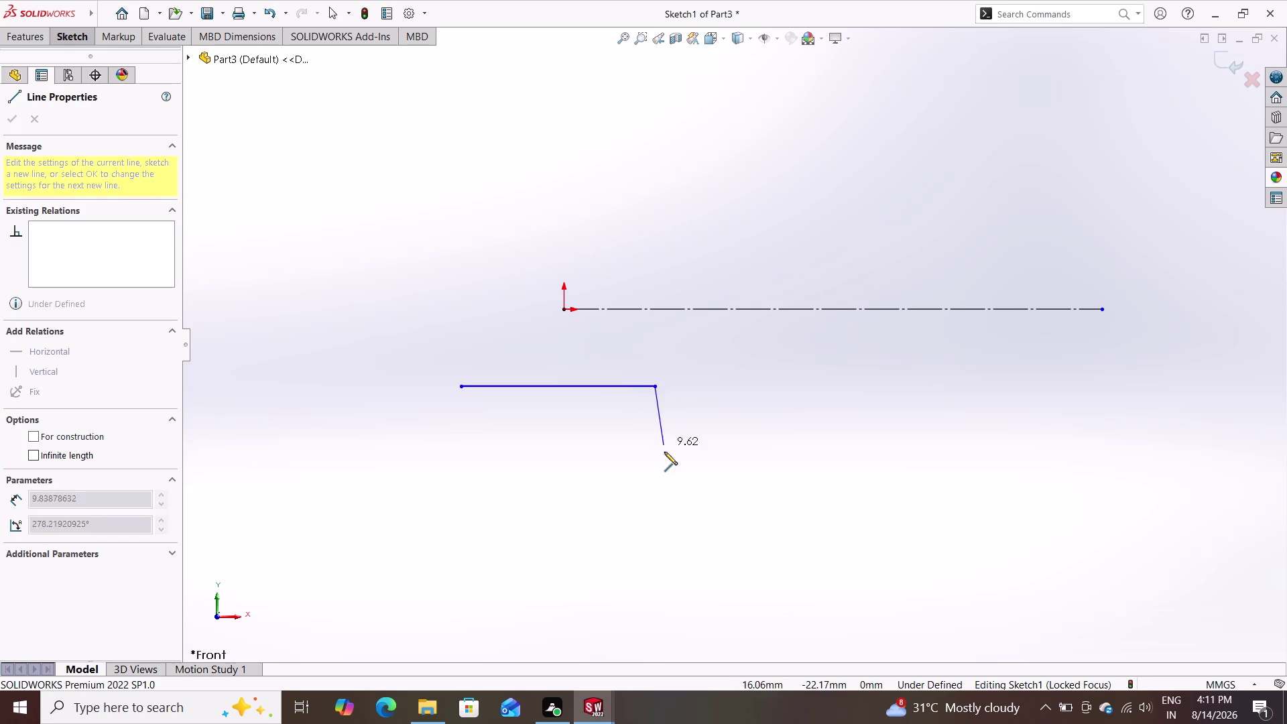
click(657, 515)
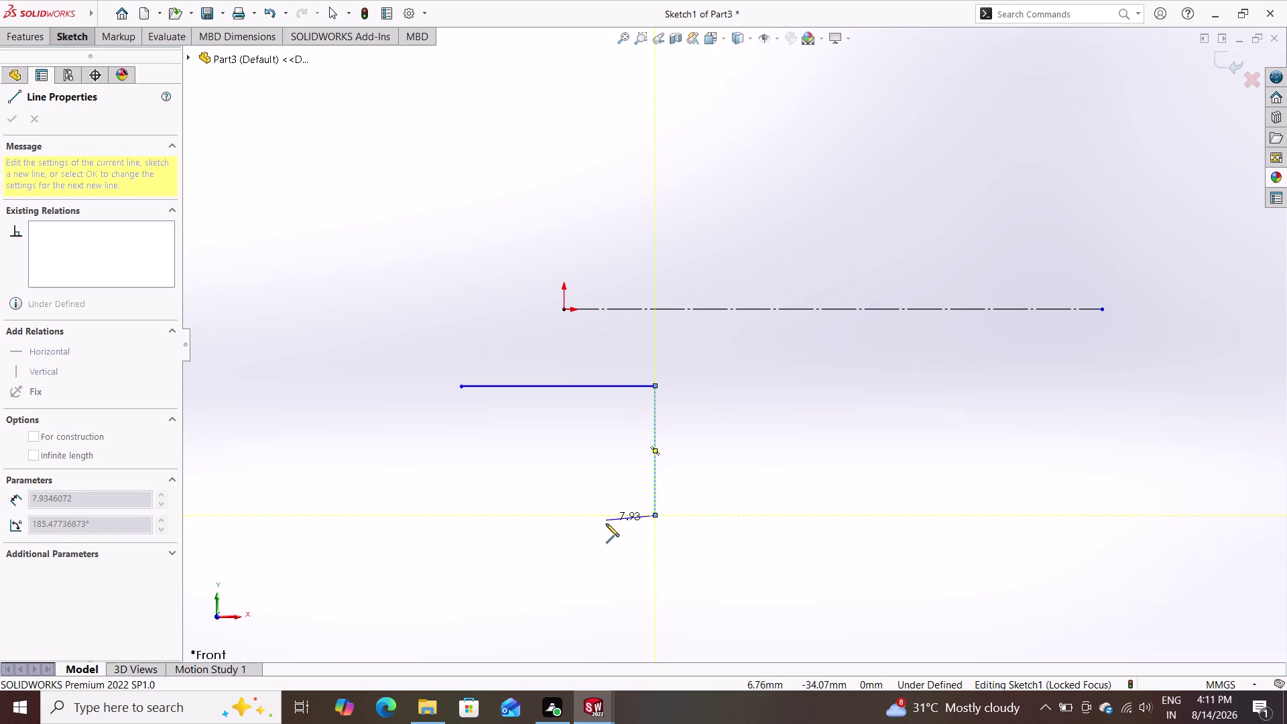
click(609, 518)
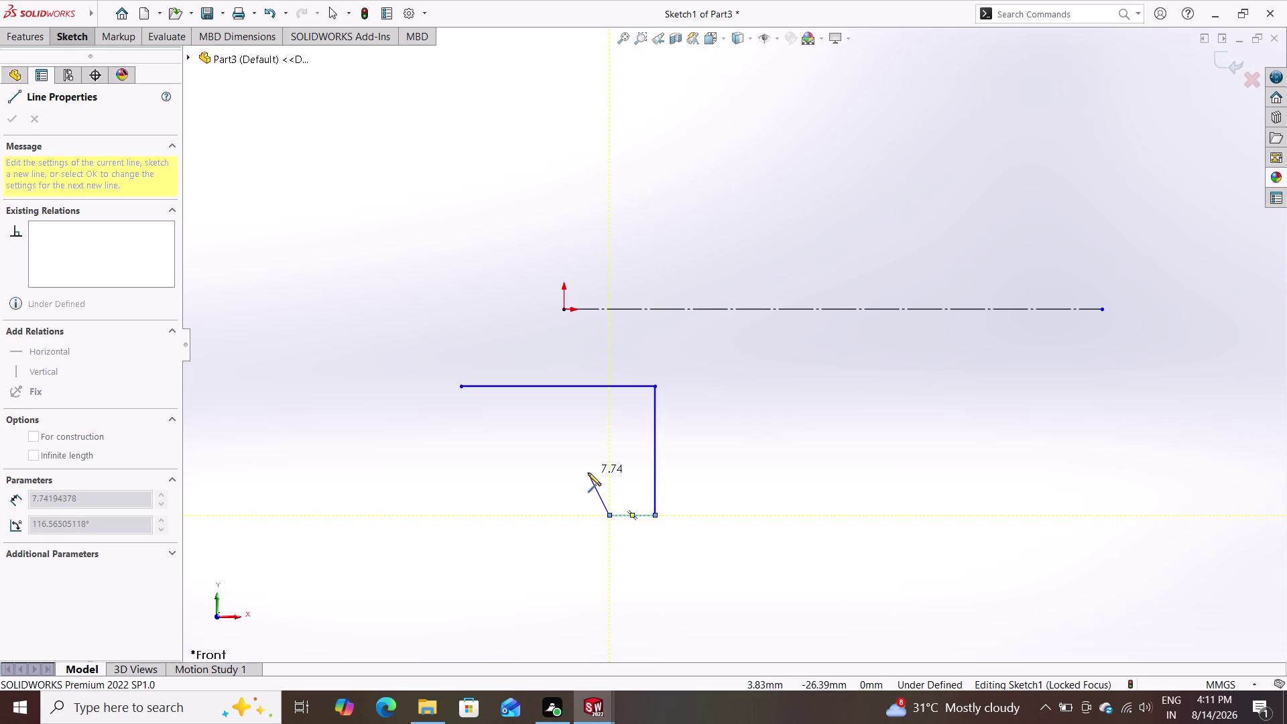
click(587, 465)
click(532, 510)
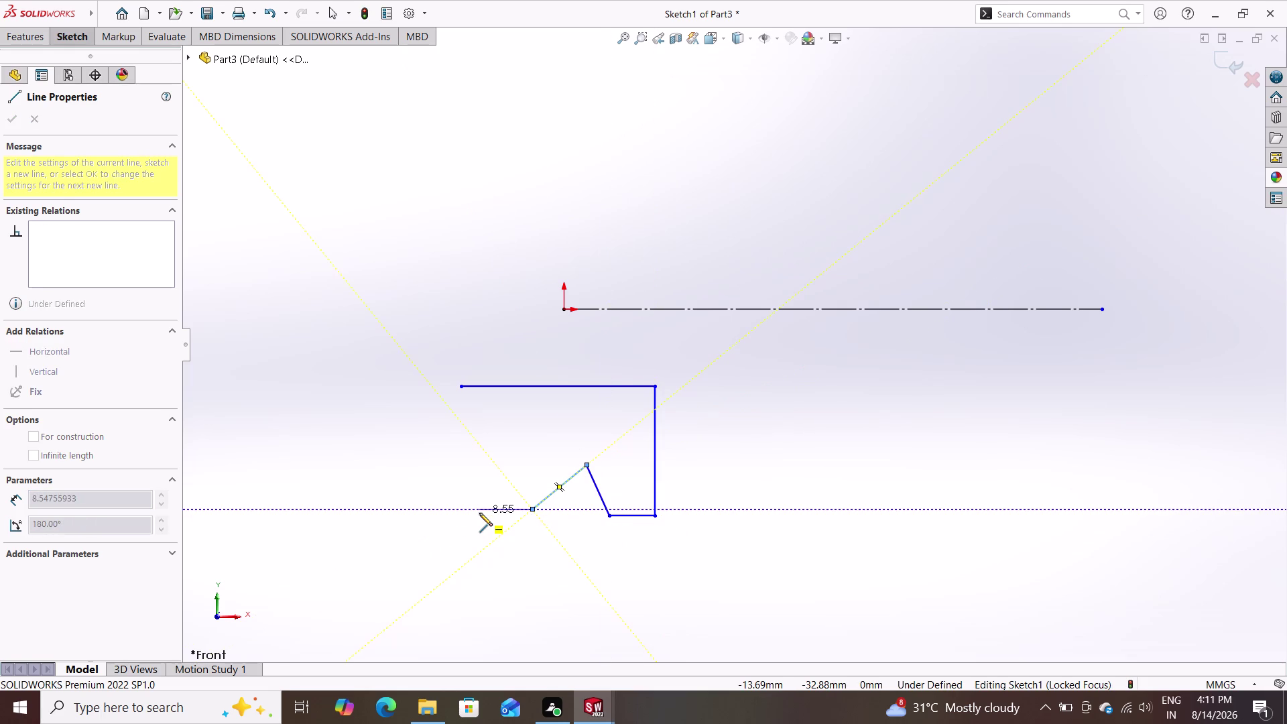
double_click(462, 506)
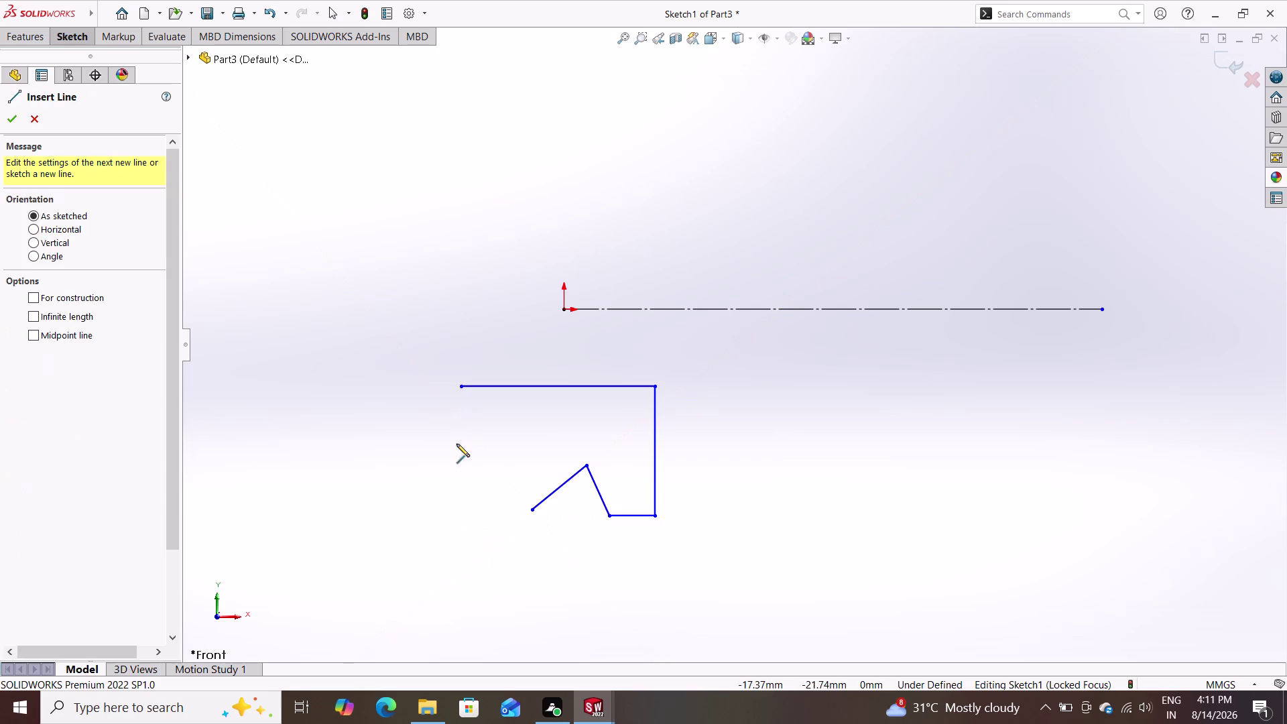
click(530, 508)
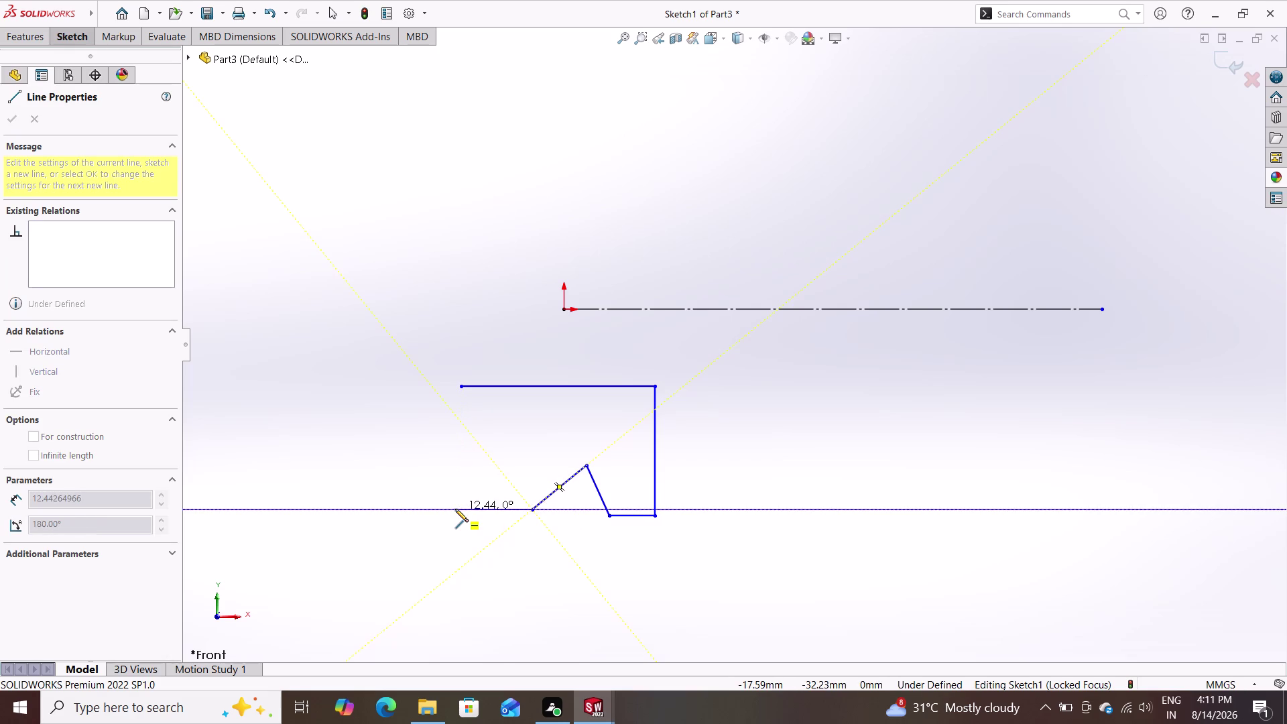
triple_click(455, 508)
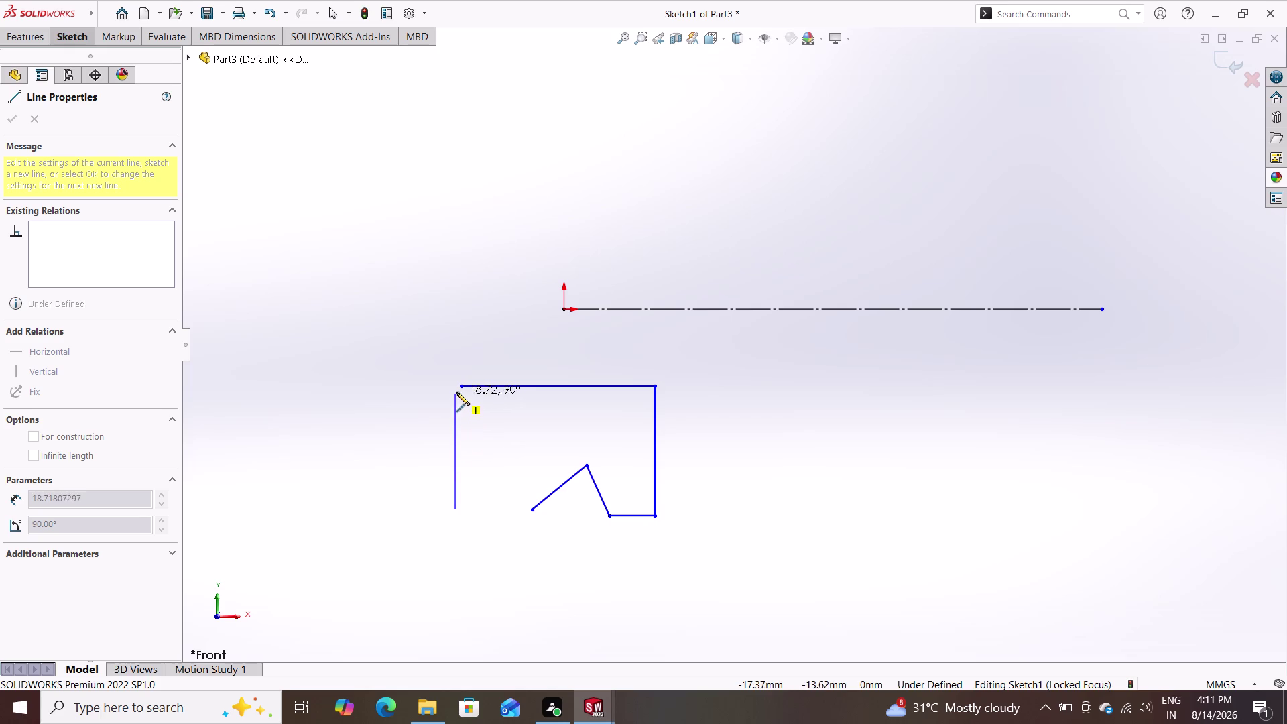
key(Escape)
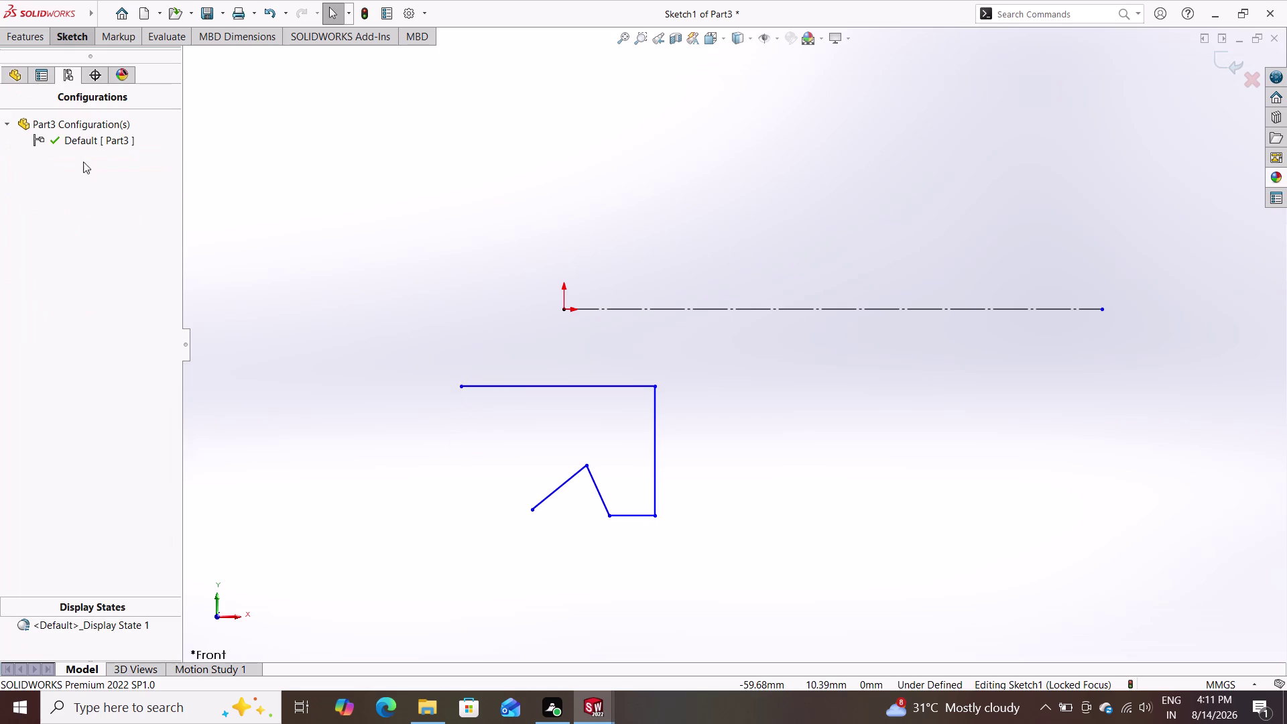
Add the left vertical side below the top-left corner and the bottom edge to the notch.
double_click(60, 34)
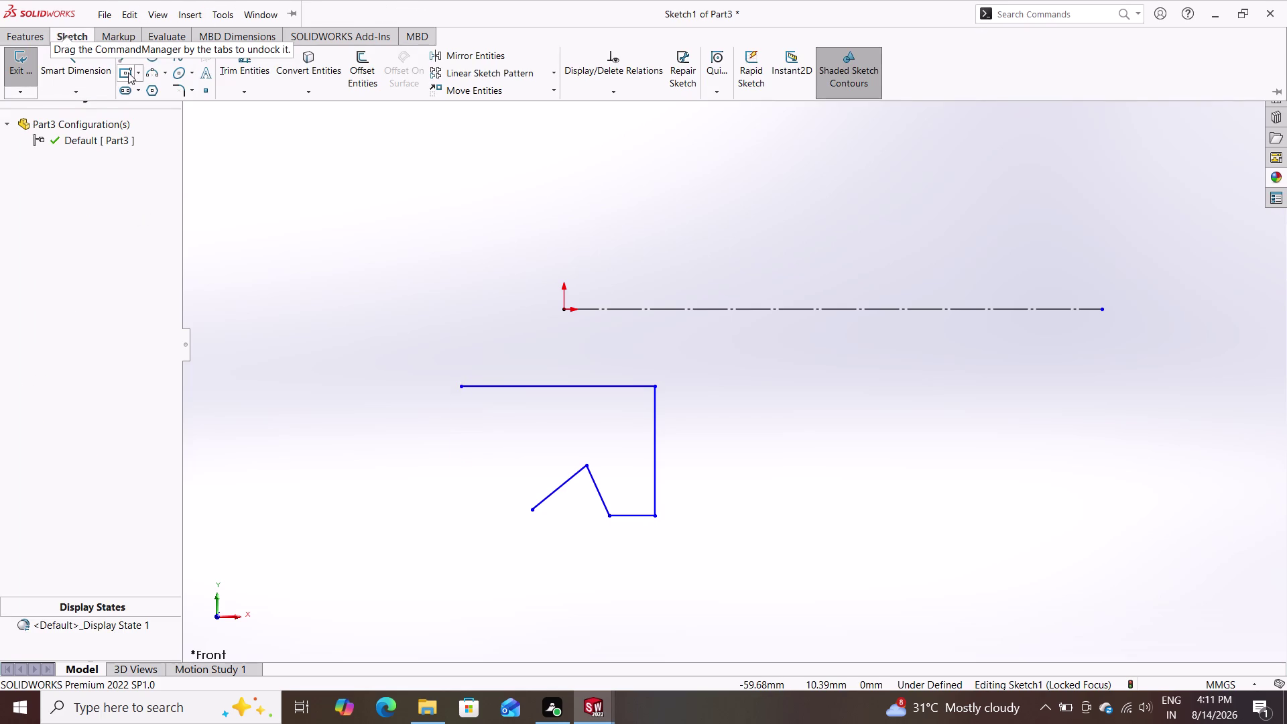
click(127, 63)
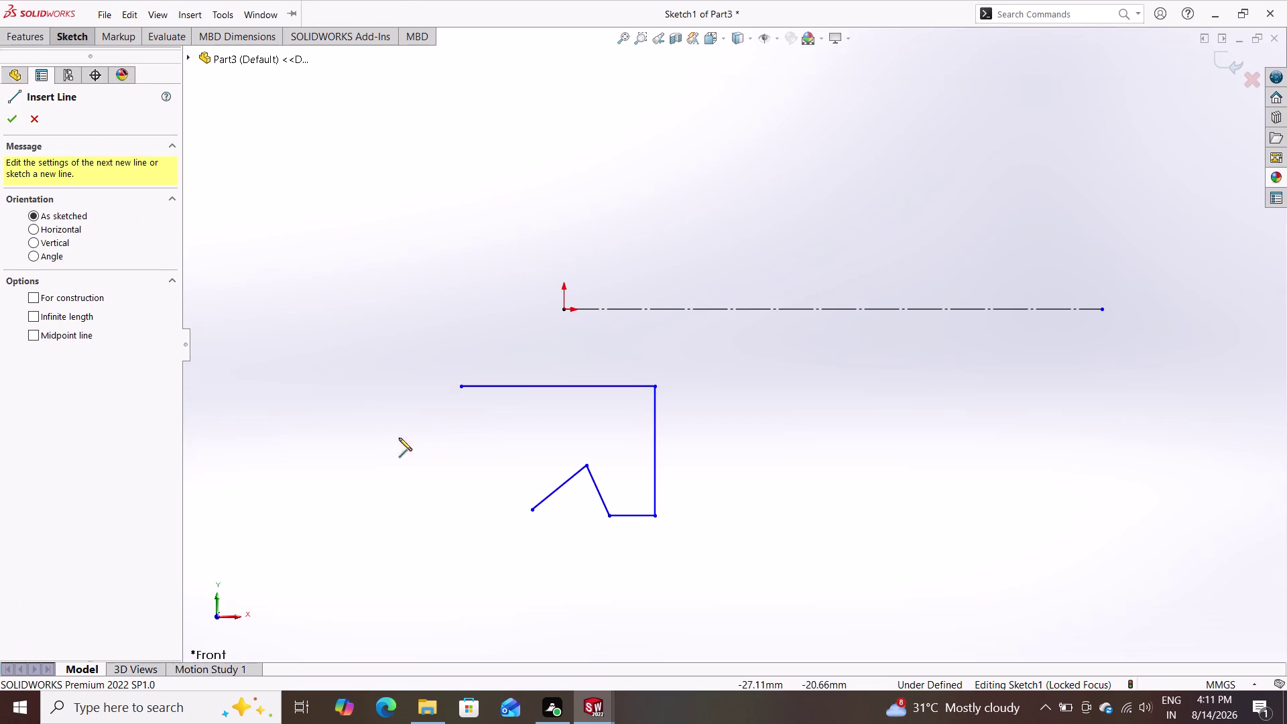
double_click(460, 389)
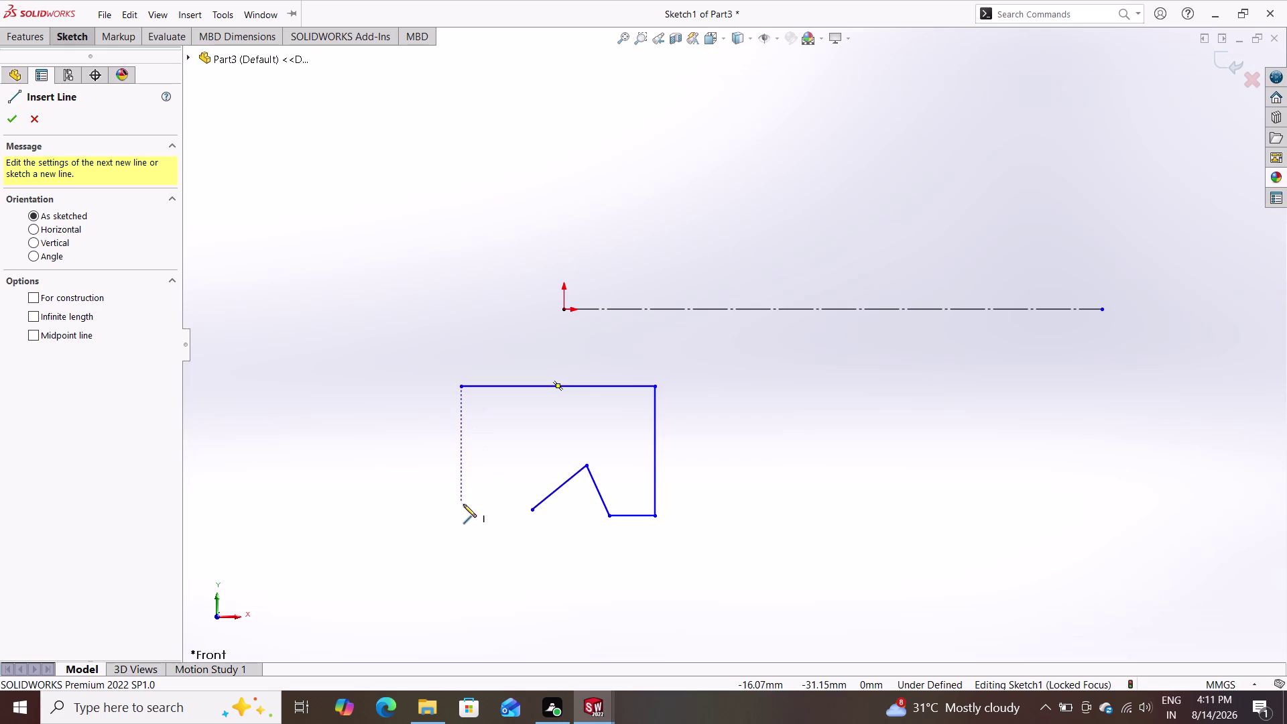
double_click(462, 507)
click(461, 385)
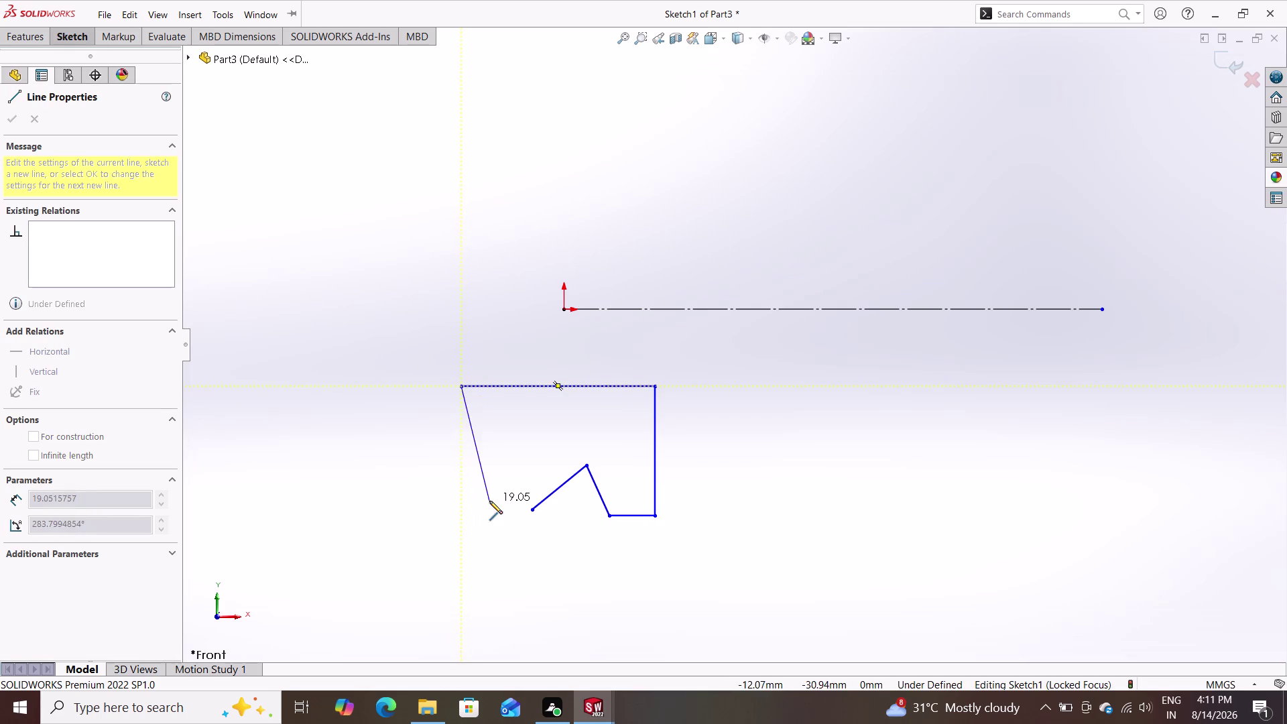
click(463, 512)
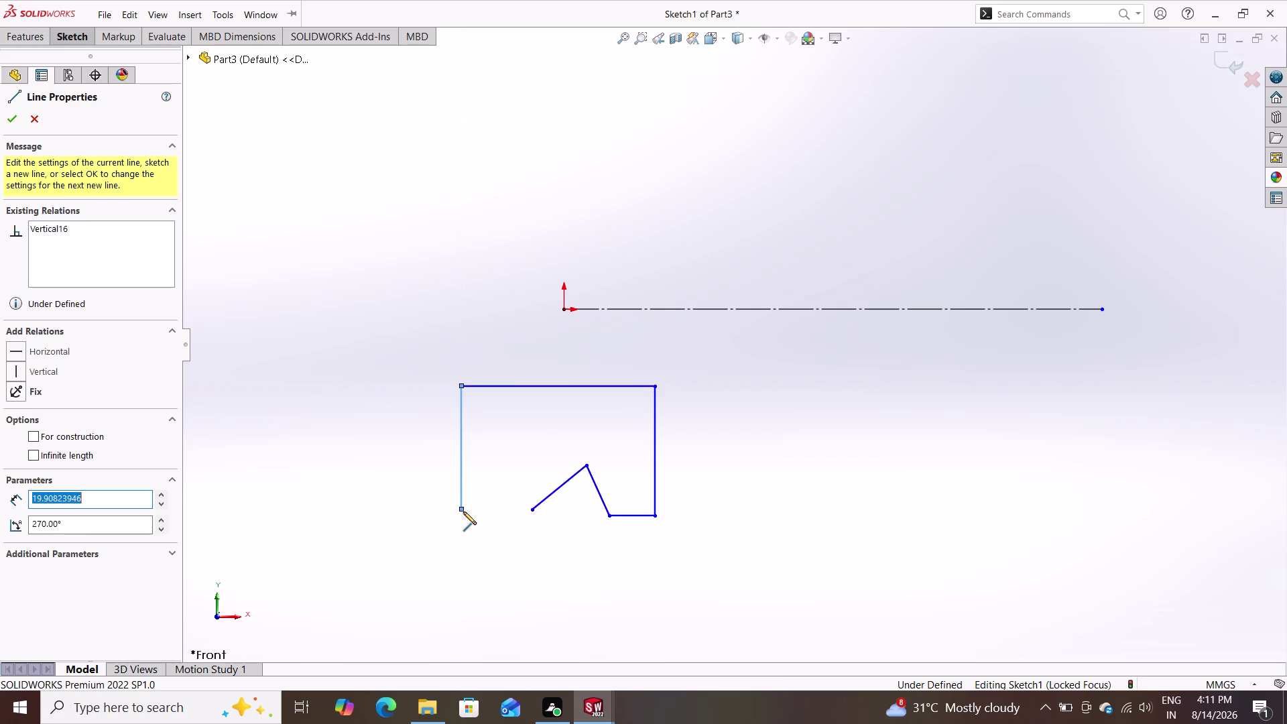
click(532, 508)
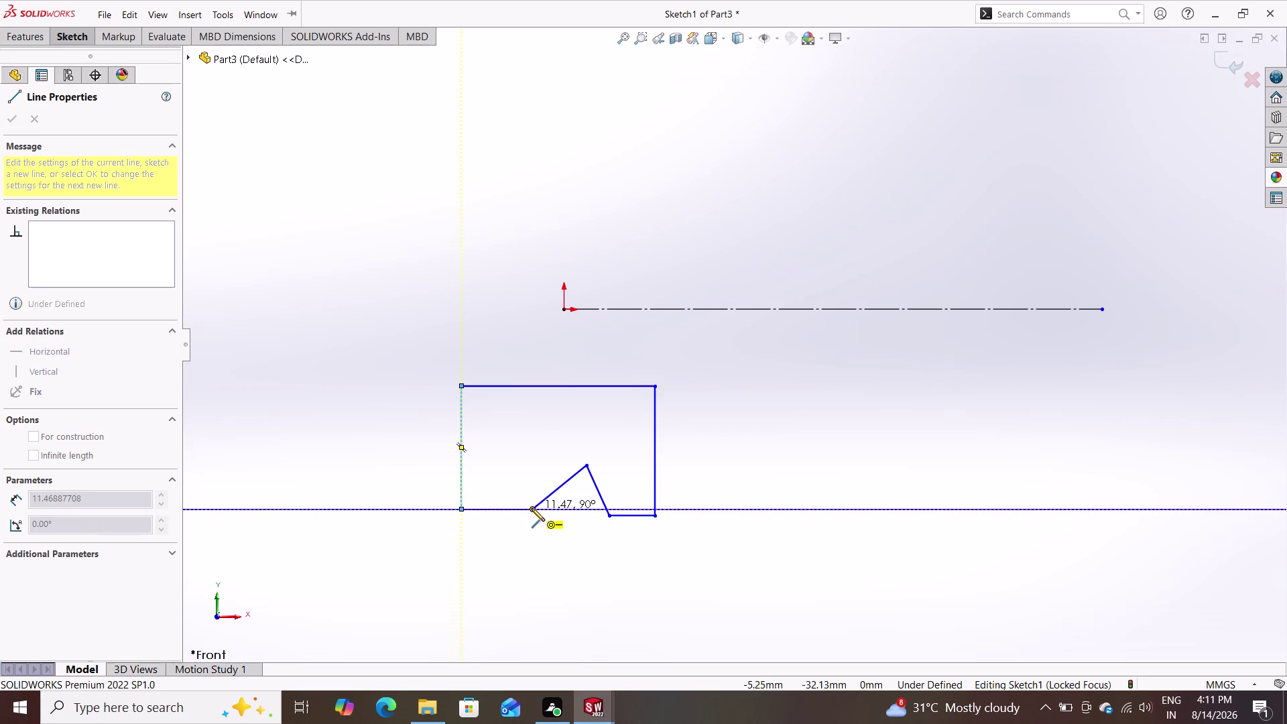
key(Escape)
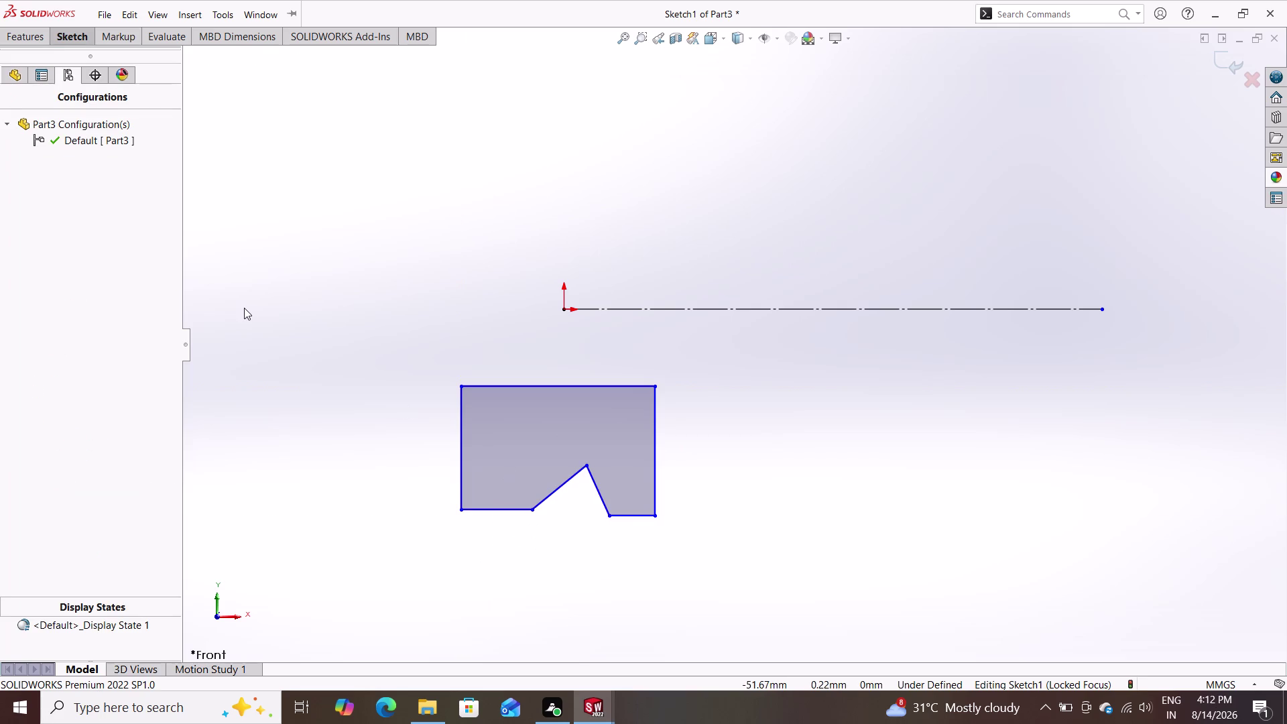
click(68, 34)
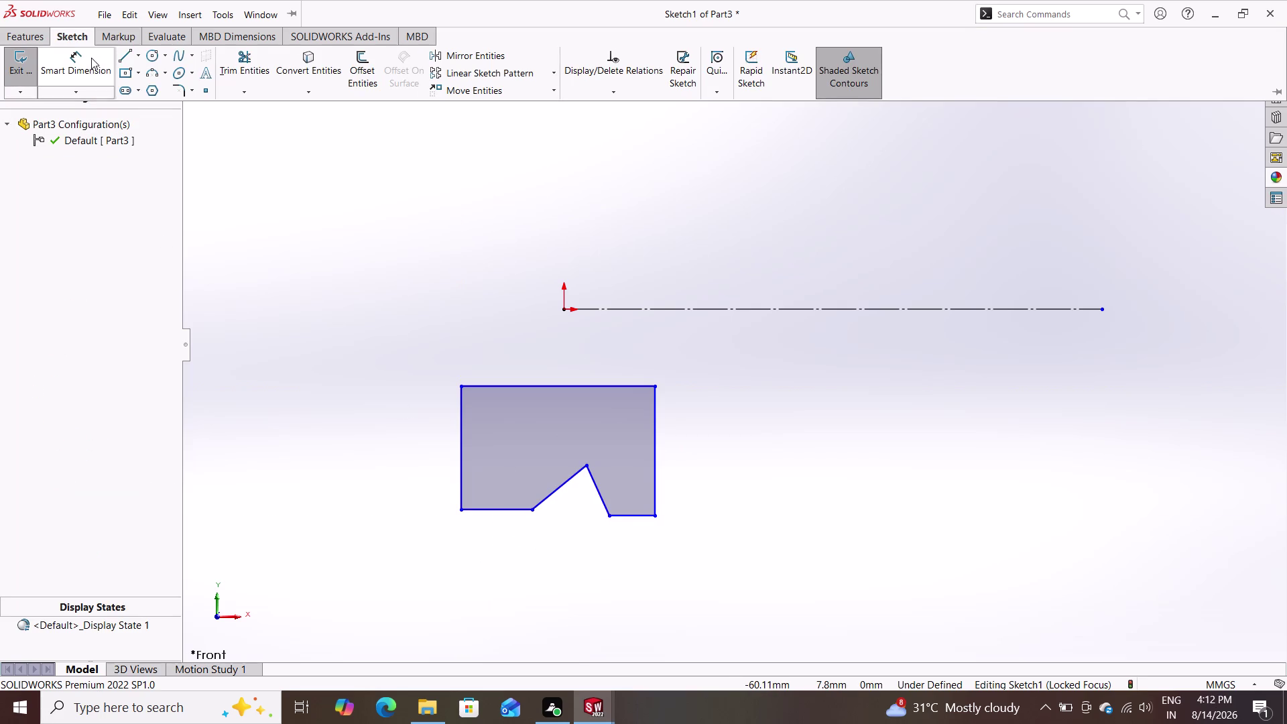
Dimension the profile's top edge width as 15 mm, placed above the profile.
click(91, 60)
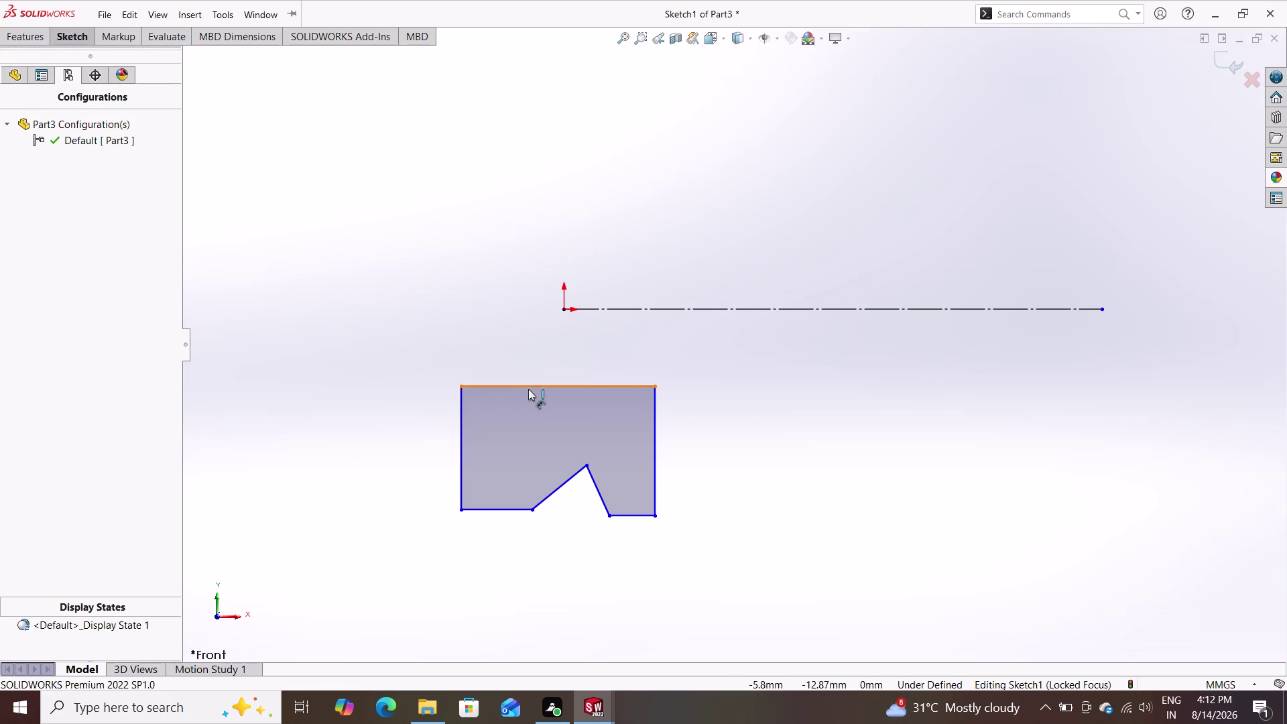
click(529, 384)
click(527, 310)
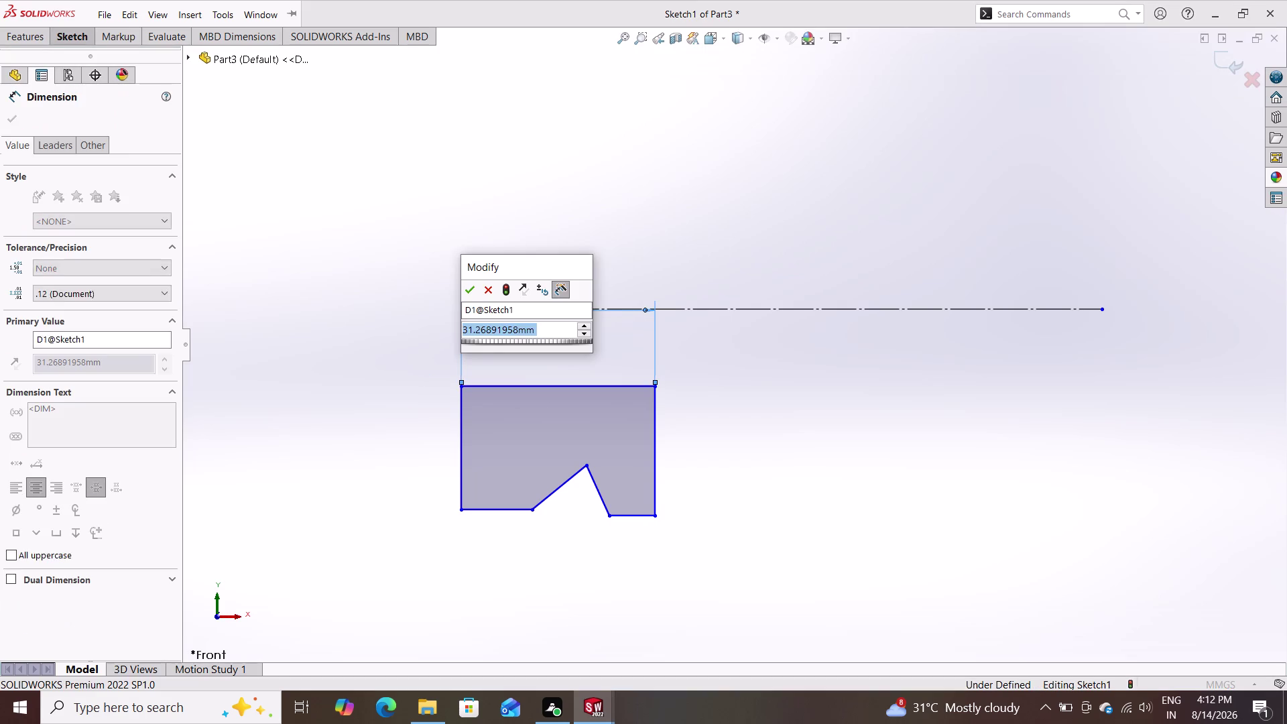
text(15)
key(Return)
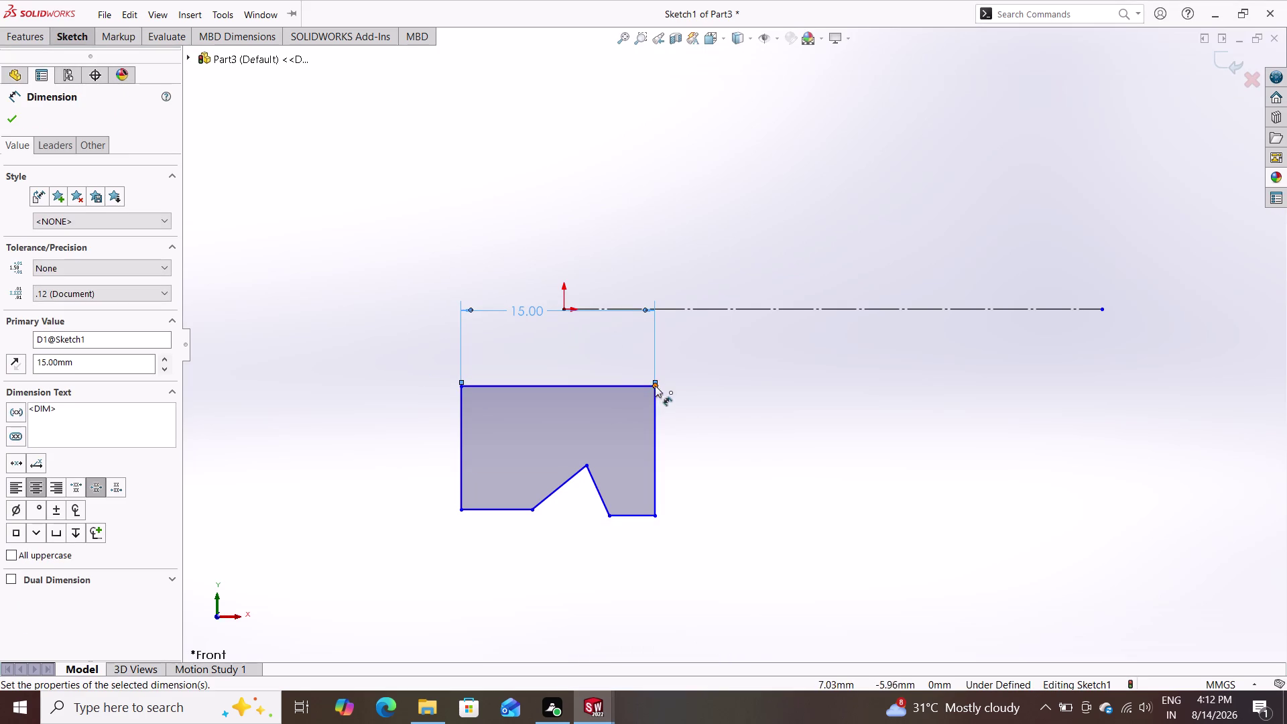
click(570, 384)
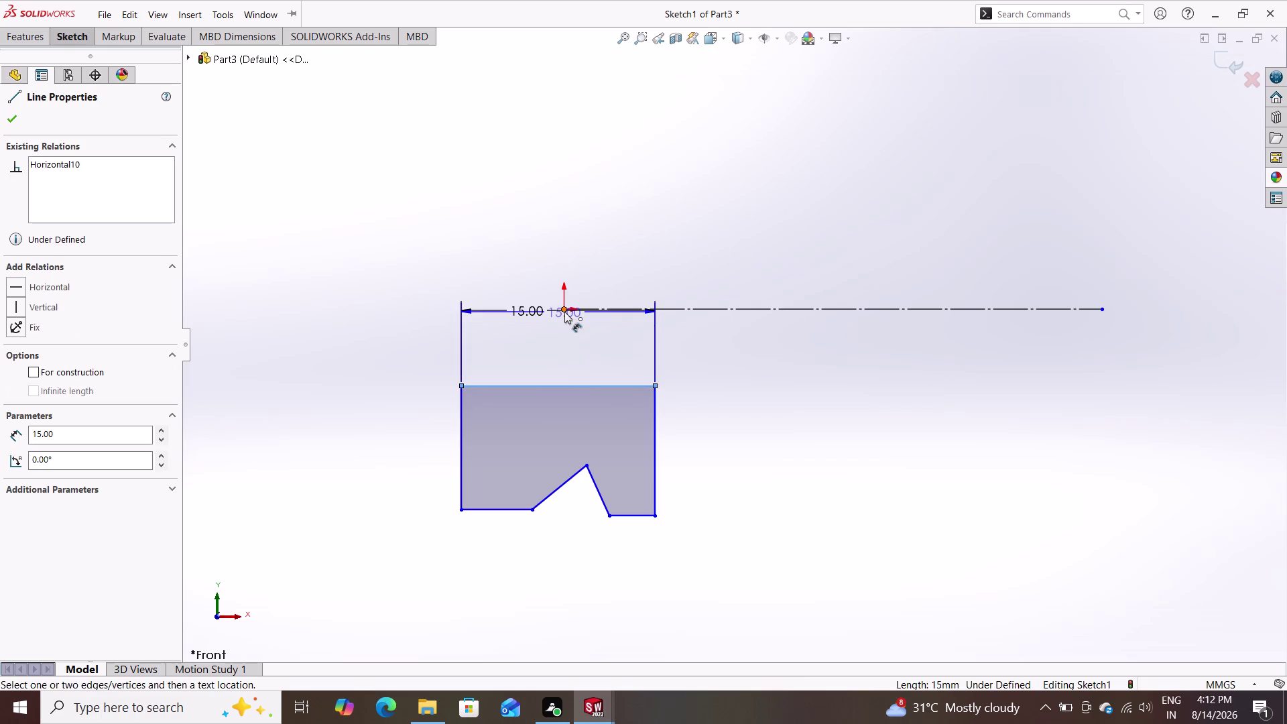
key(Escape)
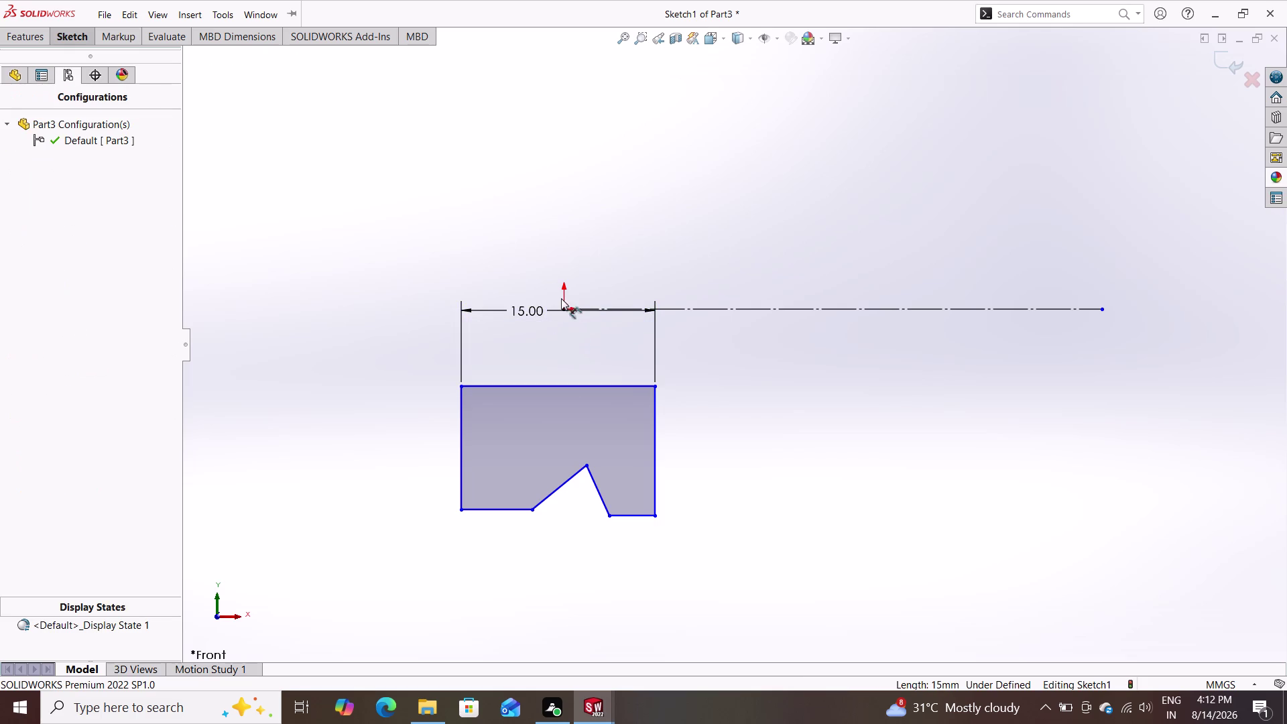
Reselect the profile's top edge with the sketch tools, then clear the selection.
click(60, 37)
double_click(80, 62)
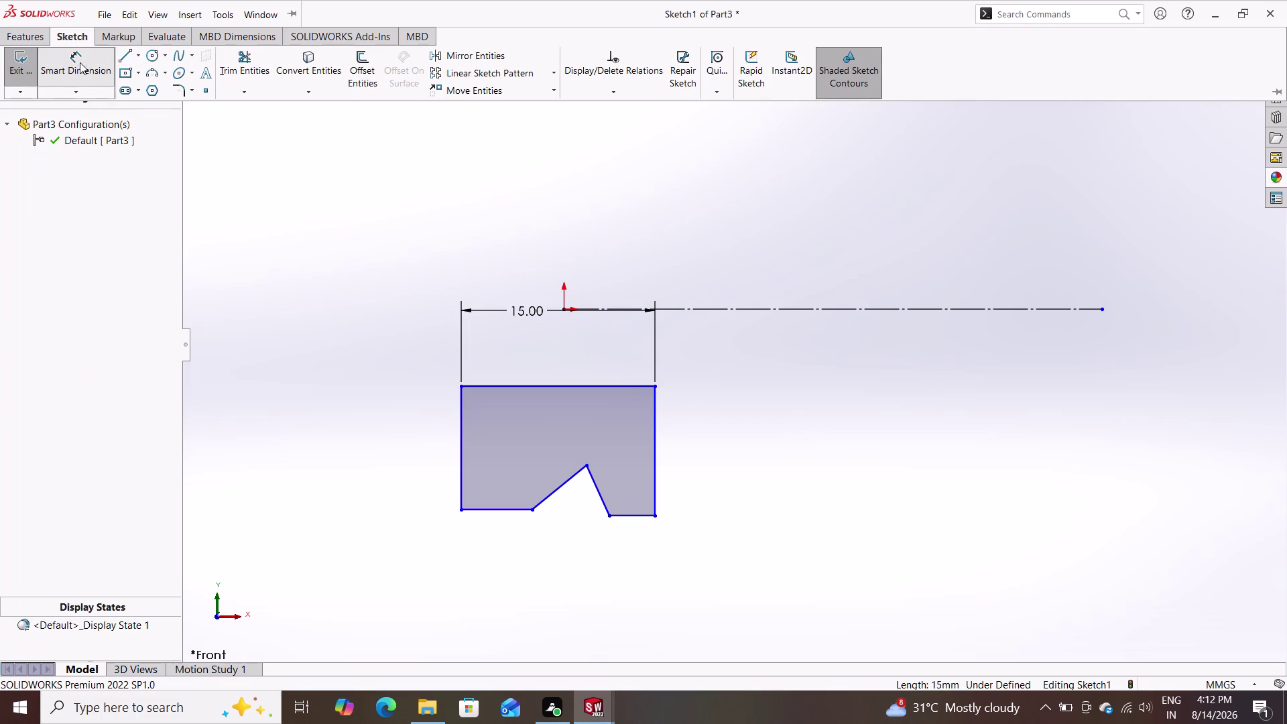
click(565, 307)
double_click(565, 385)
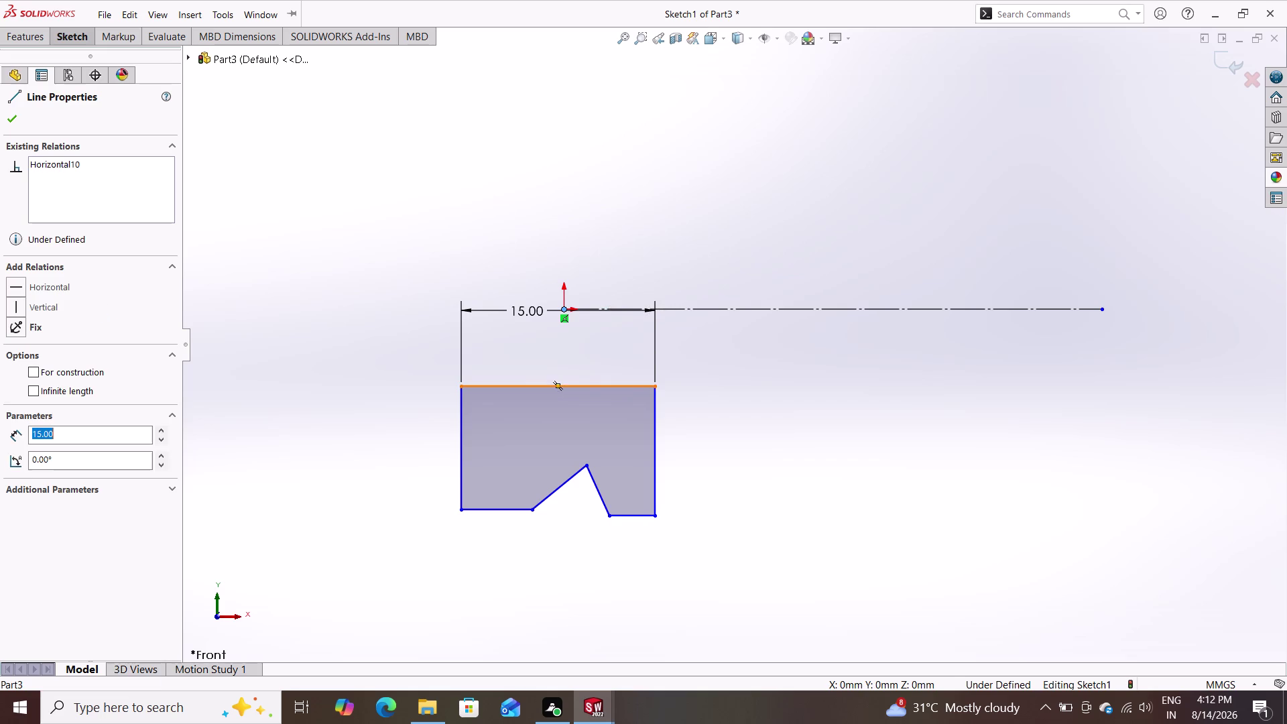
key(Escape)
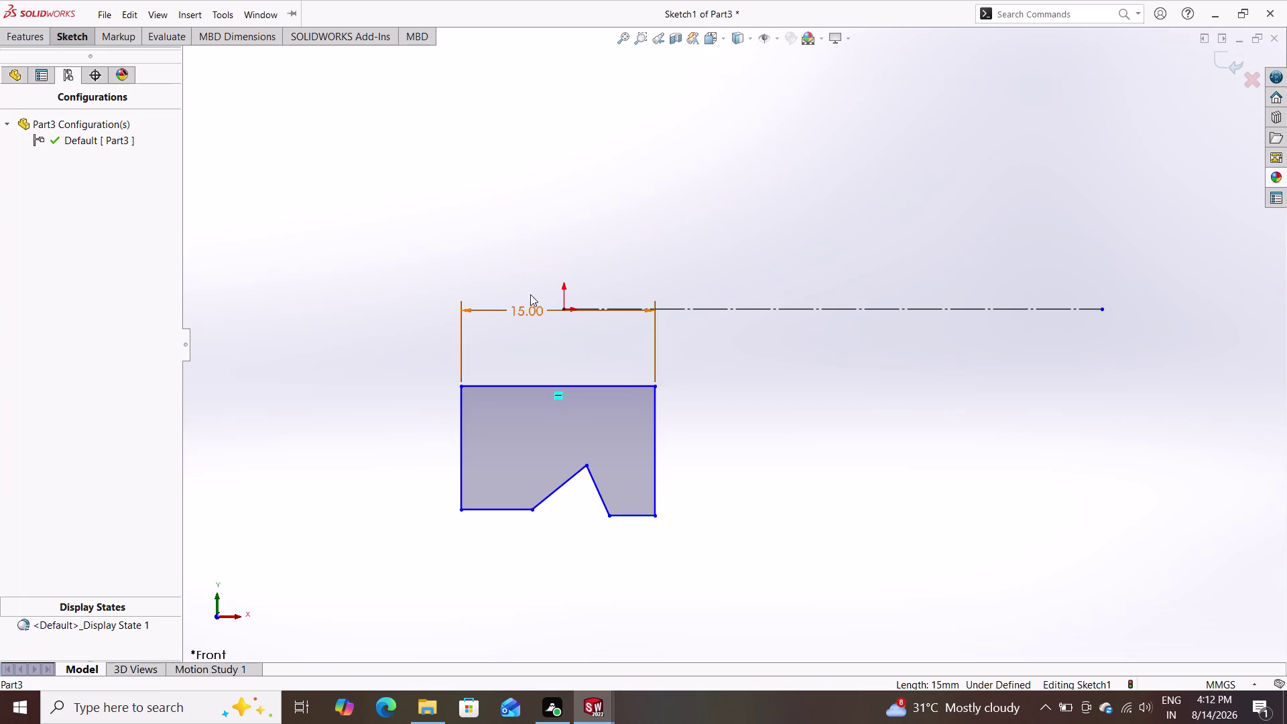
click(78, 37)
click(84, 62)
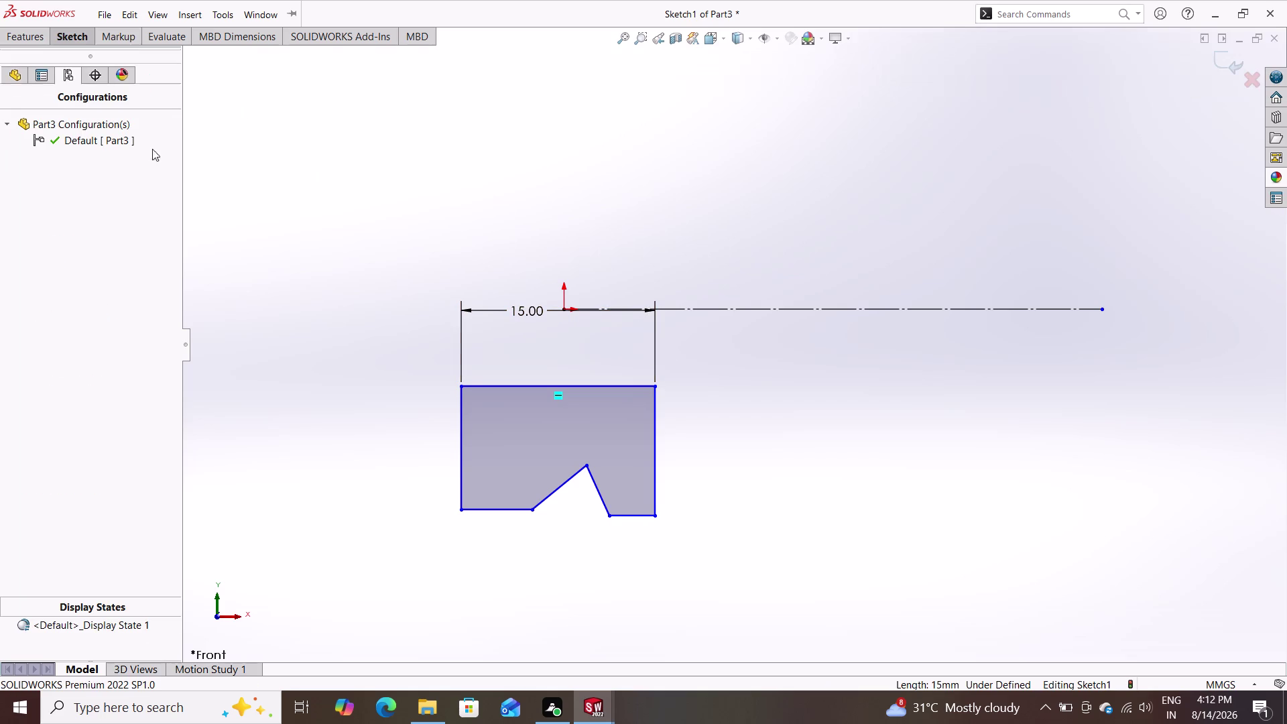
scroll(down, 3)
Dimension the centreline-to-top-edge offset as 6.25/2 (3.13 mm).
scroll(down, 3)
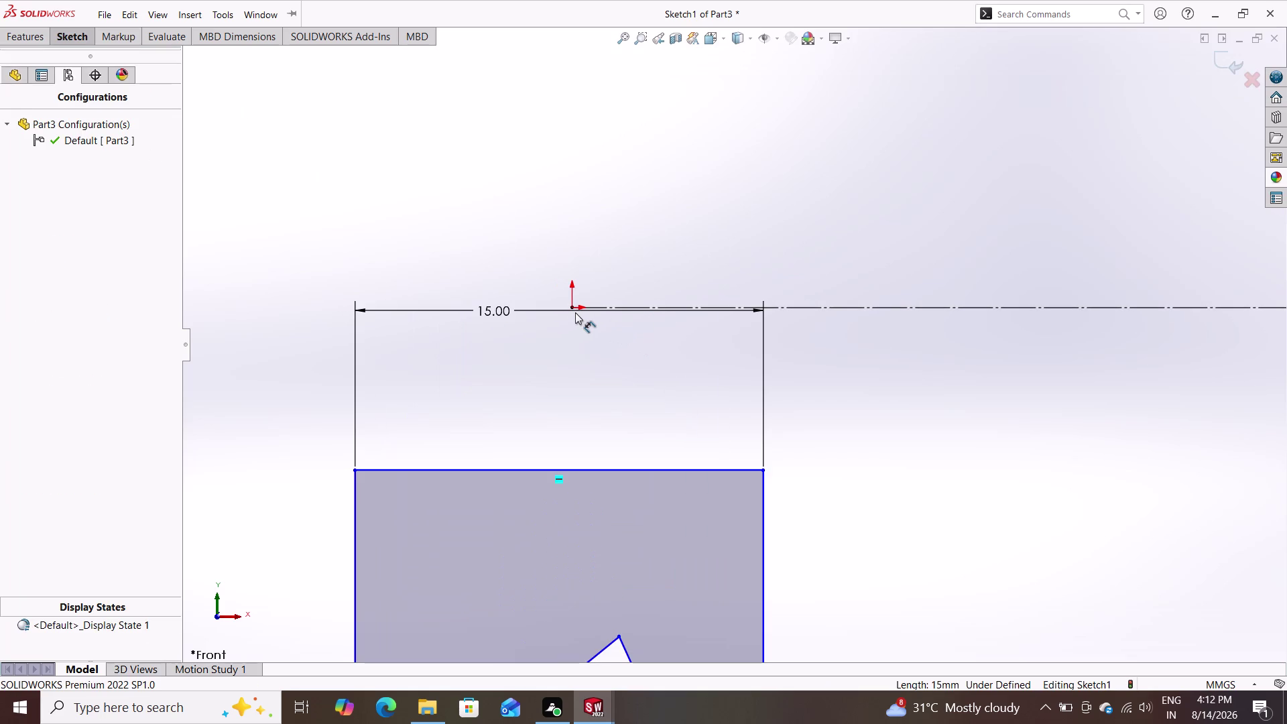
double_click(573, 309)
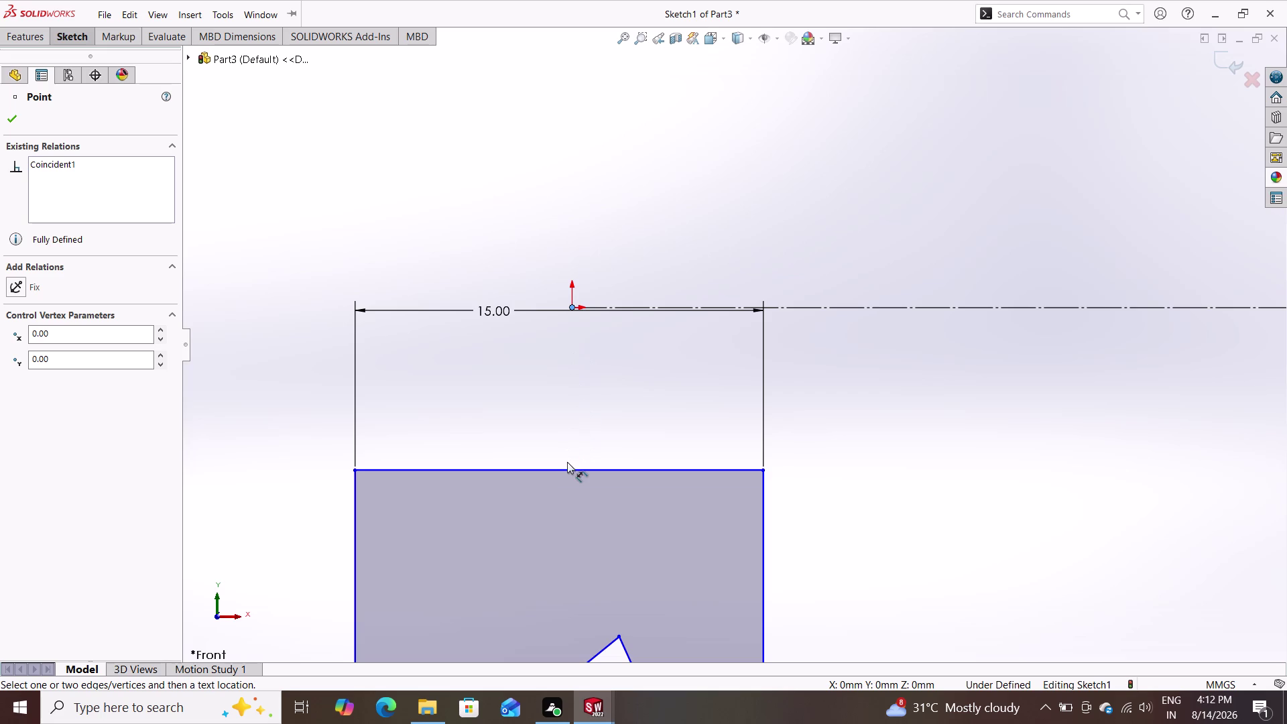
double_click(570, 467)
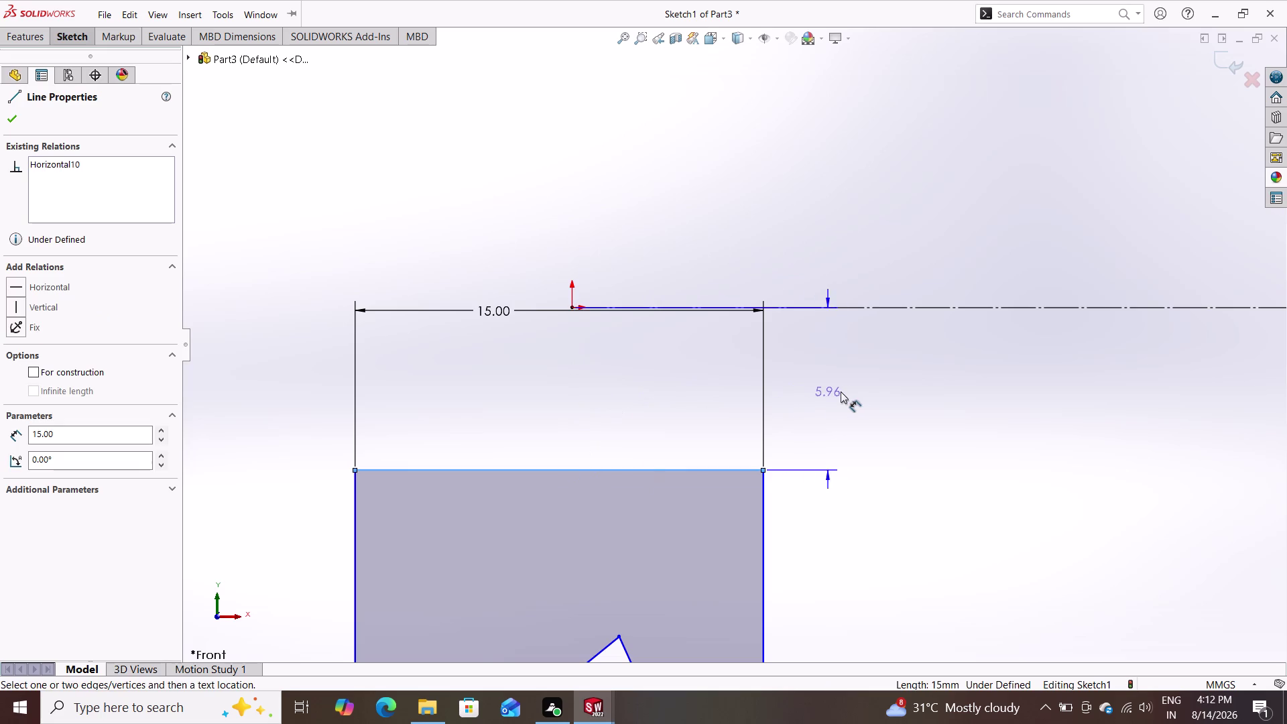
click(852, 392)
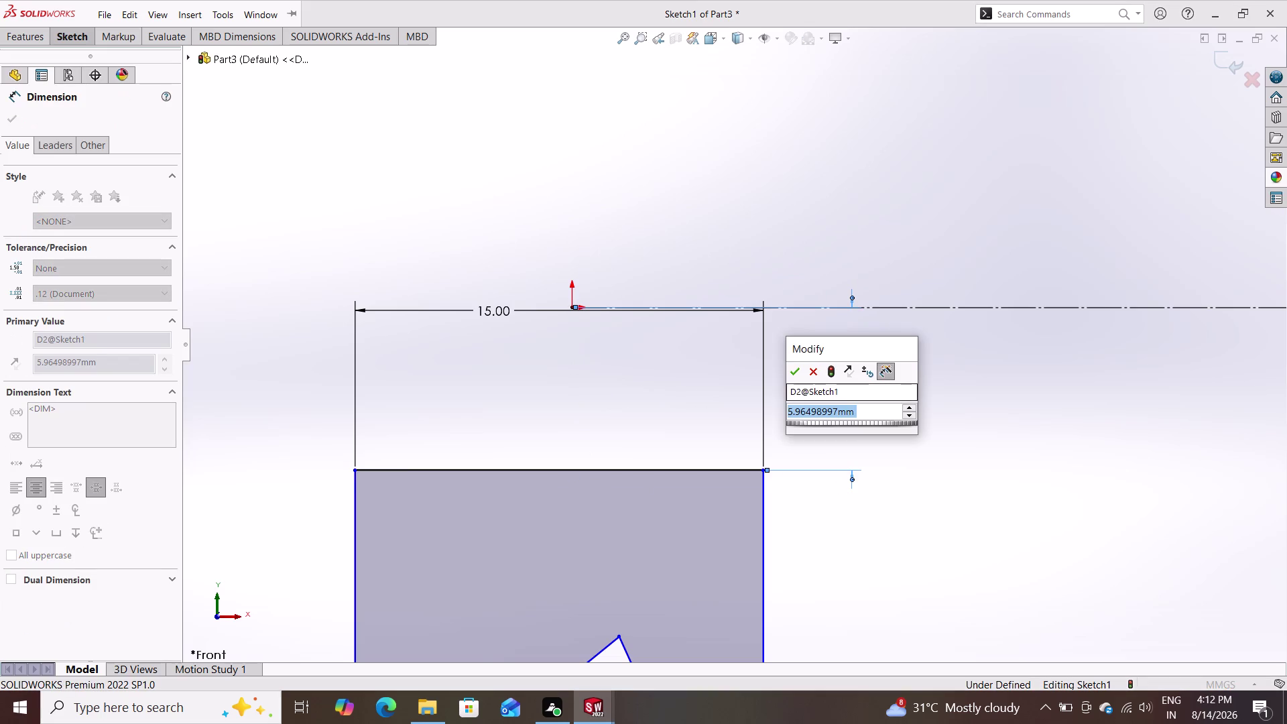
text(6.25)
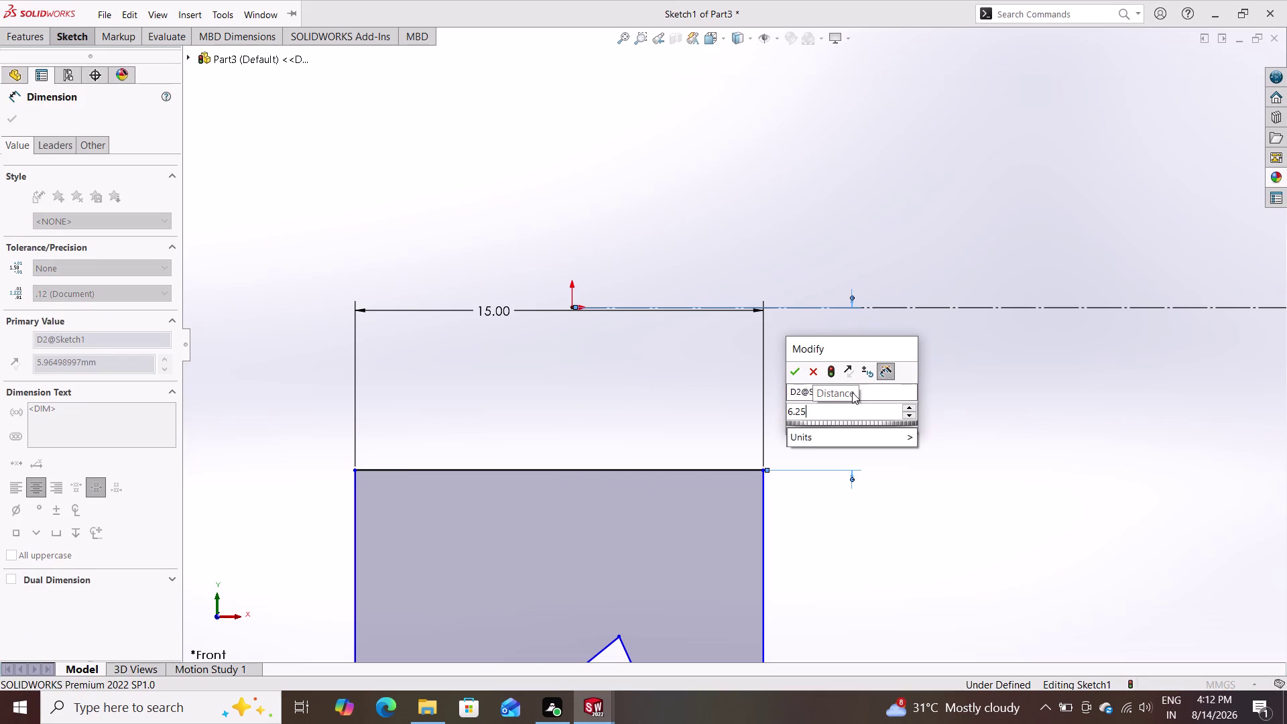
text(/2)
key(Return)
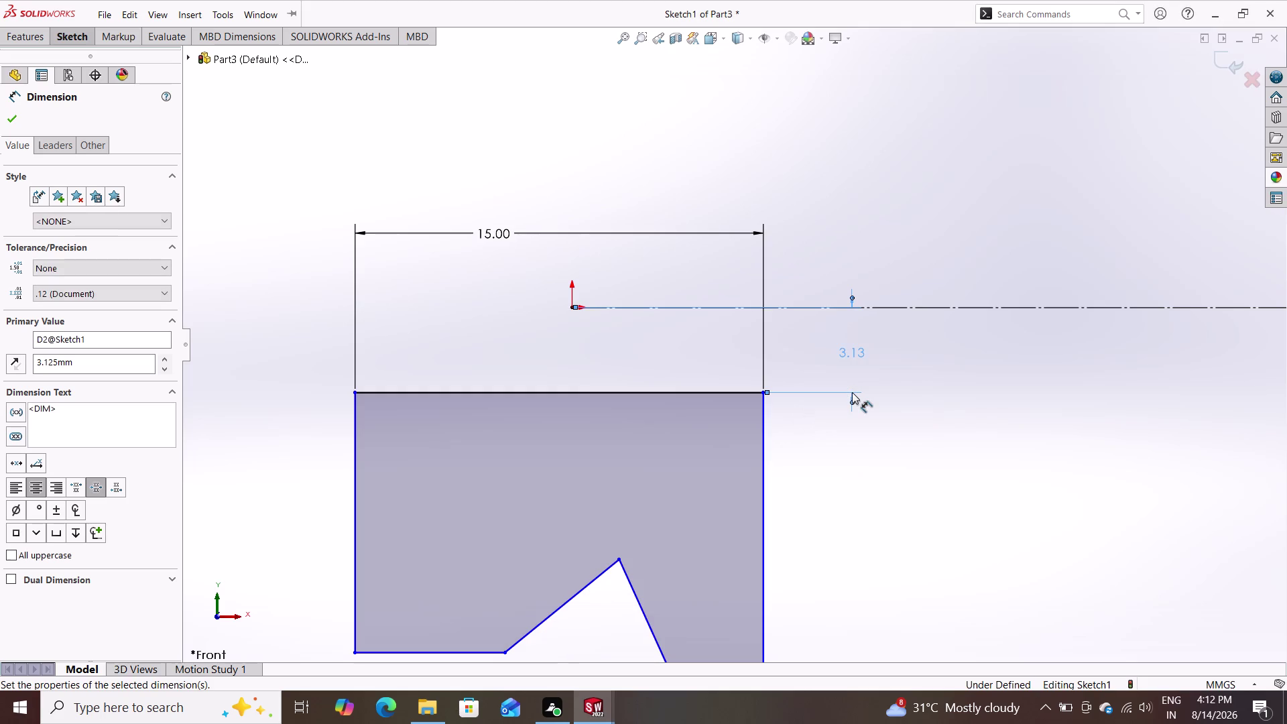
scroll(down, 3)
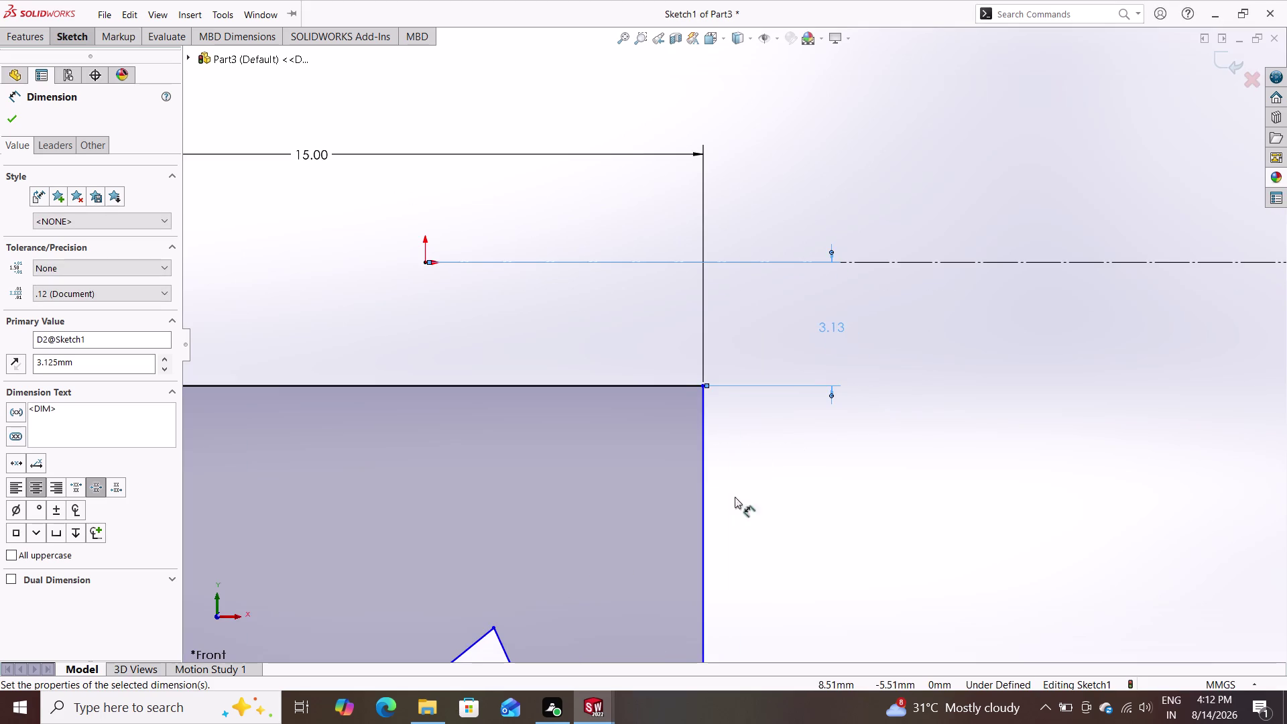
scroll(up, 3)
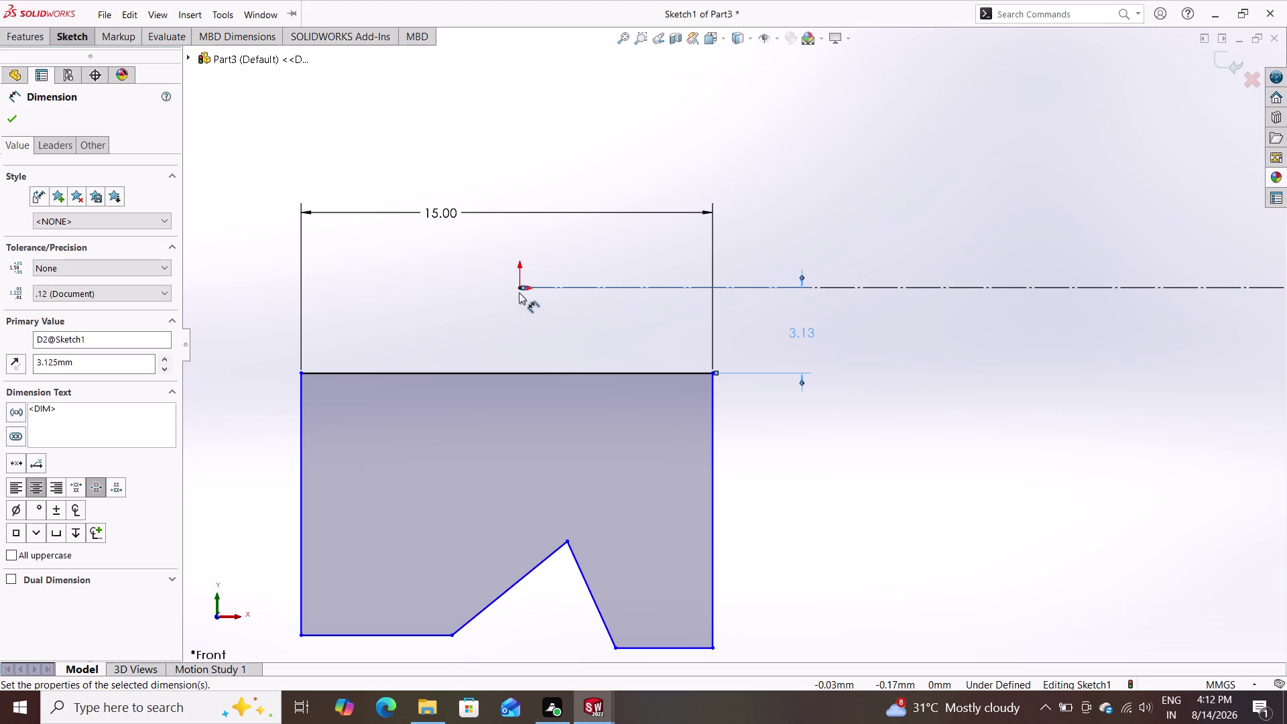
Set the bottom-right corner's height from the centreline to 20 mm.
click(517, 286)
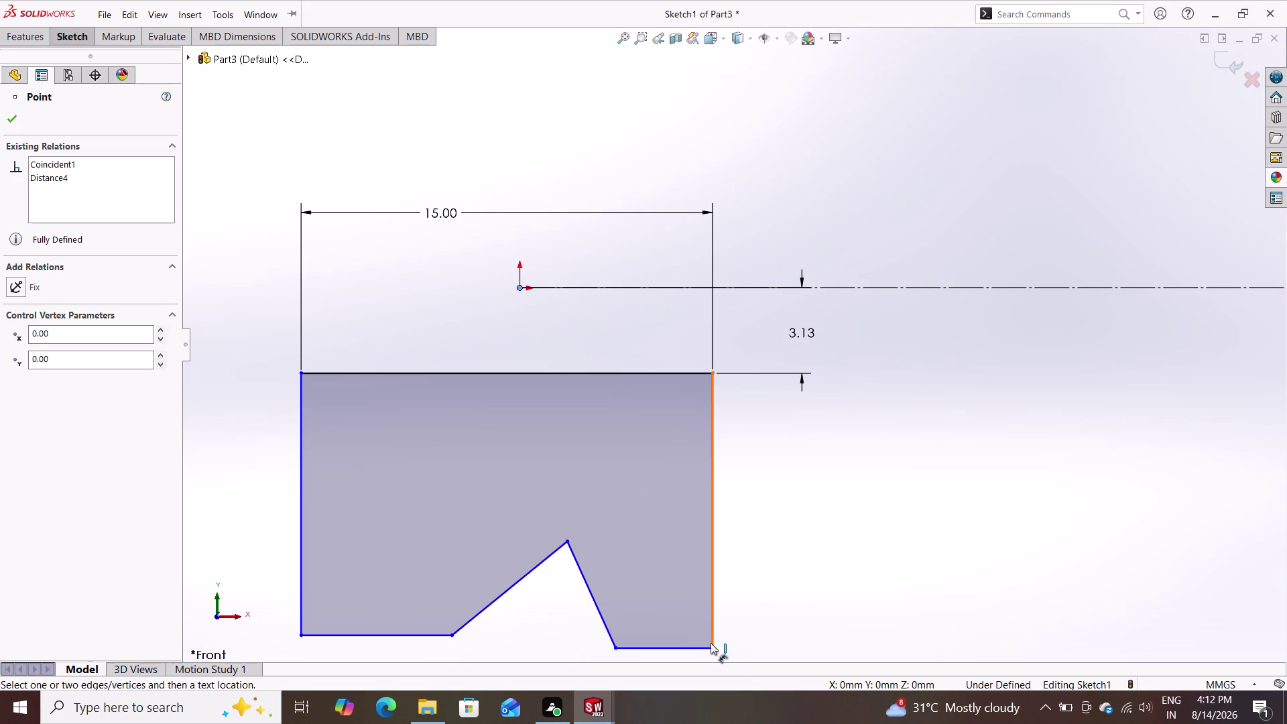
double_click(711, 648)
double_click(905, 539)
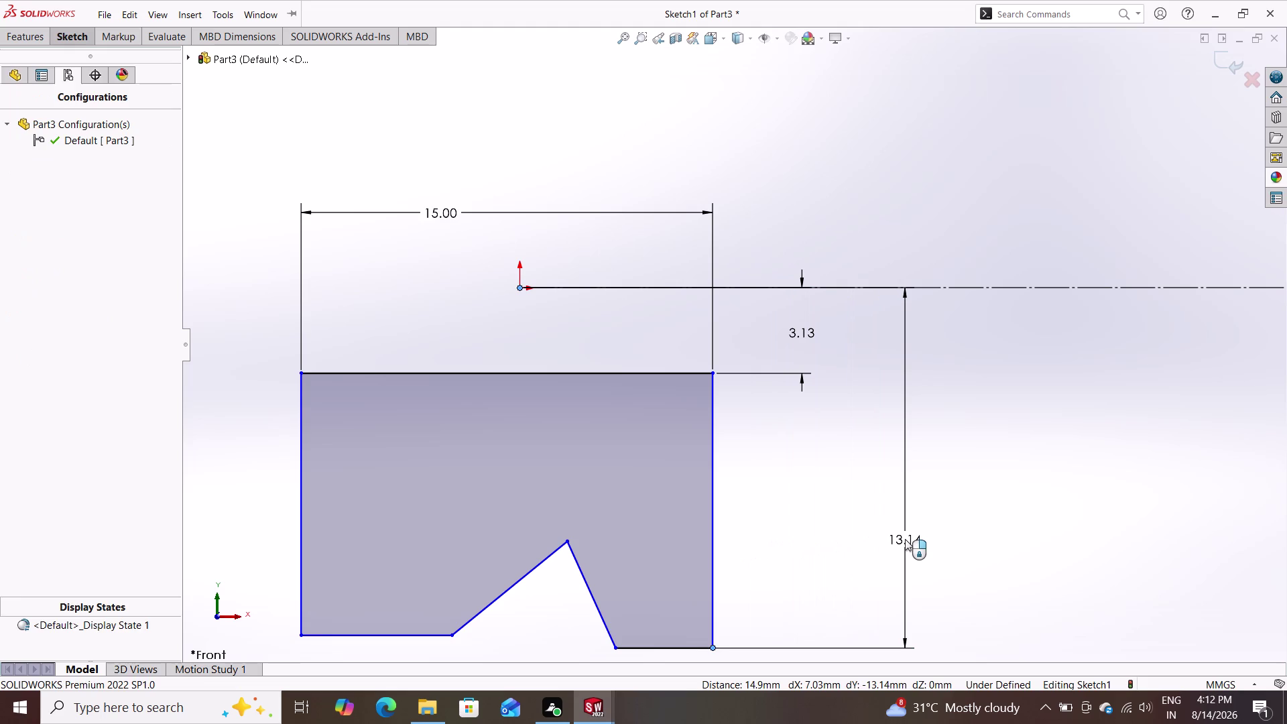
text(20)
key(Return)
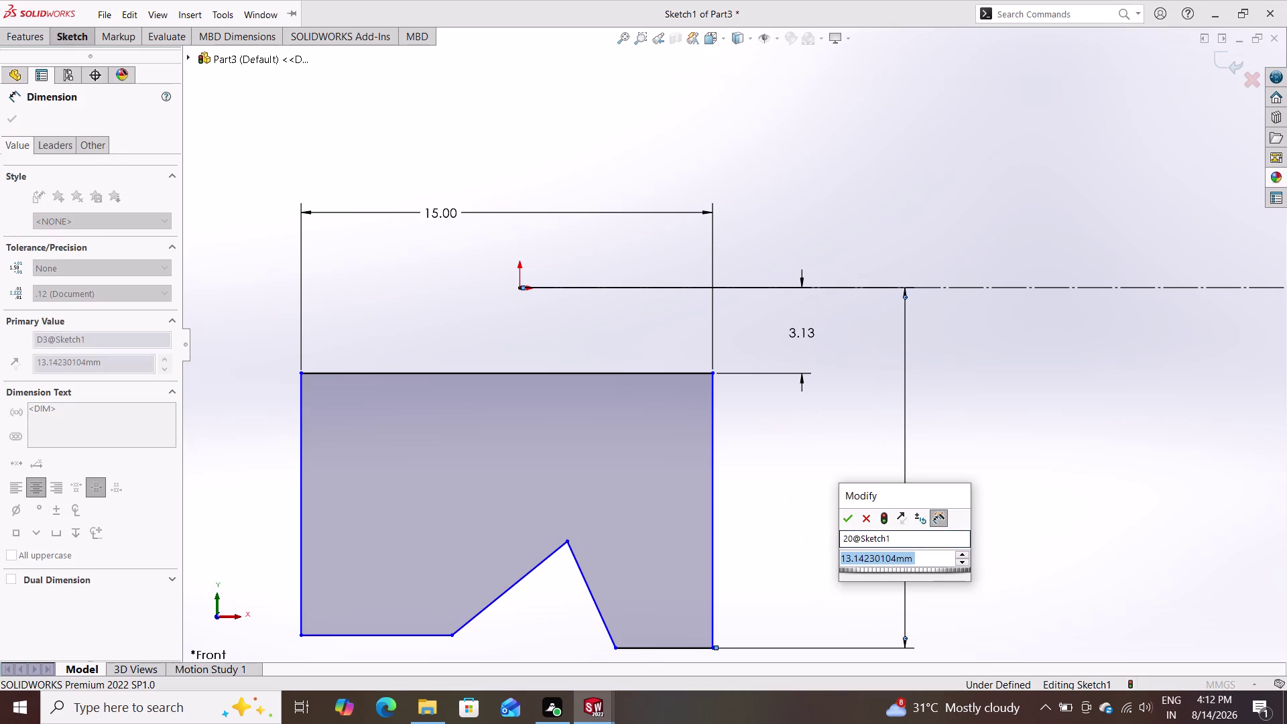
text(20)
key(Return)
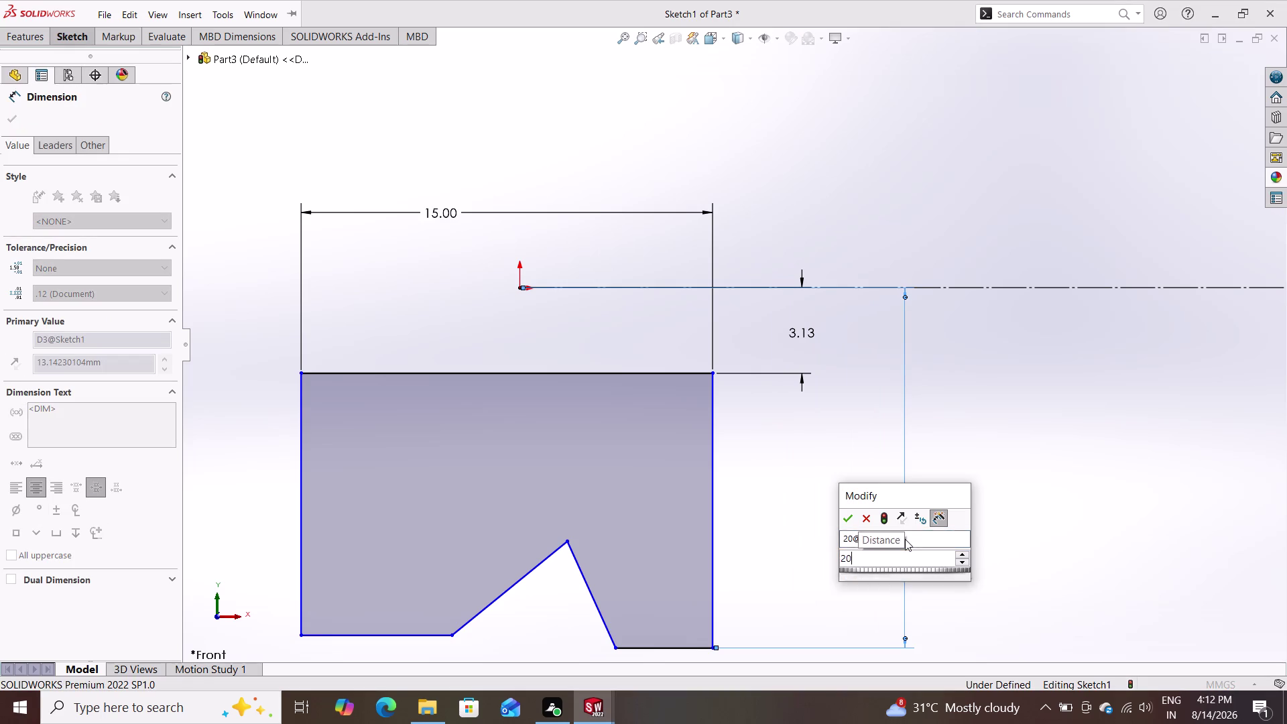
click(713, 371)
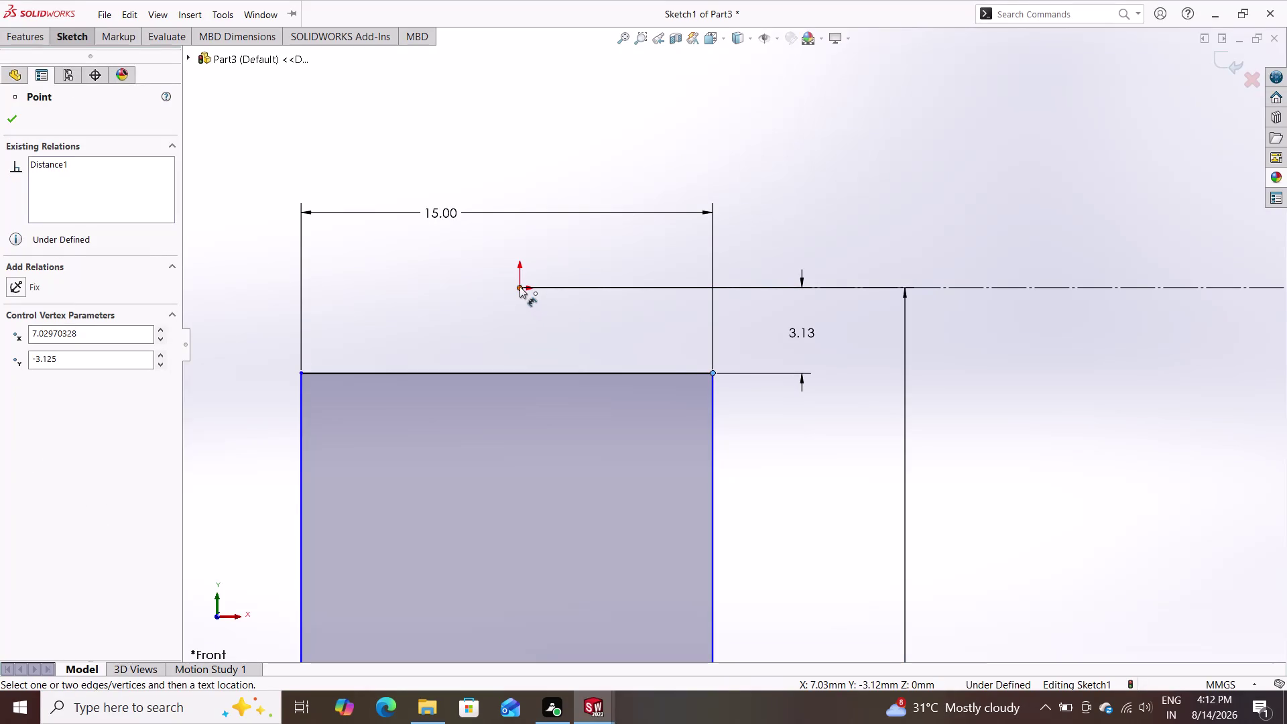
Set the centre point's horizontal offset from the profile side to 7.50 mm.
double_click(520, 286)
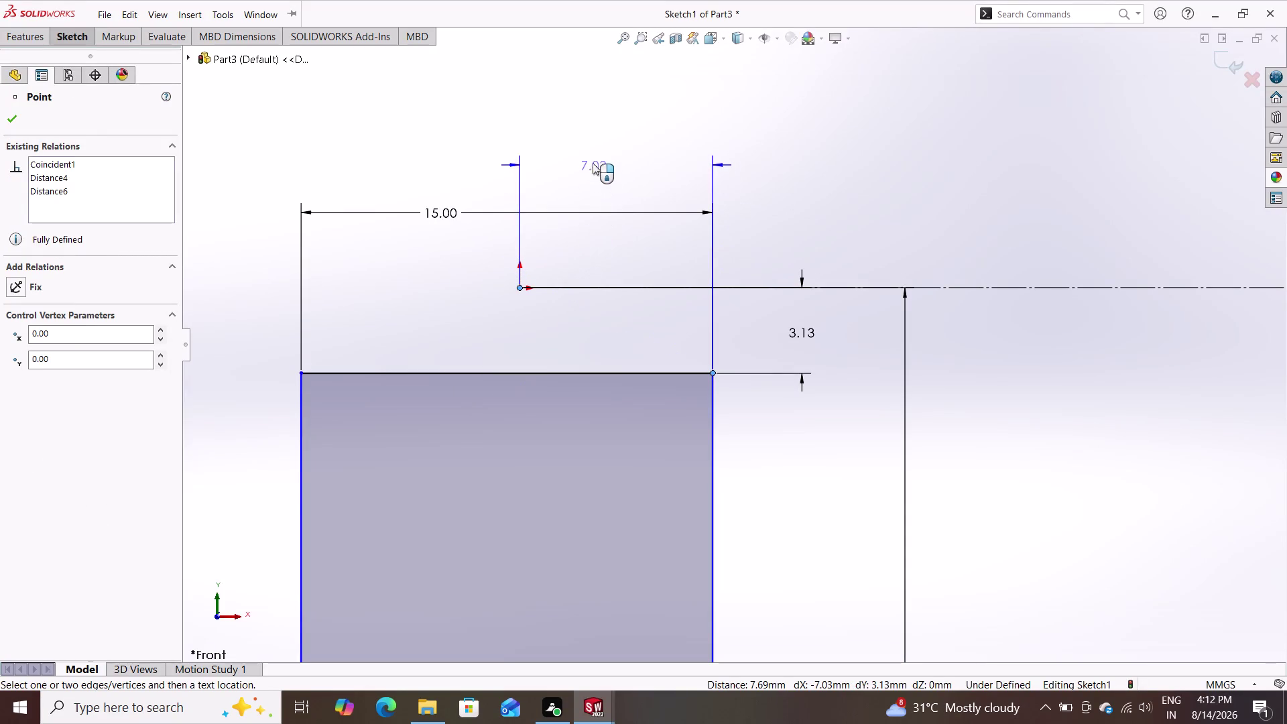
click(592, 159)
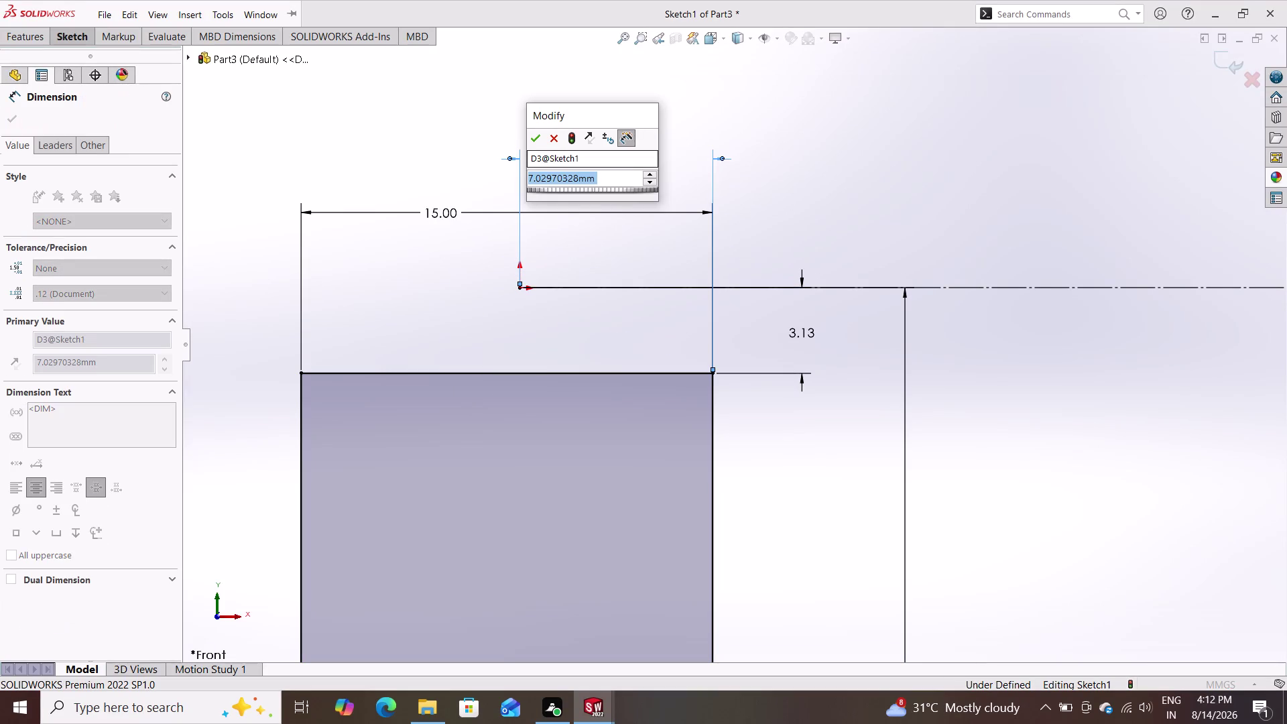
text(7.5)
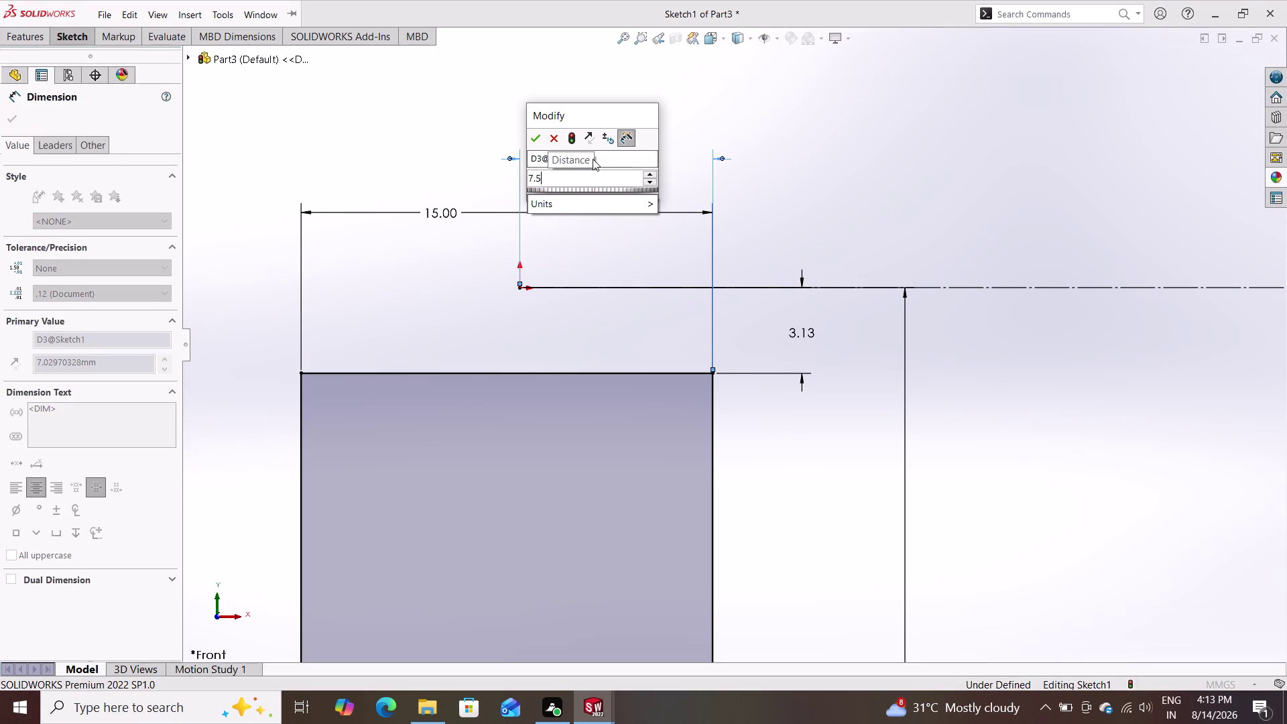
key(Return)
scroll(down, 3)
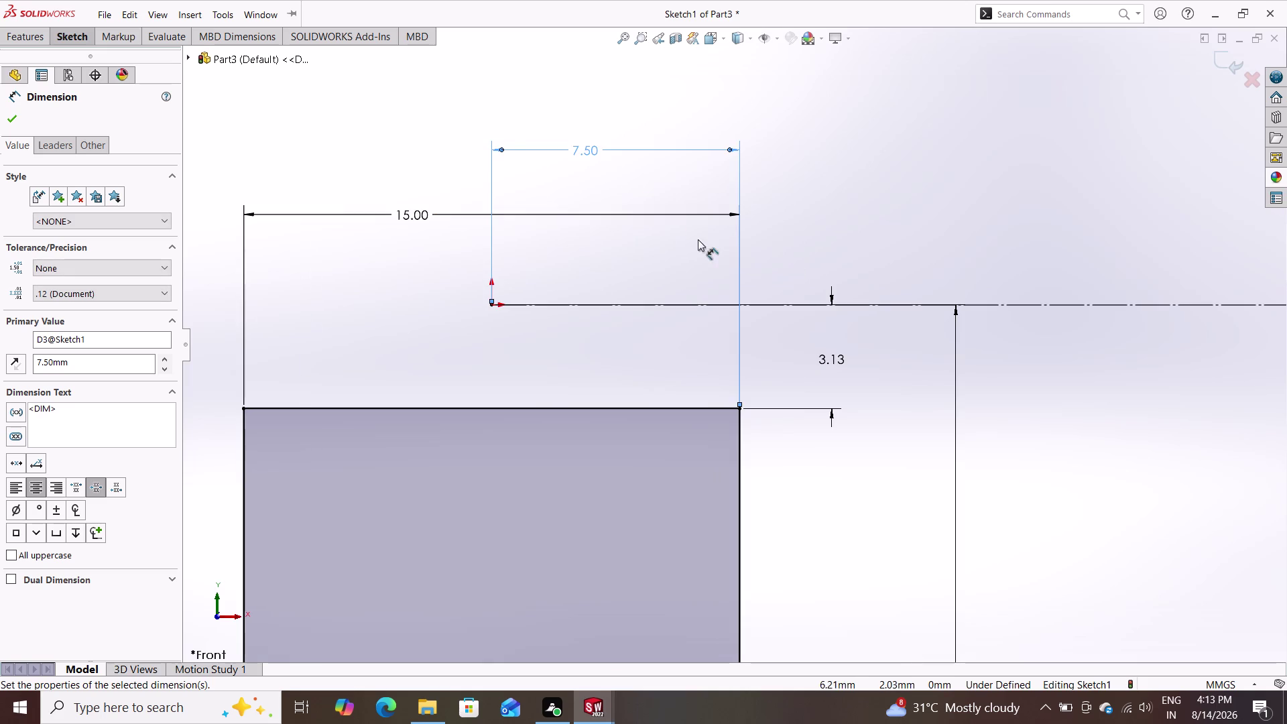
scroll(up, 3)
scroll(up, 3)
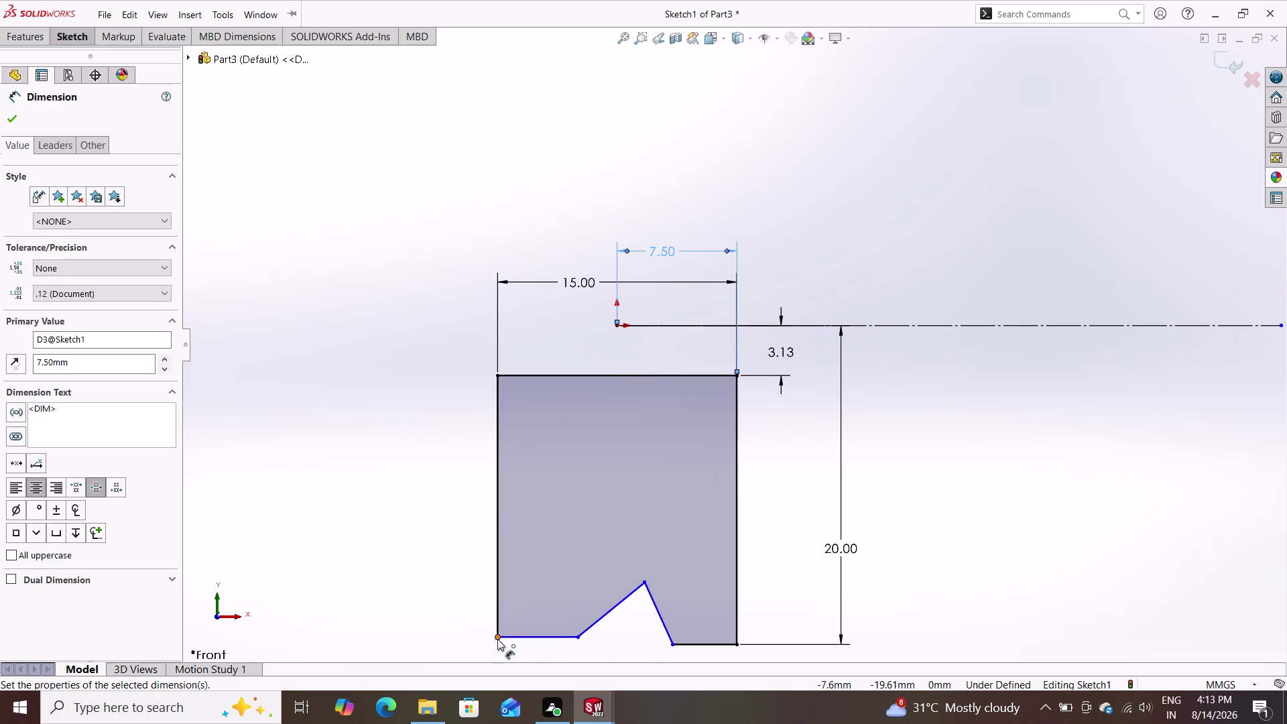
Set both flats beside the groove to 4.00 mm long.
click(537, 640)
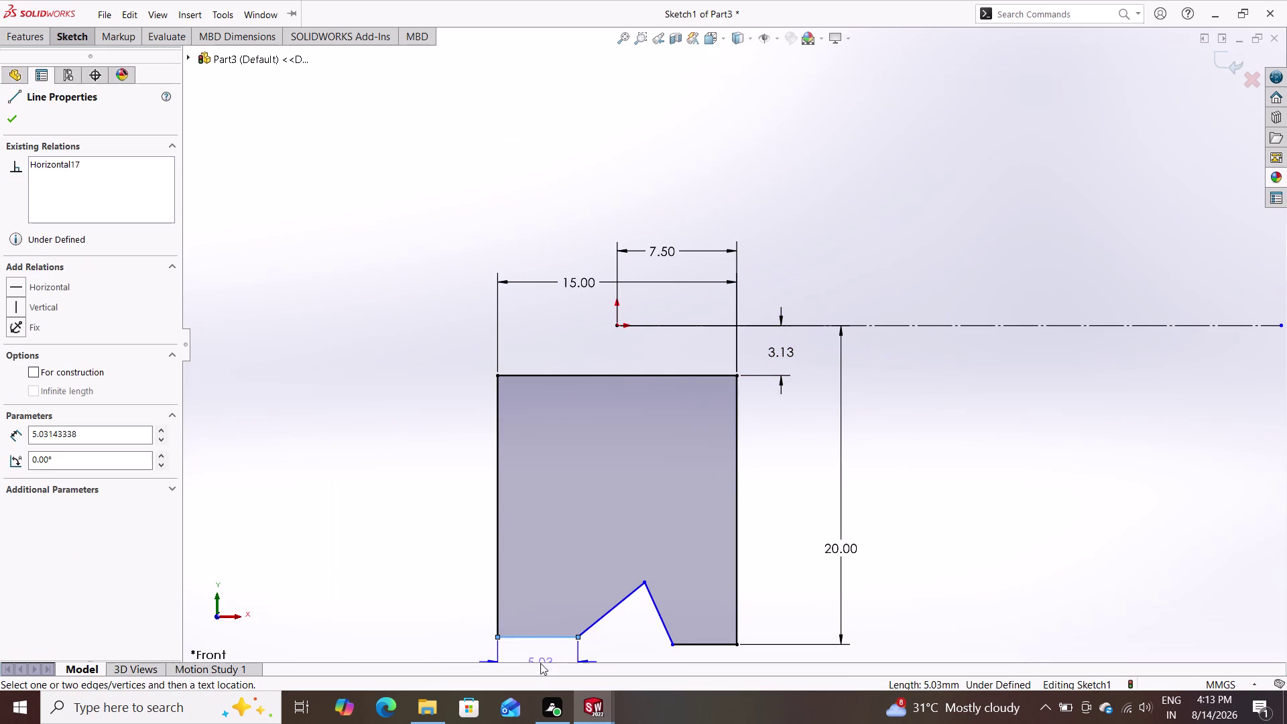
click(536, 654)
key(4)
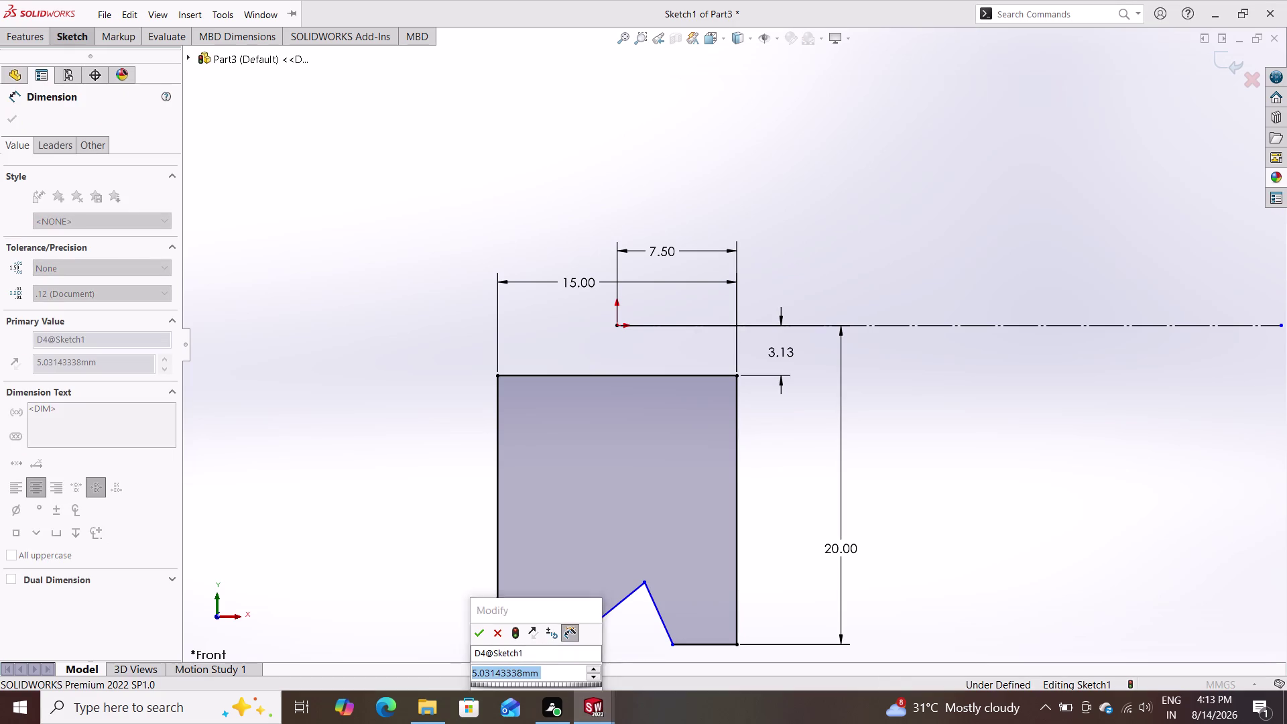
key(Return)
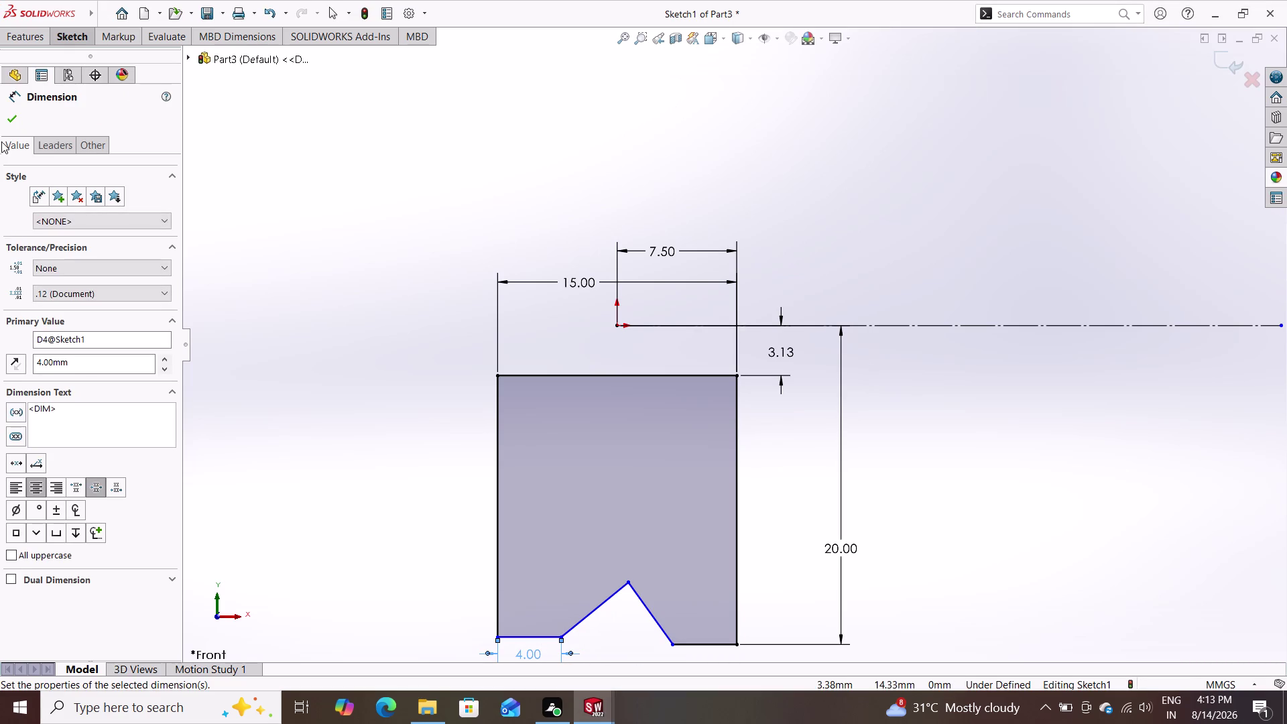
scroll(down, 3)
scroll(up, 3)
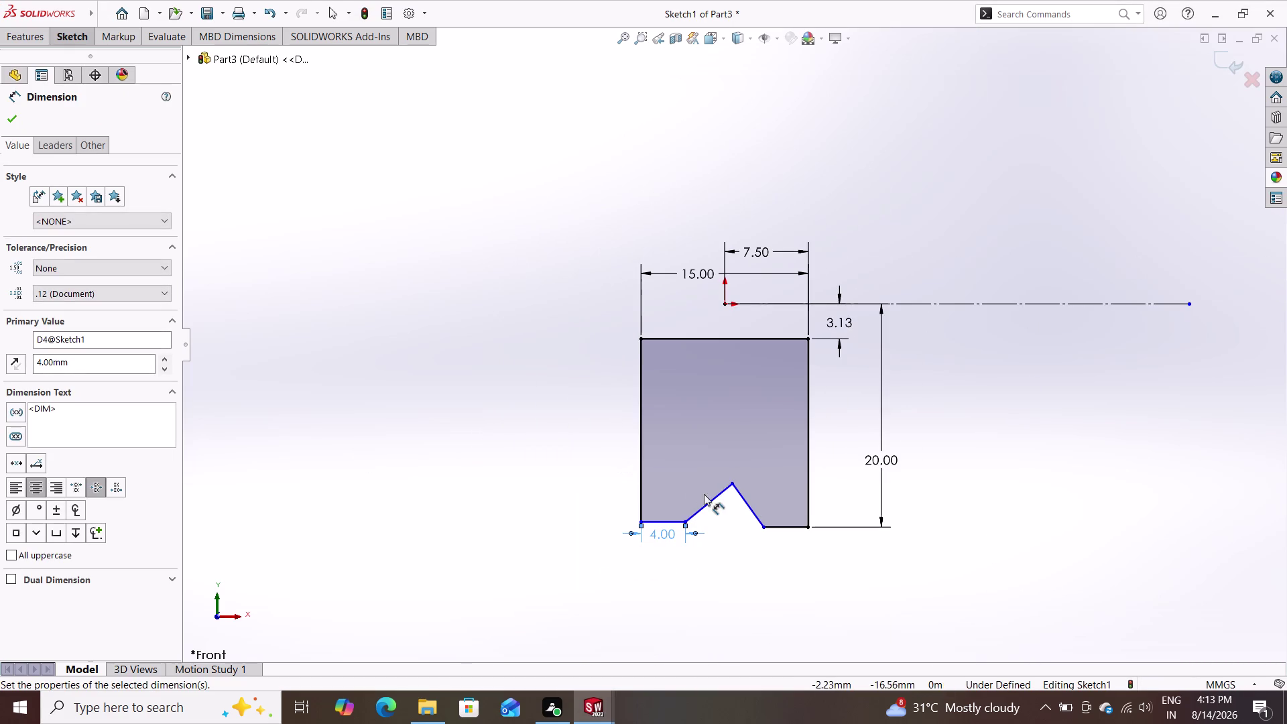
click(789, 525)
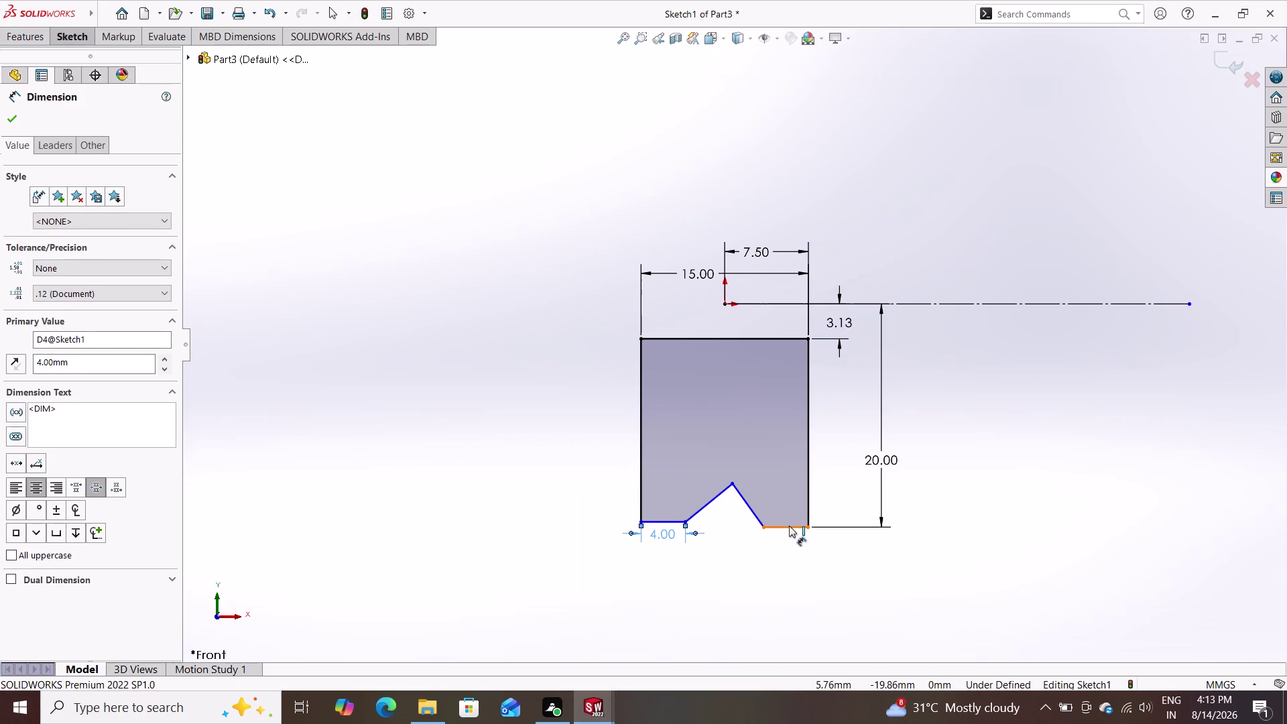
click(790, 554)
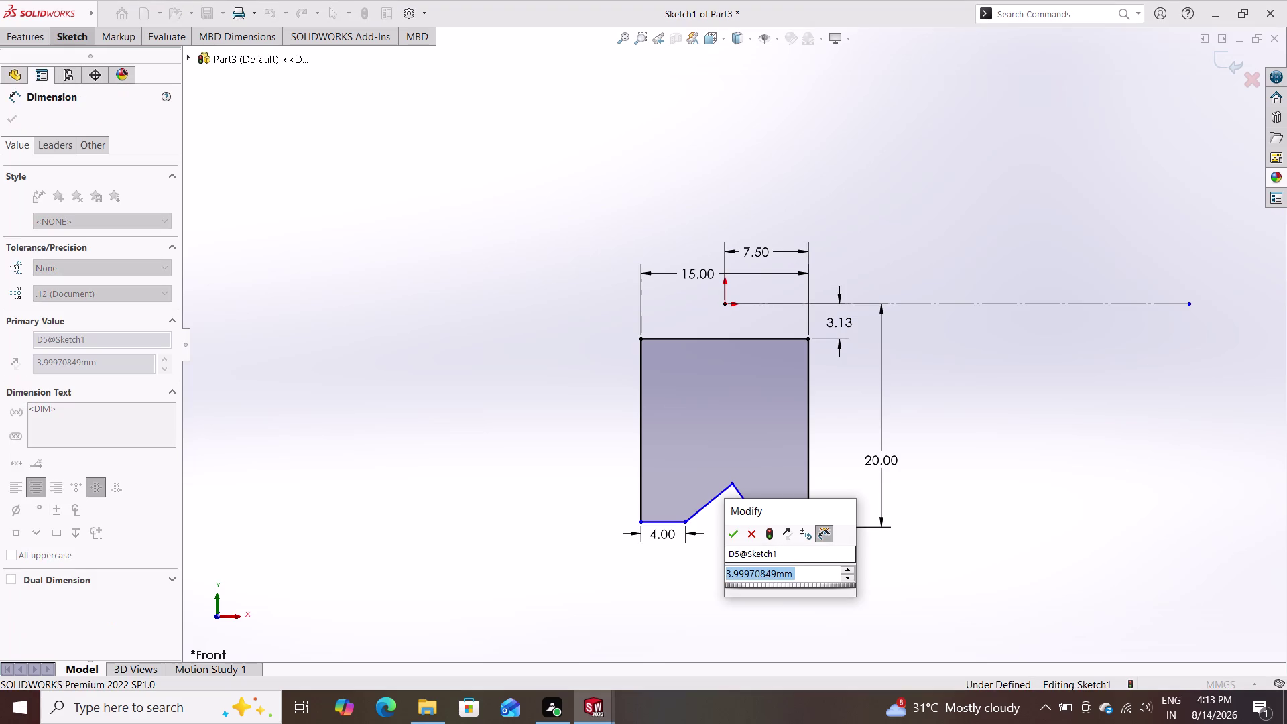
key(4)
key(Return)
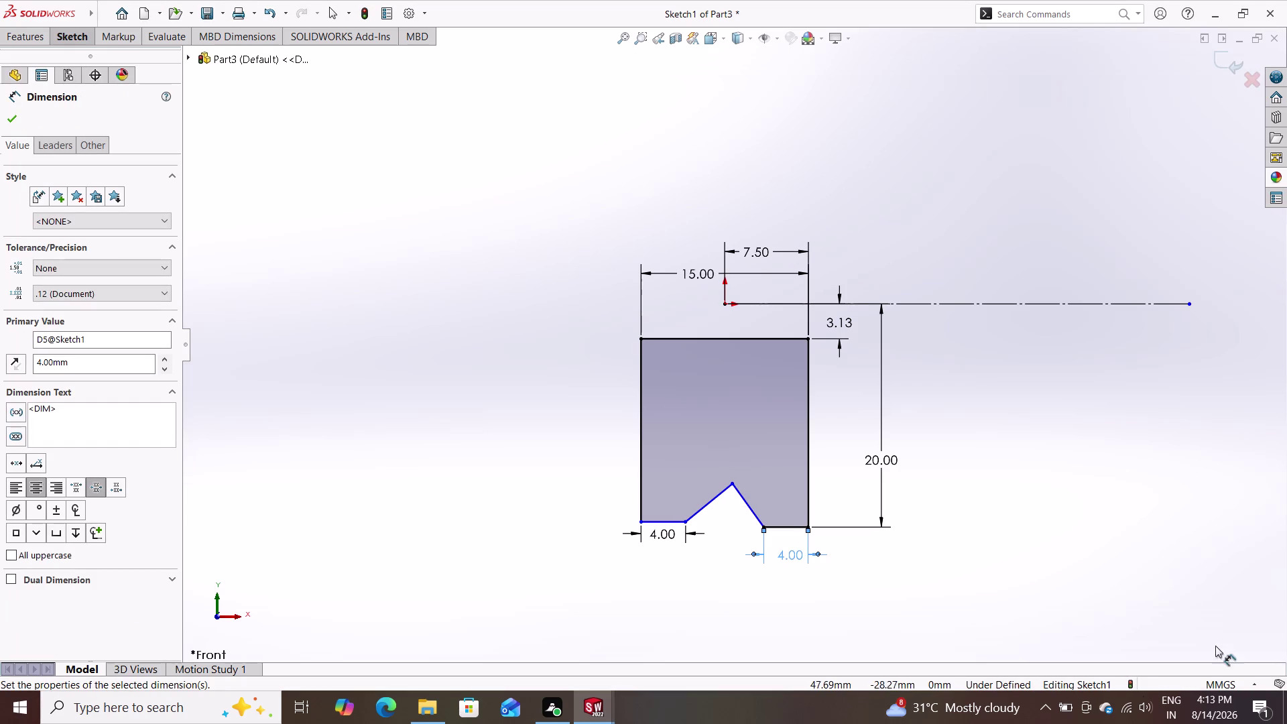
Dimension the left vertical height as 20 mm and finish dimensioning.
double_click(726, 305)
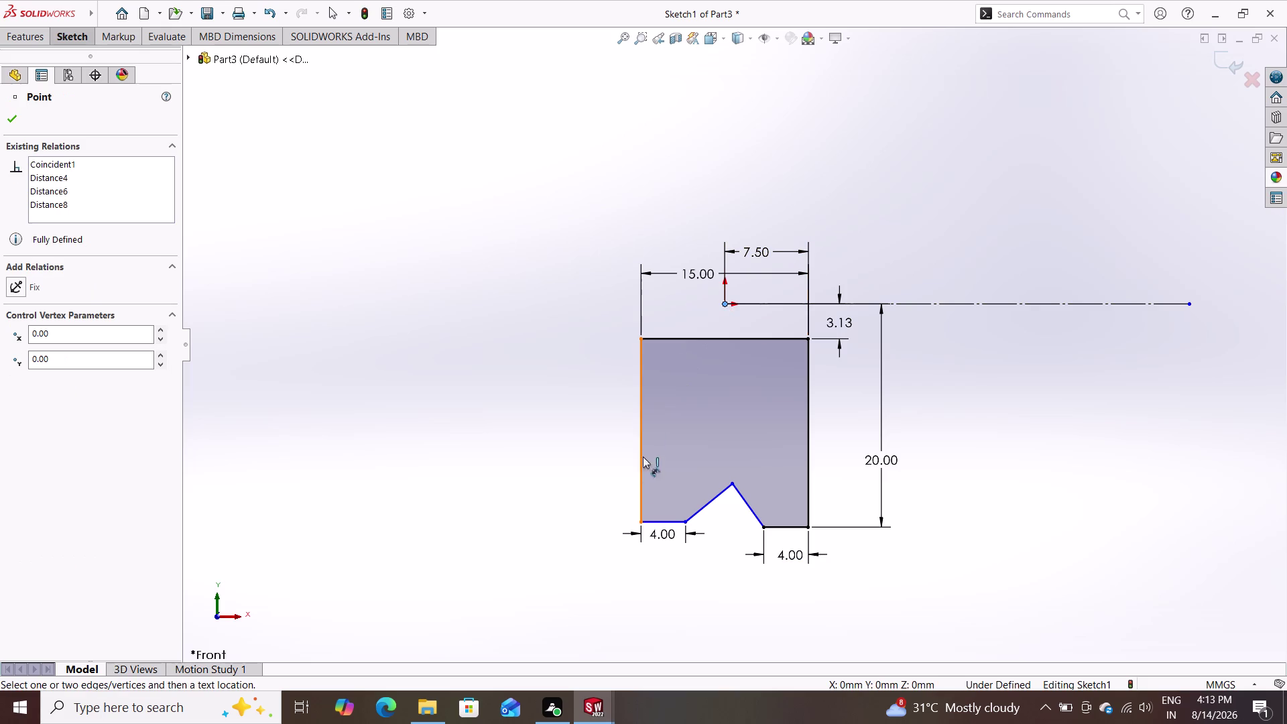
click(640, 519)
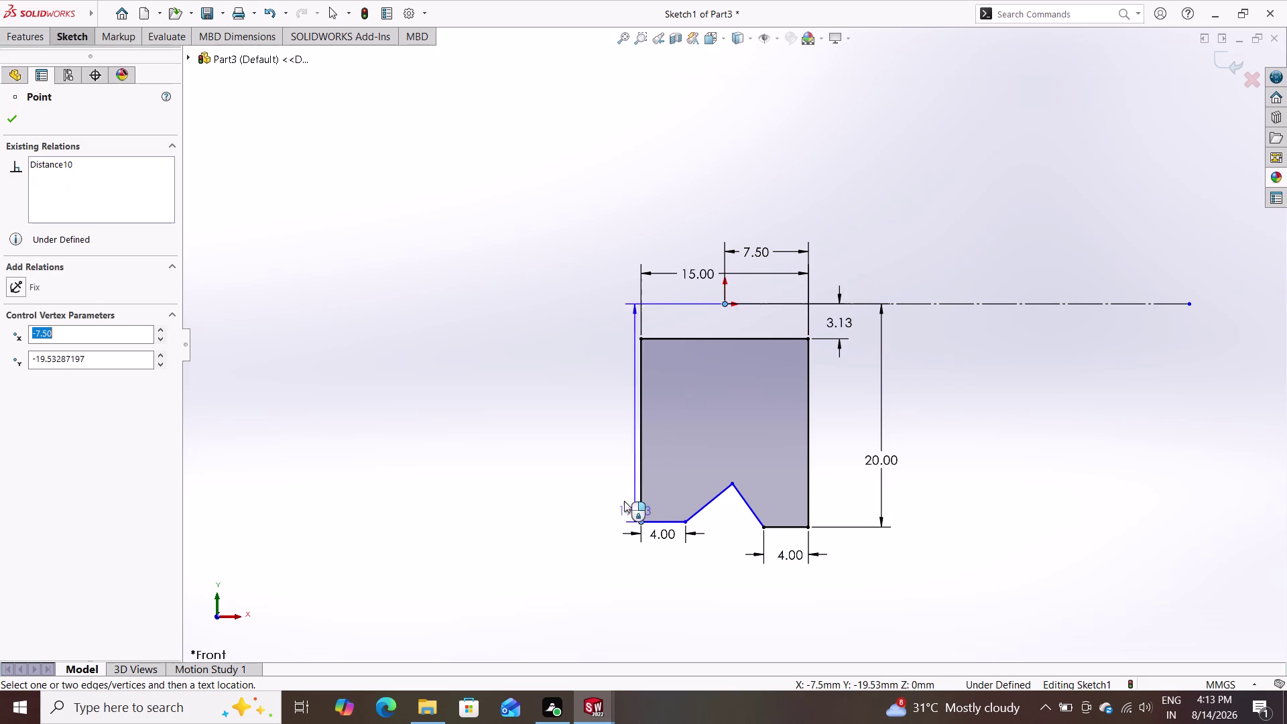
click(548, 456)
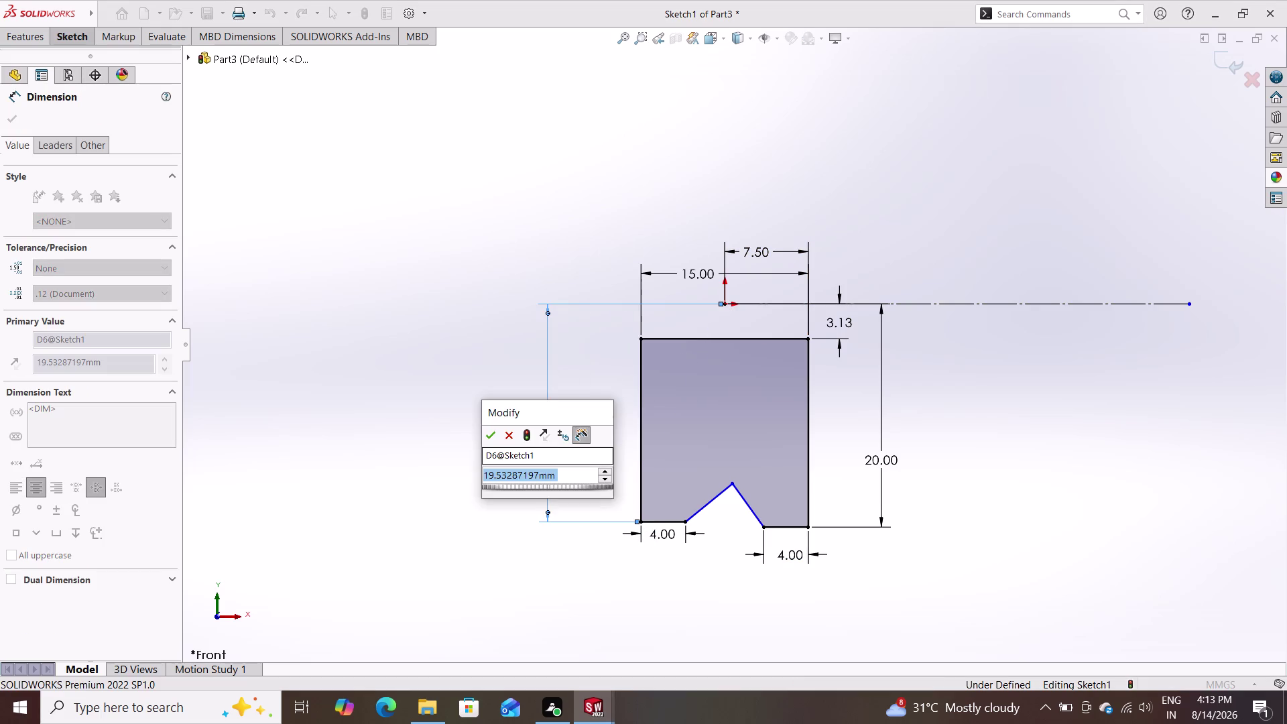
text(20)
key(Return)
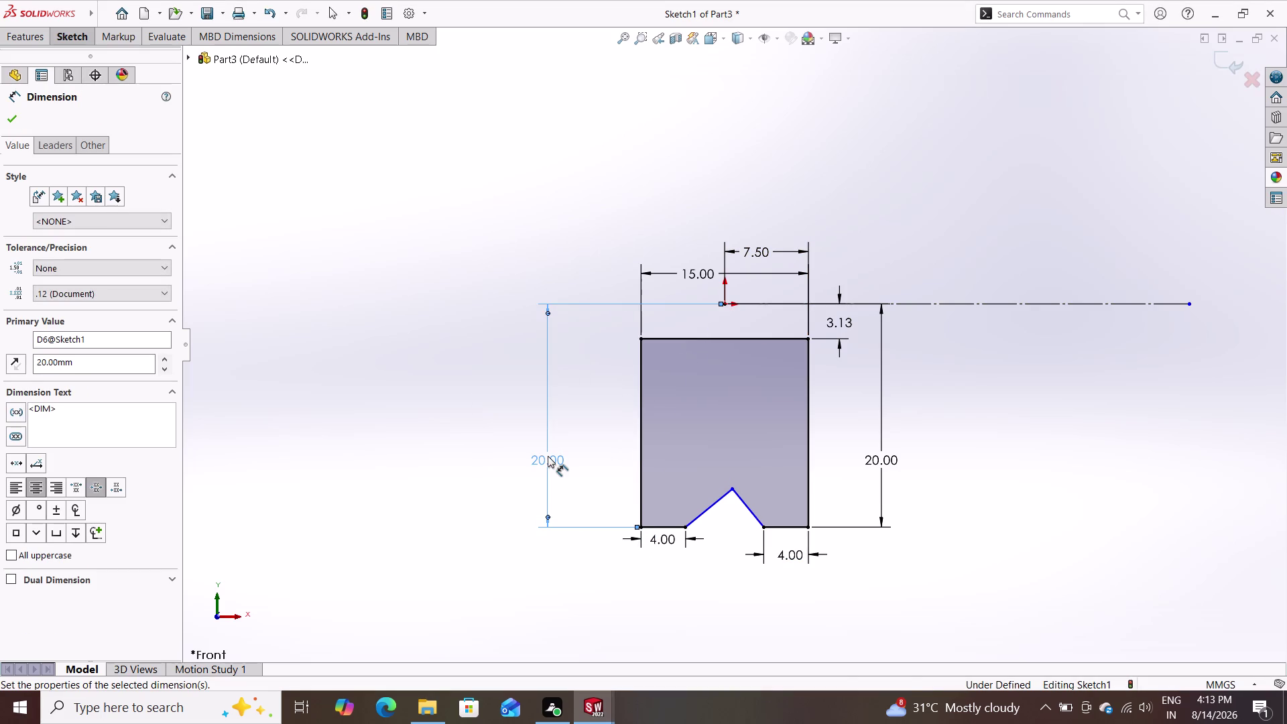
click(9, 113)
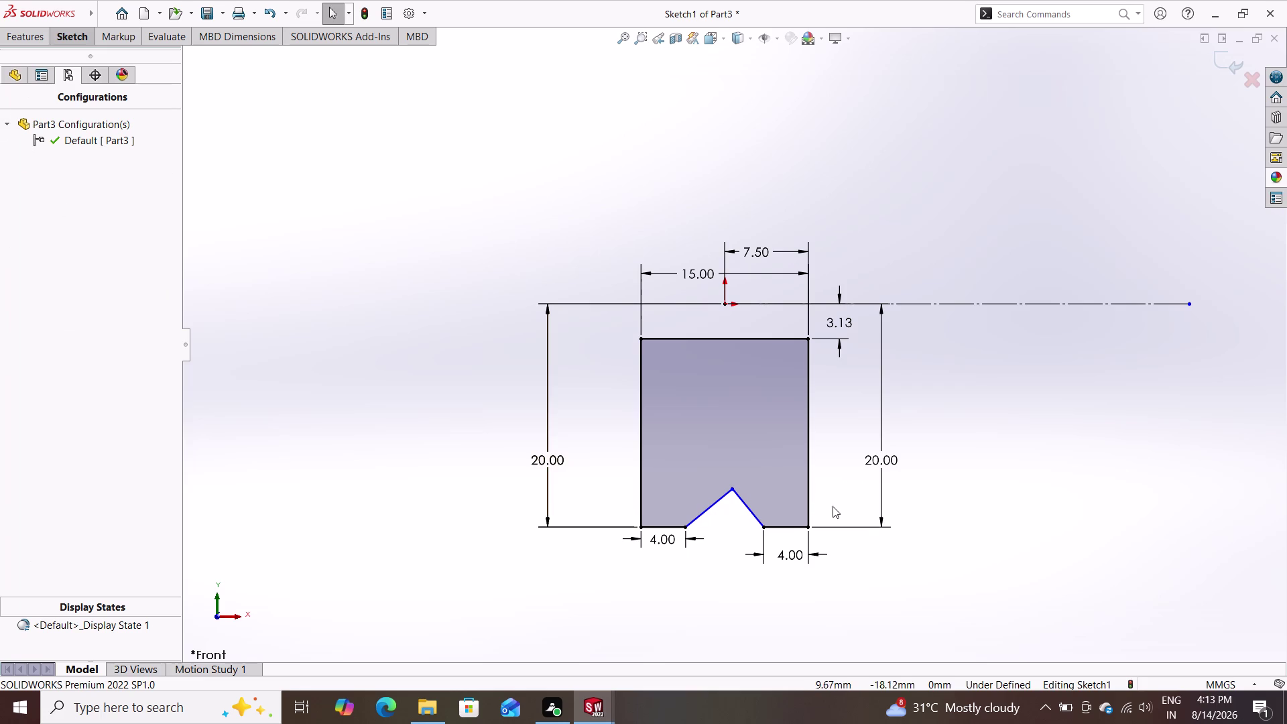
scroll(up, 3)
scroll(down, 3)
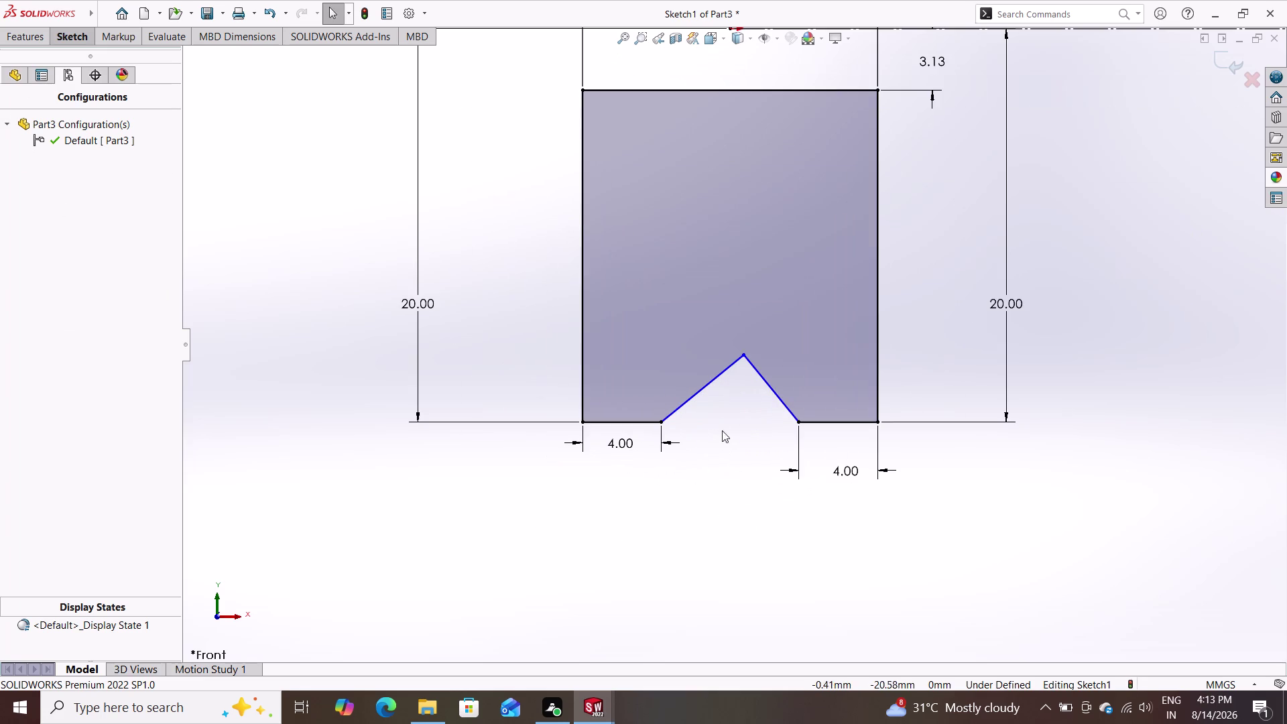
click(704, 389)
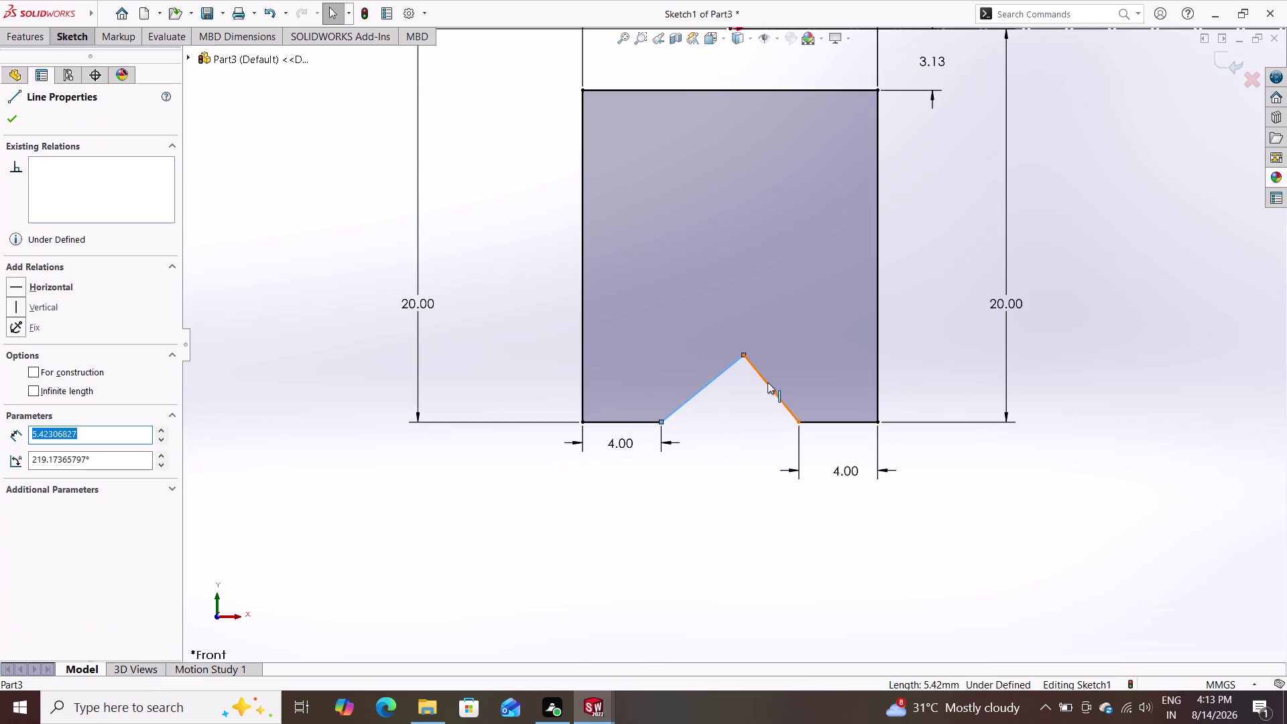
Add an Equal relation between the two V-groove sides.
double_click(767, 383)
click(42, 457)
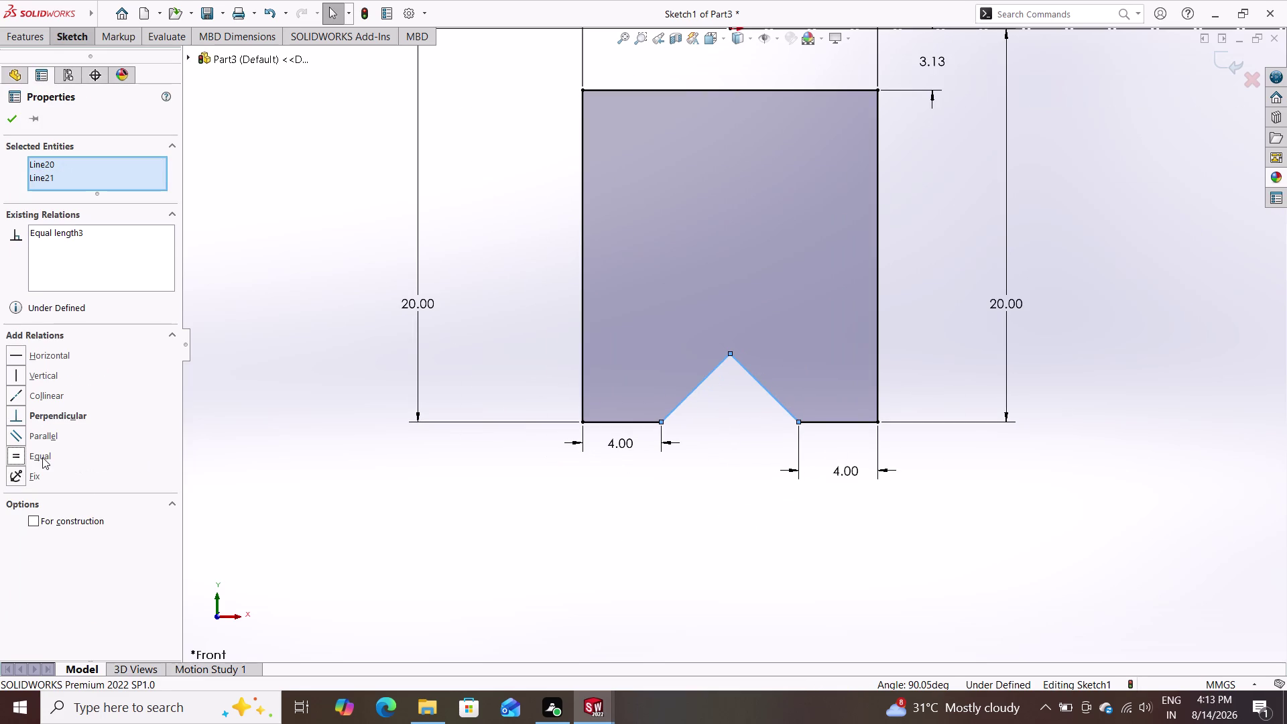
click(17, 114)
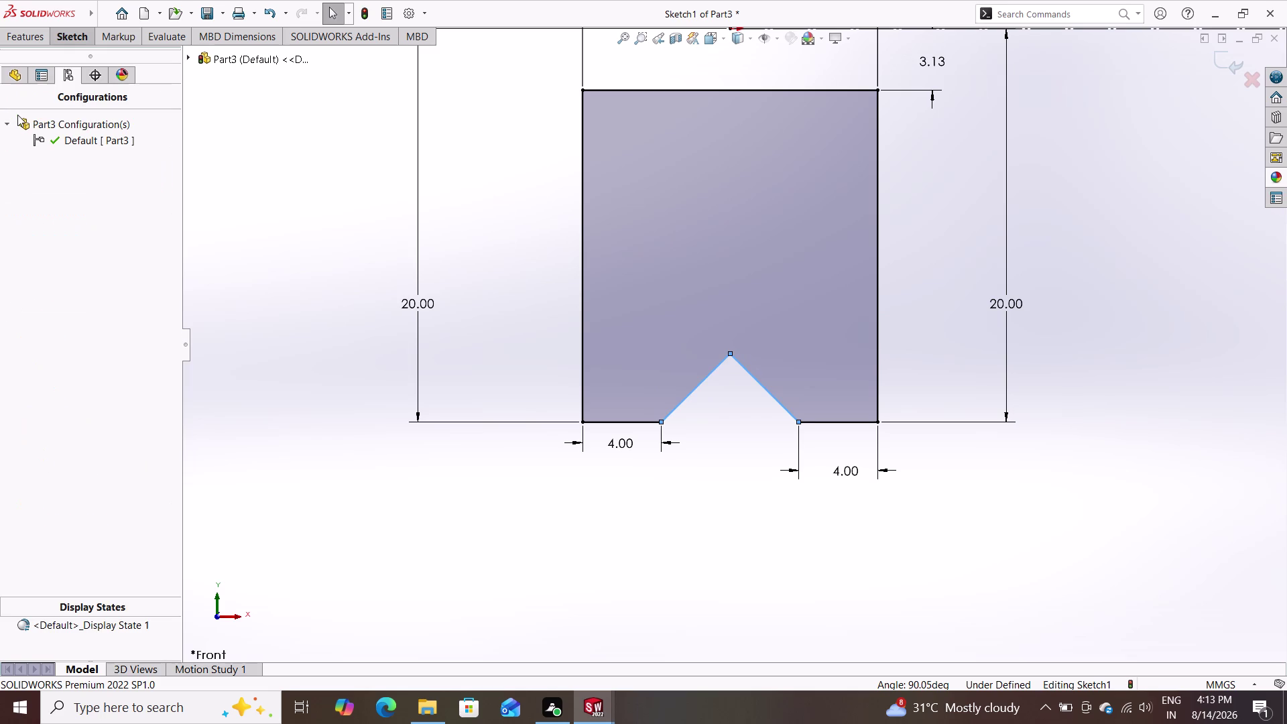
Revolve the profile 360° about the centreline into a solid pulley.
click(30, 37)
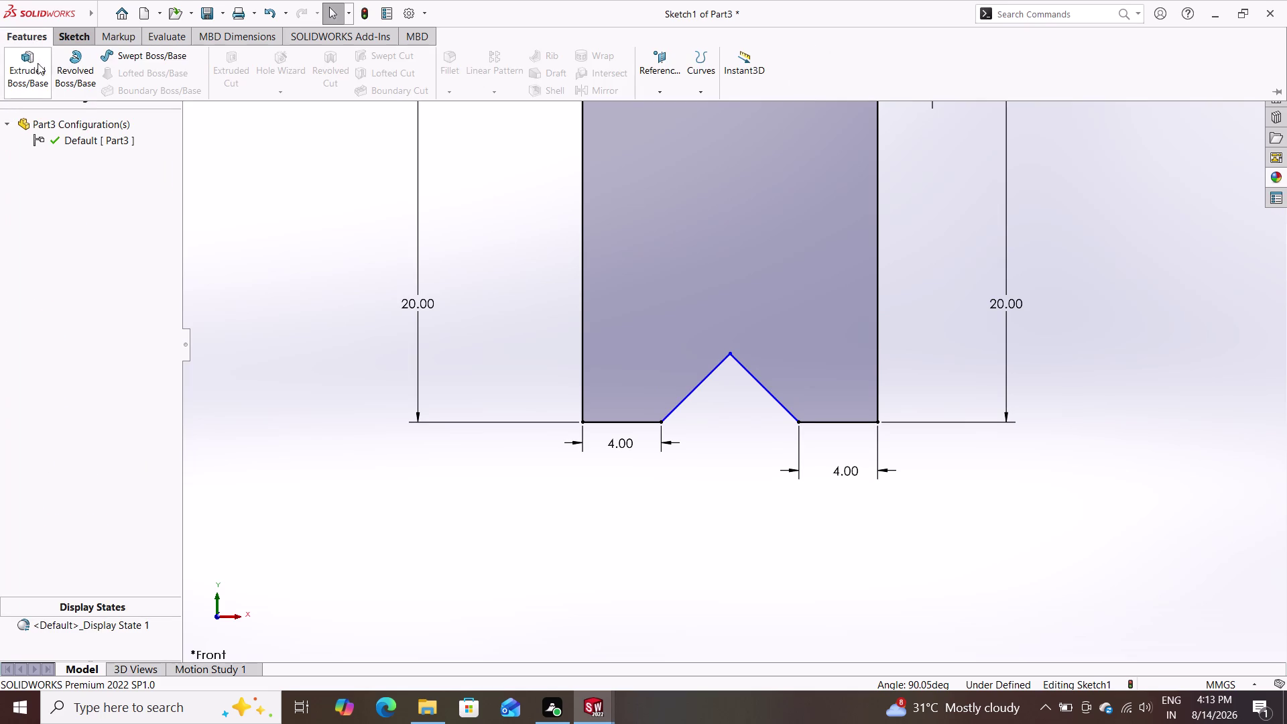
click(72, 71)
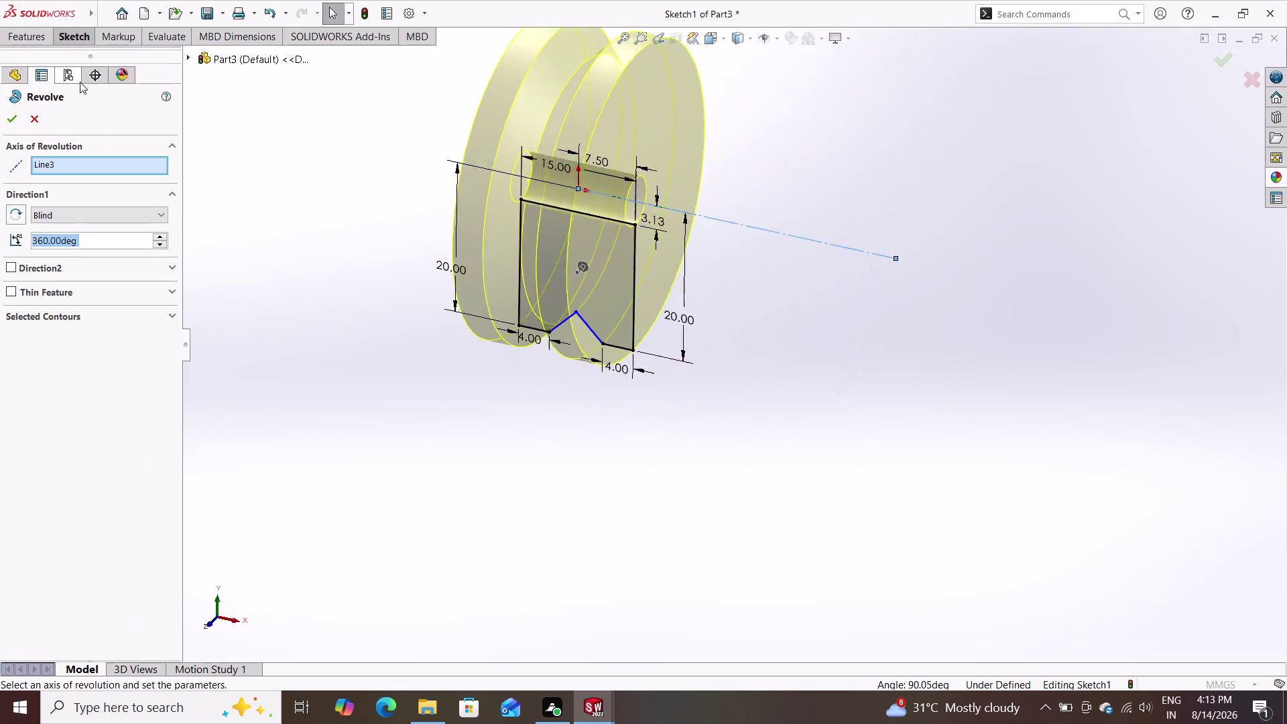
click(8, 120)
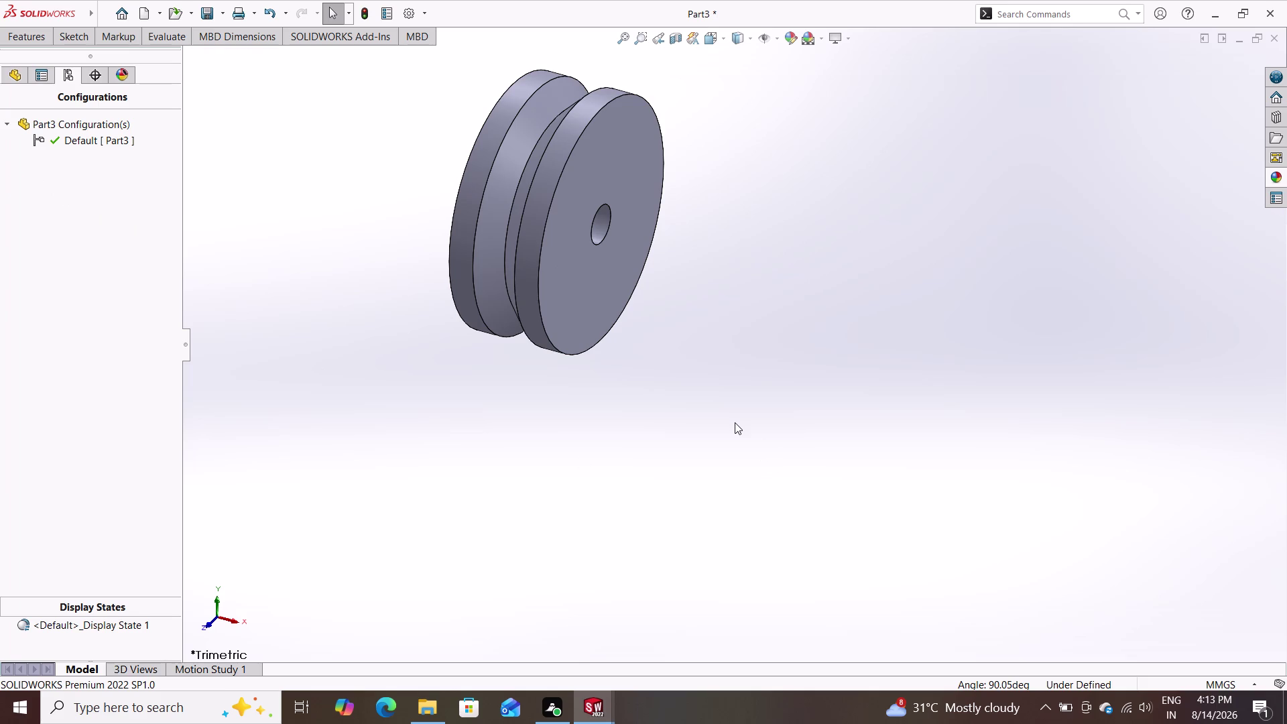
click(568, 256)
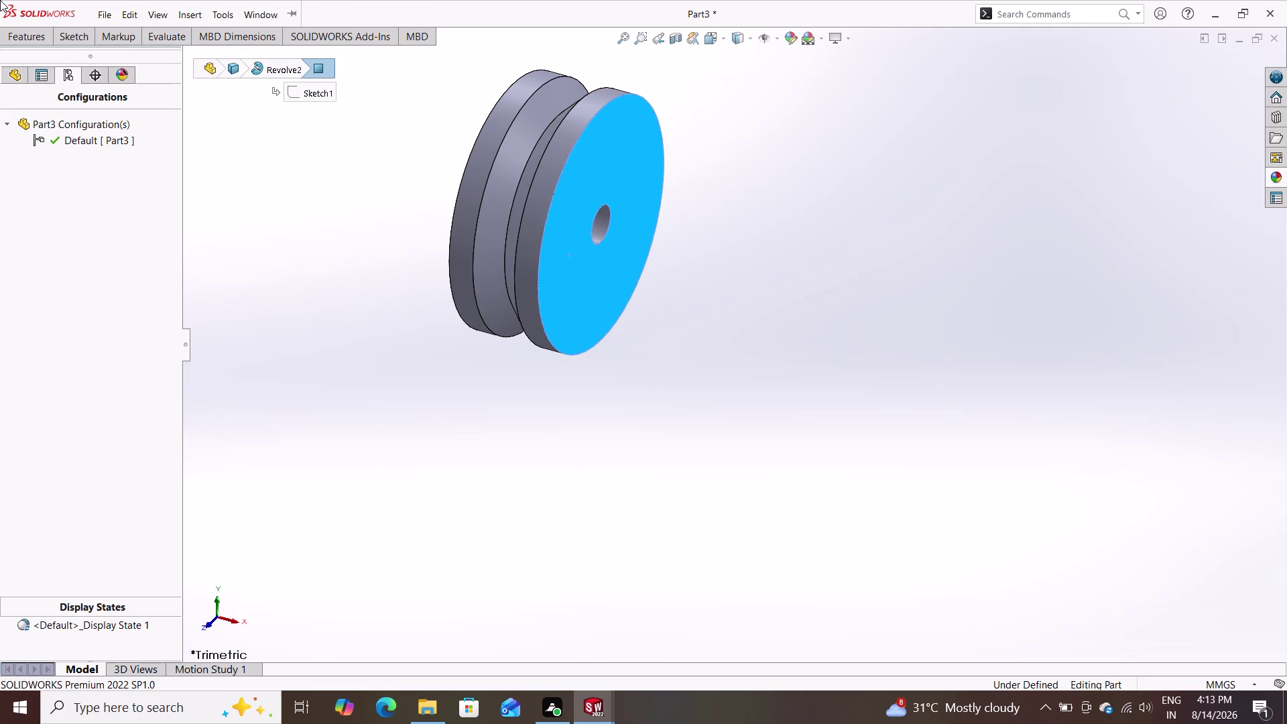
Sketch two concentric circles centred on the bore on the pulley's front face.
click(67, 39)
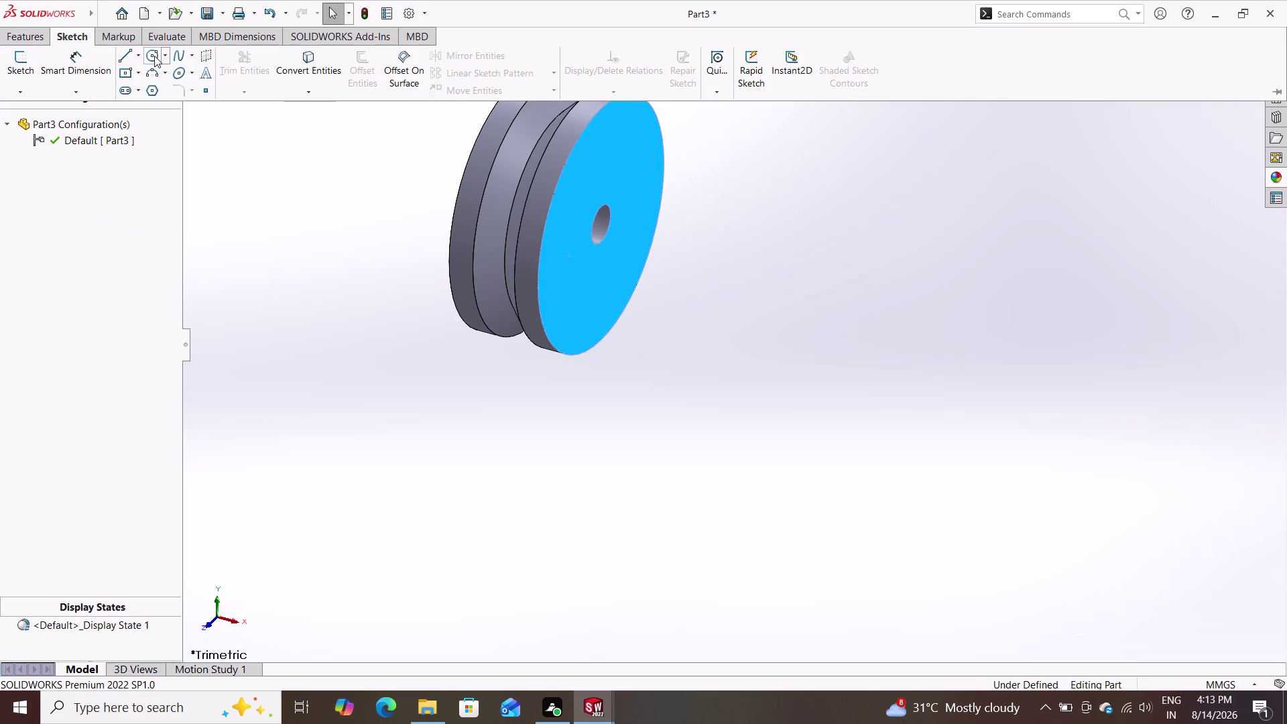
click(154, 55)
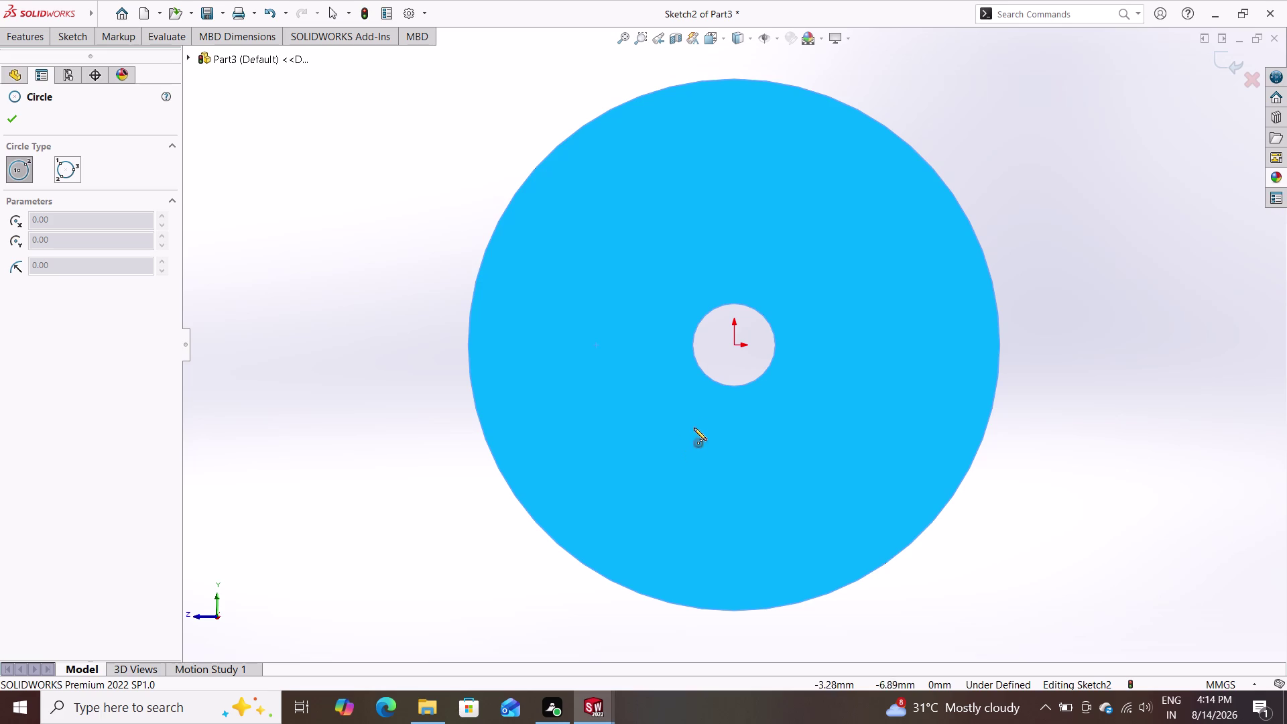
click(735, 346)
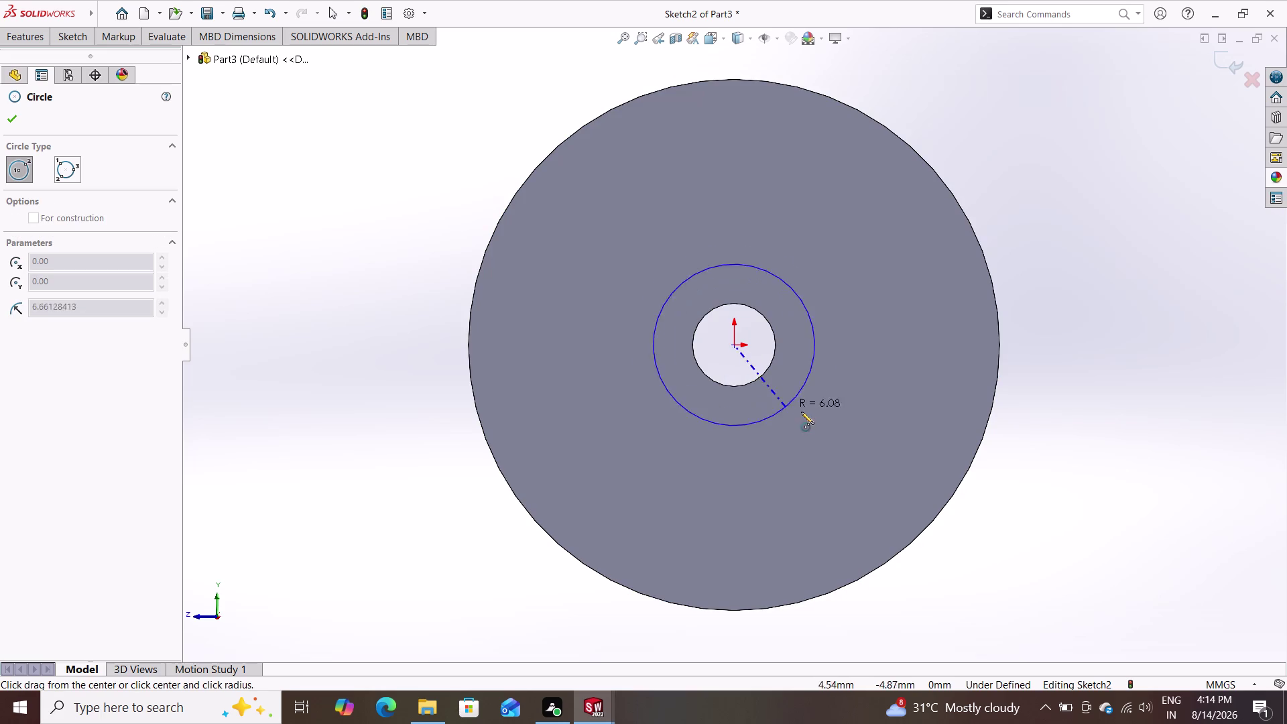
click(877, 458)
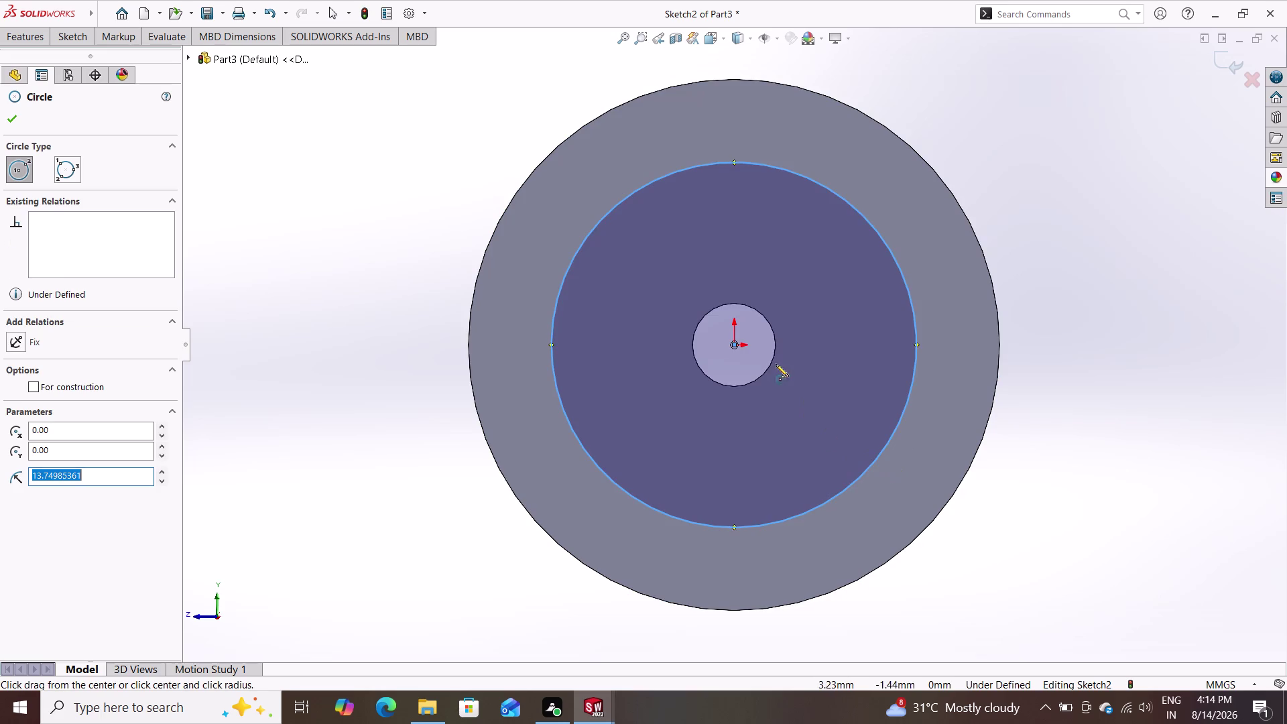
click(735, 346)
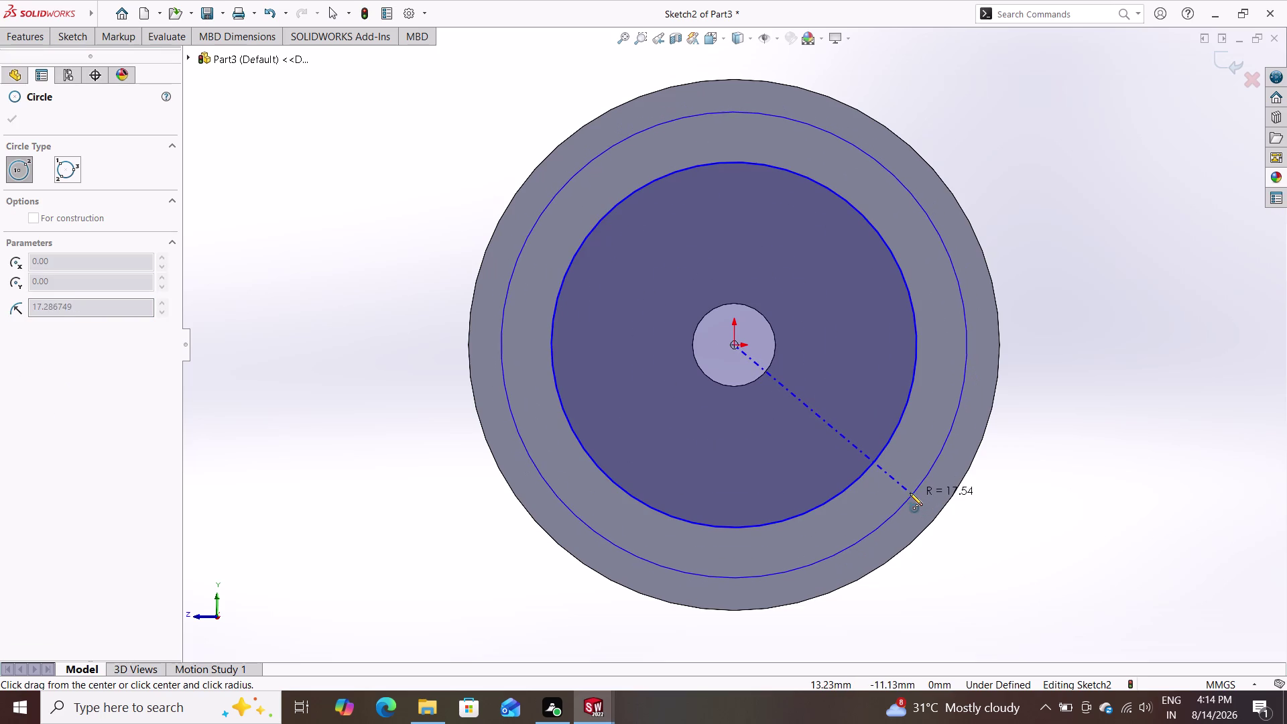
click(910, 493)
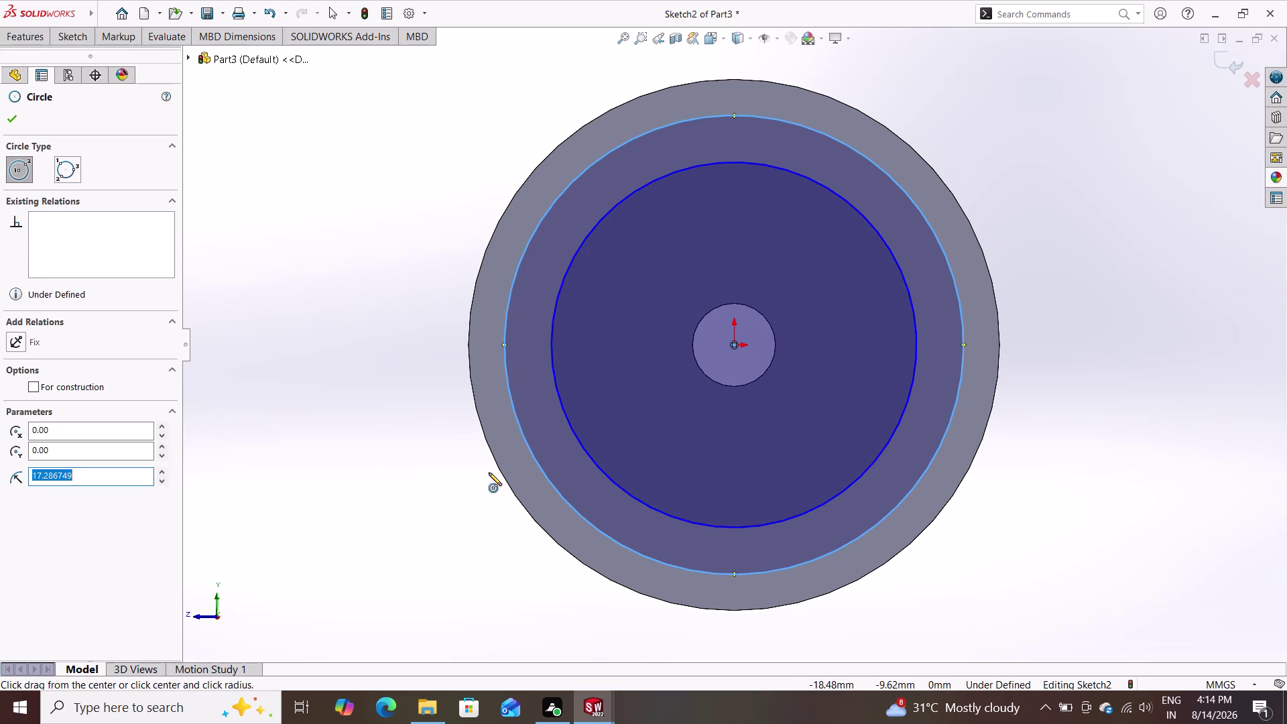
key(Escape)
Dimension the inner circle at Ø10 mm and the outer circle at Ø33 mm.
click(67, 34)
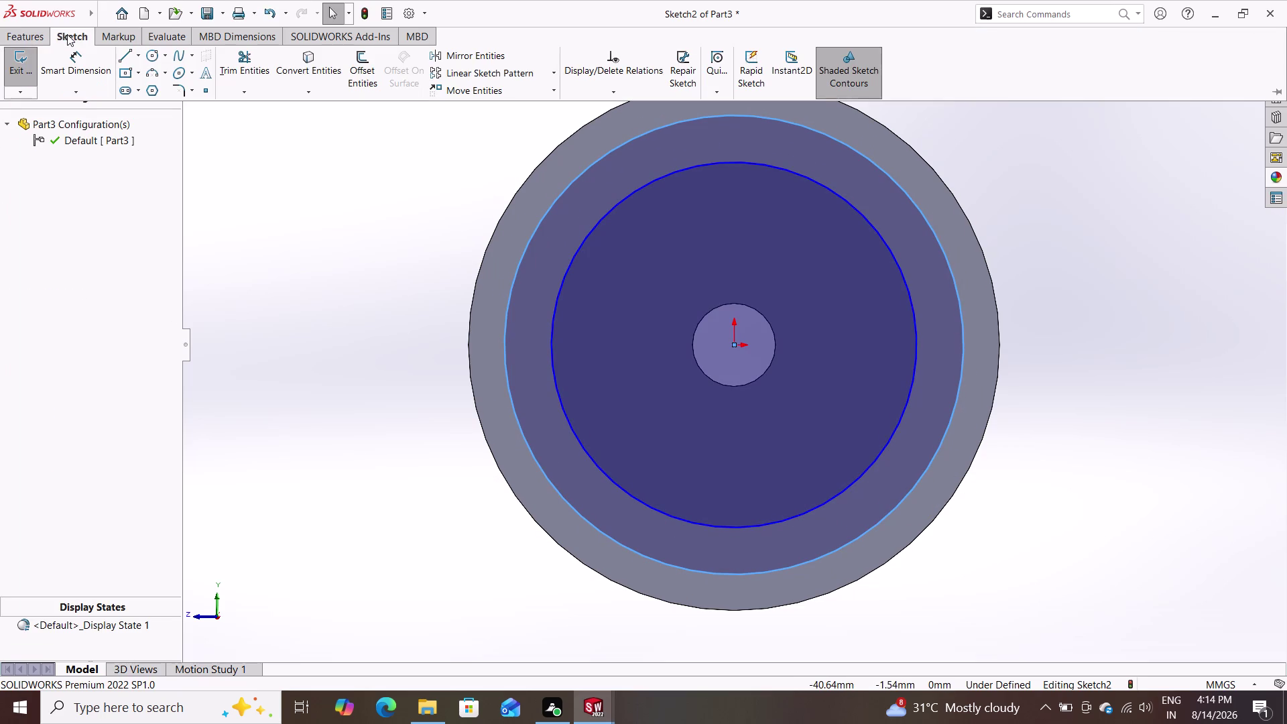
click(72, 55)
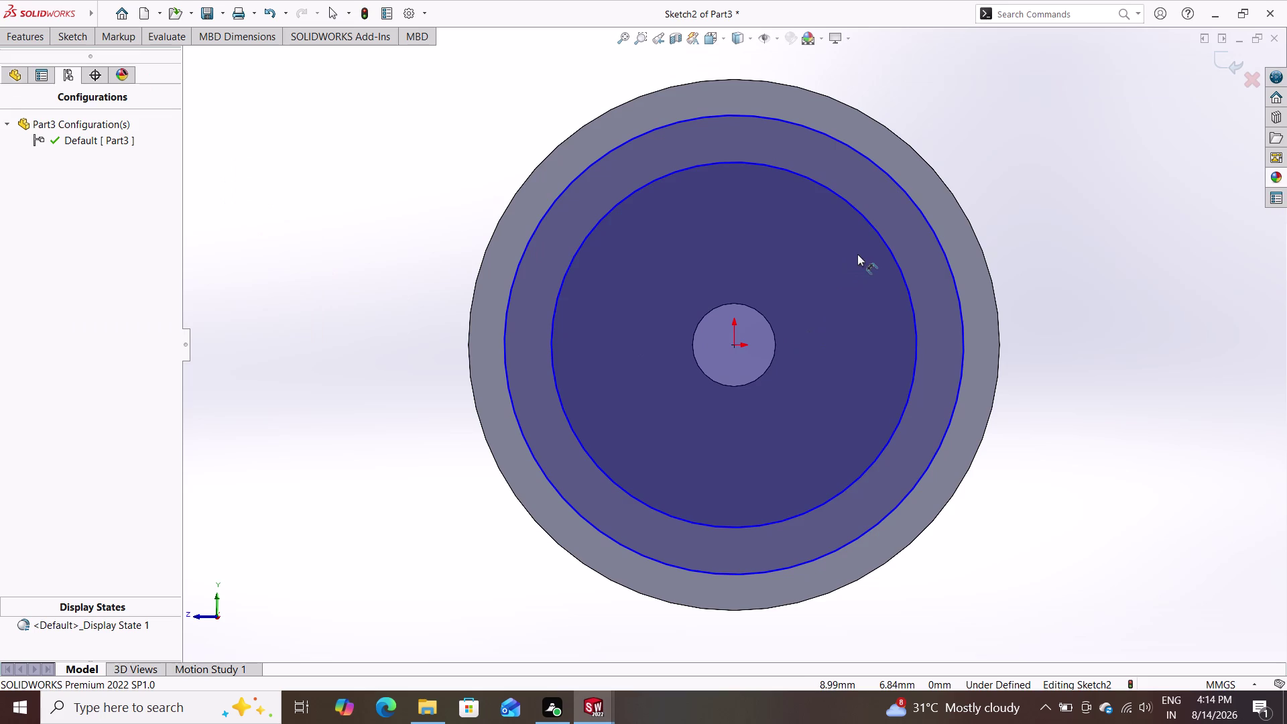
double_click(888, 249)
double_click(1041, 177)
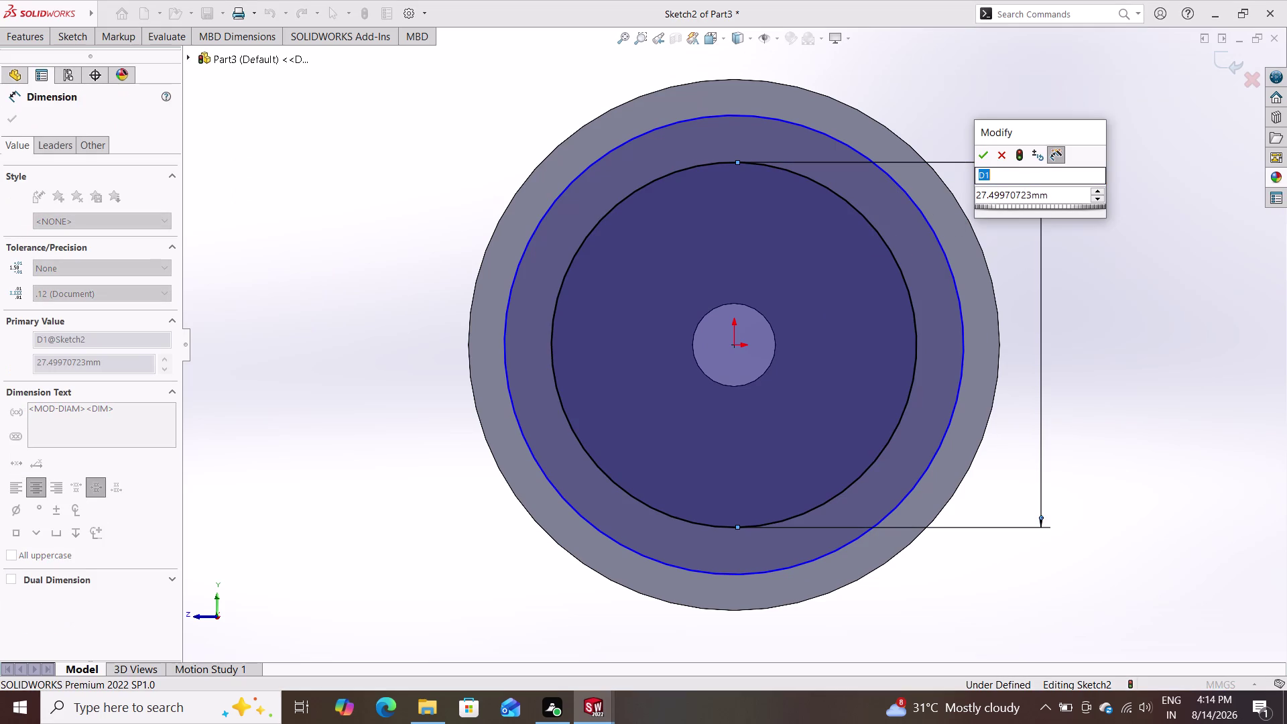
text(10)
key(Return)
text(10)
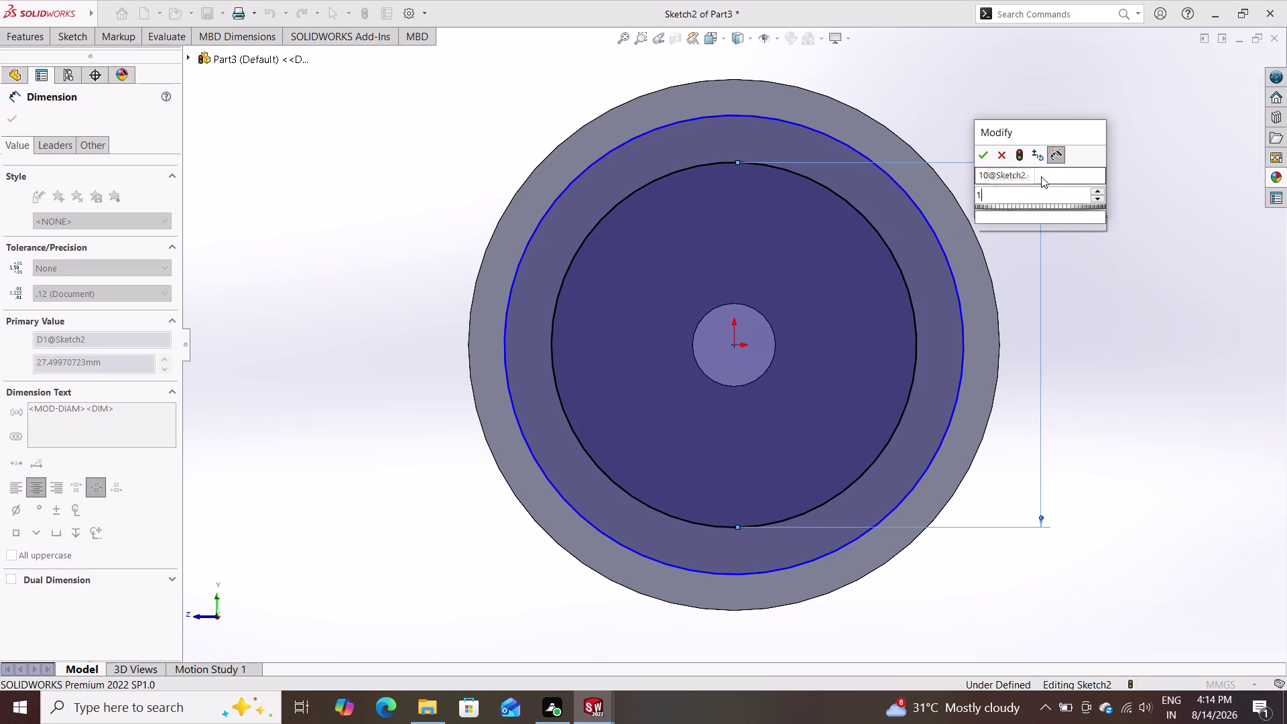
key(Return)
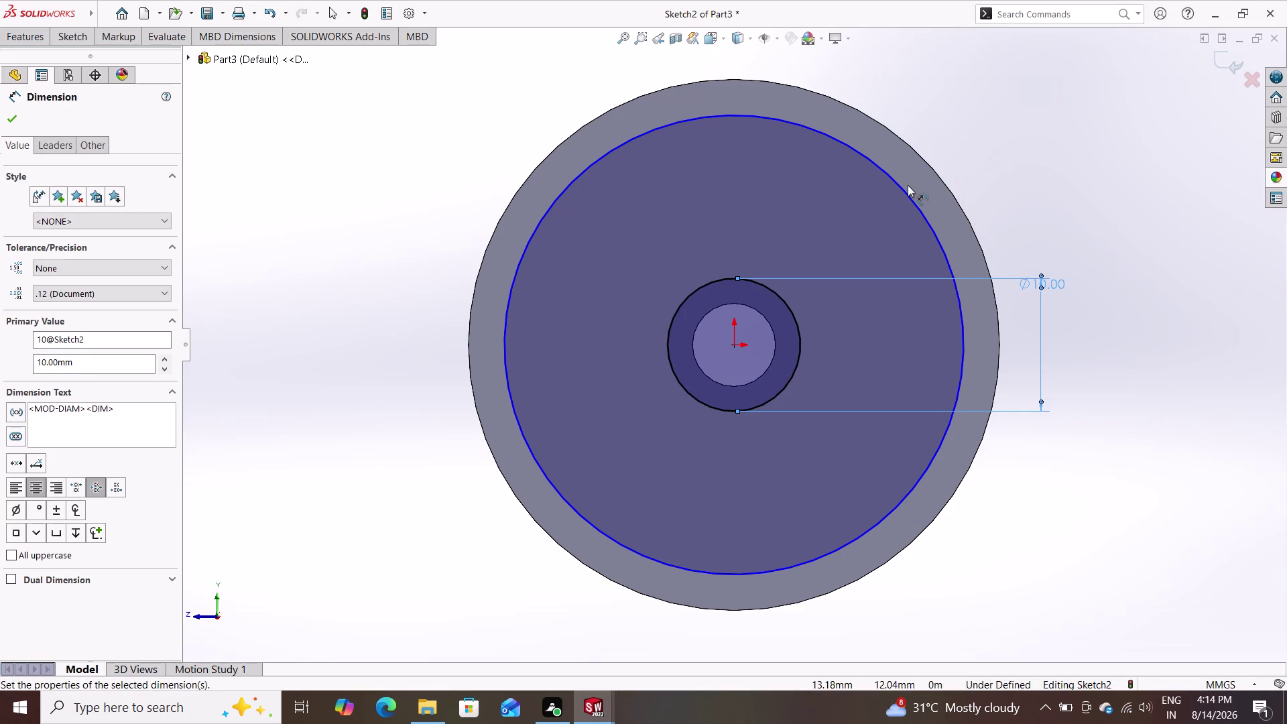
click(906, 189)
click(1022, 102)
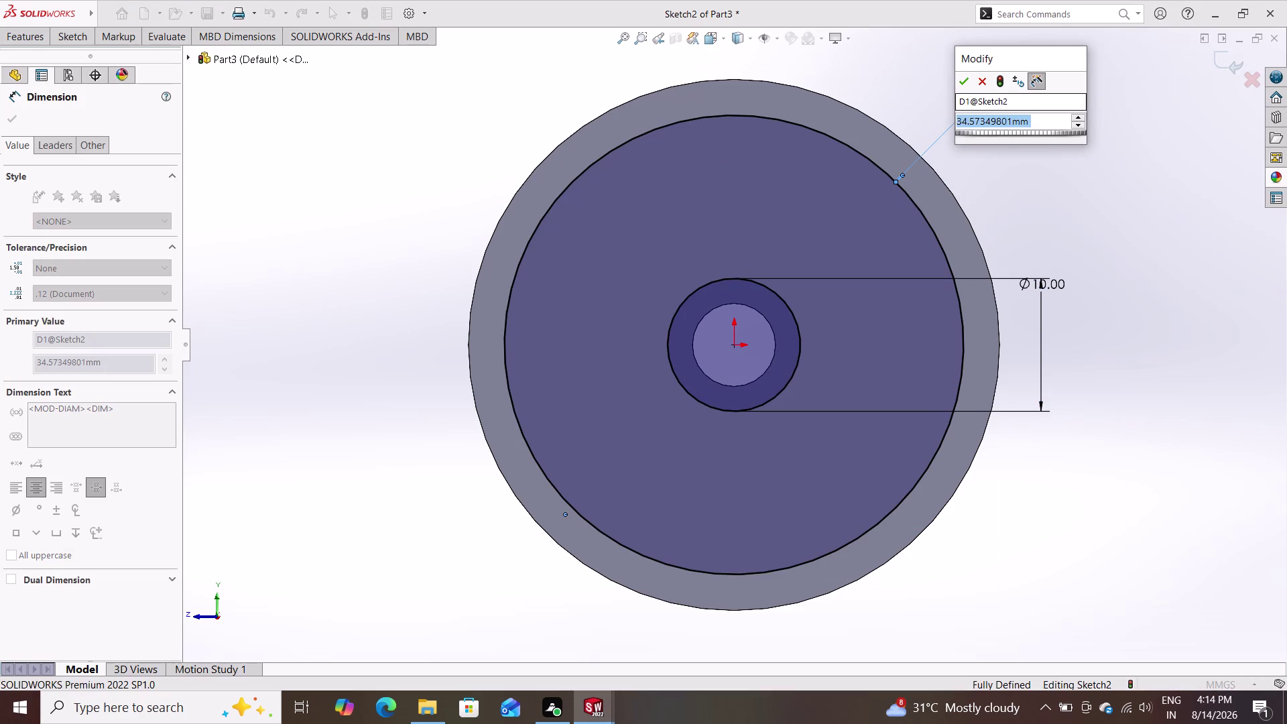
text(33)
key(Return)
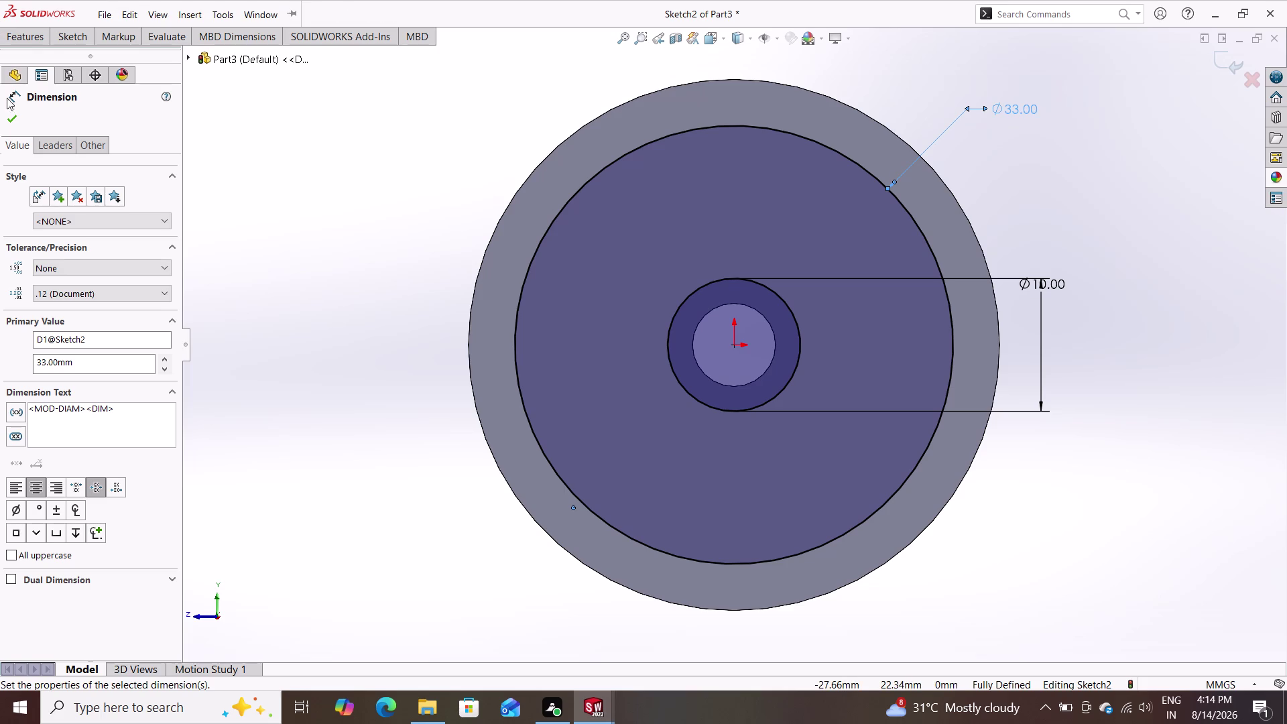
click(9, 119)
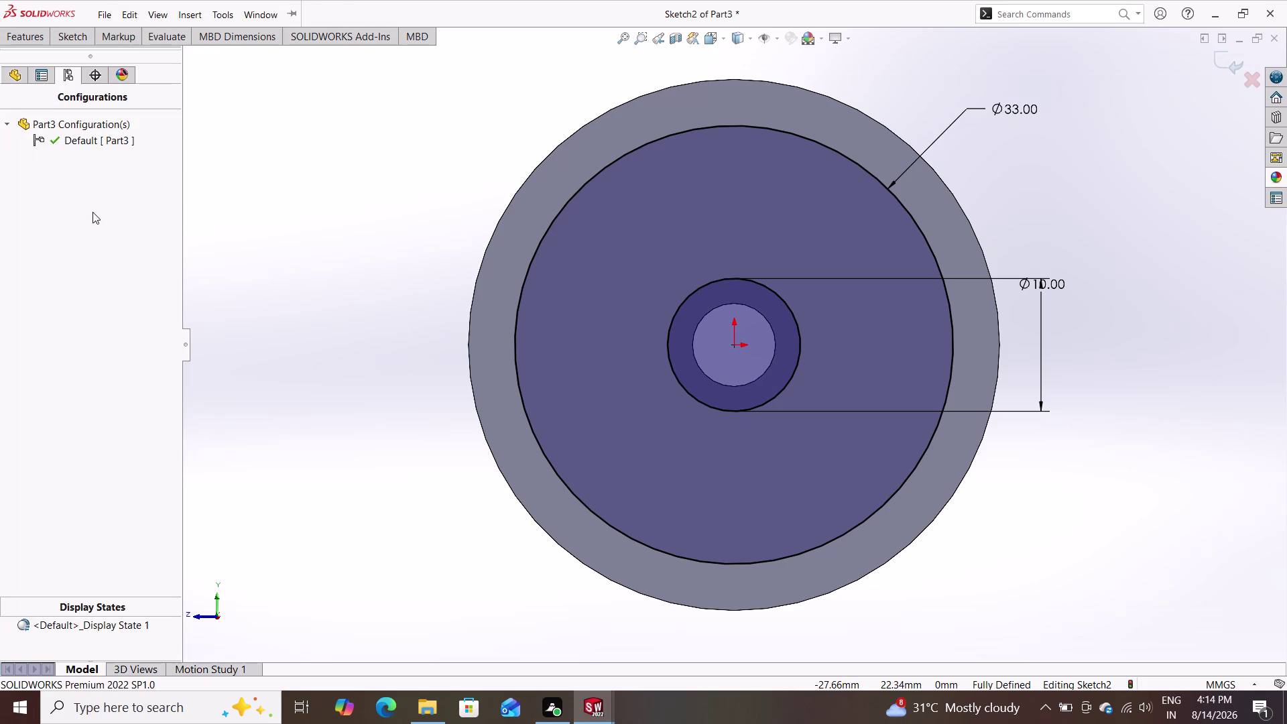
click(31, 40)
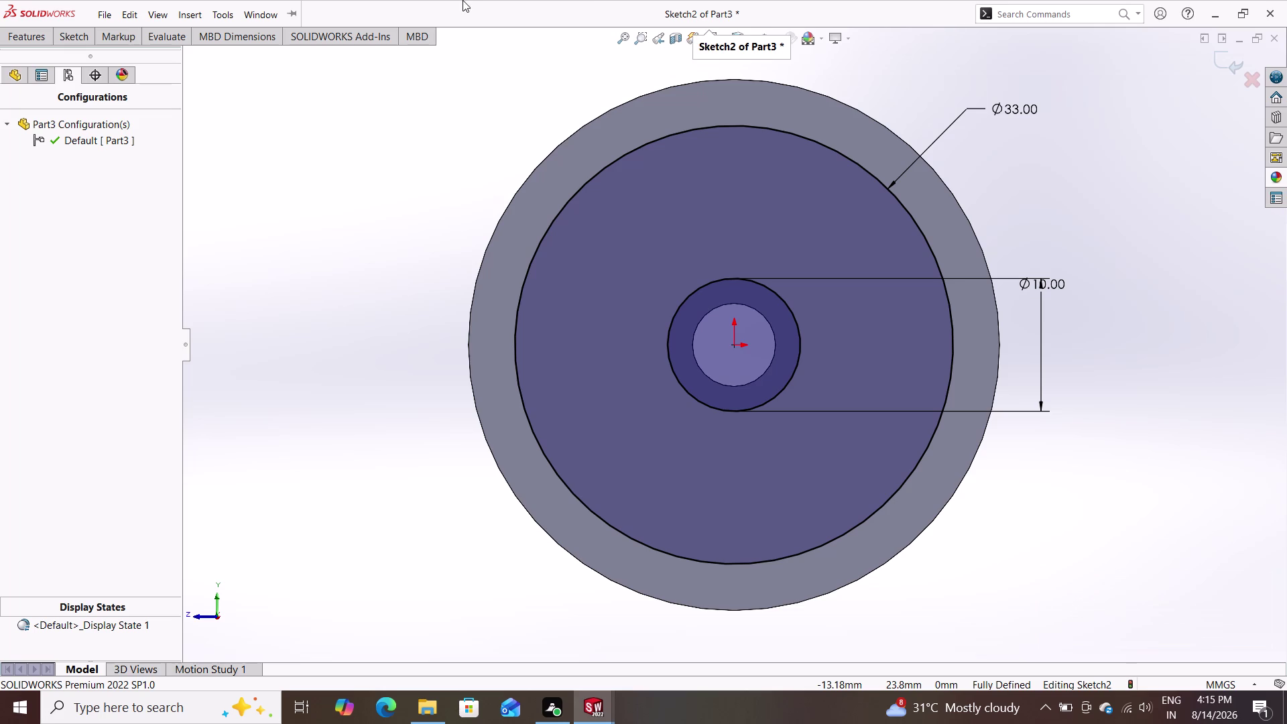
Start an Extruded Cut from the Features tab using the two-circle face sketch.
click(28, 33)
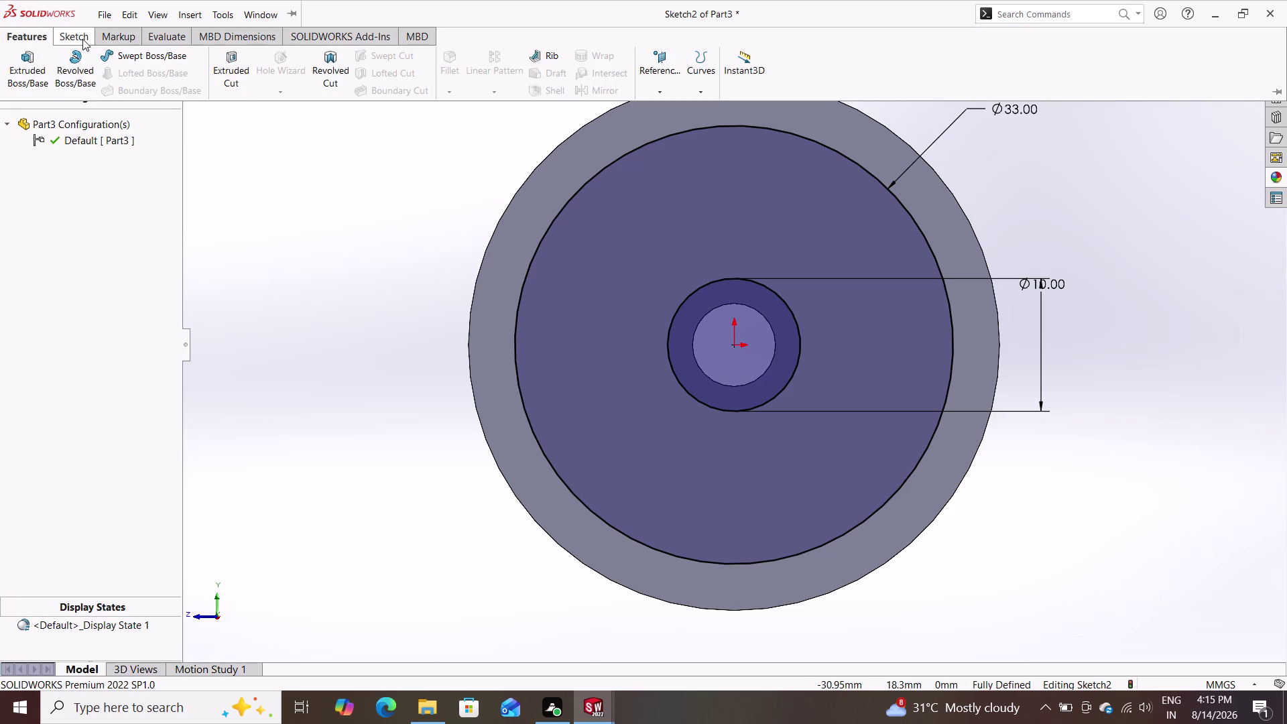
click(83, 39)
click(31, 35)
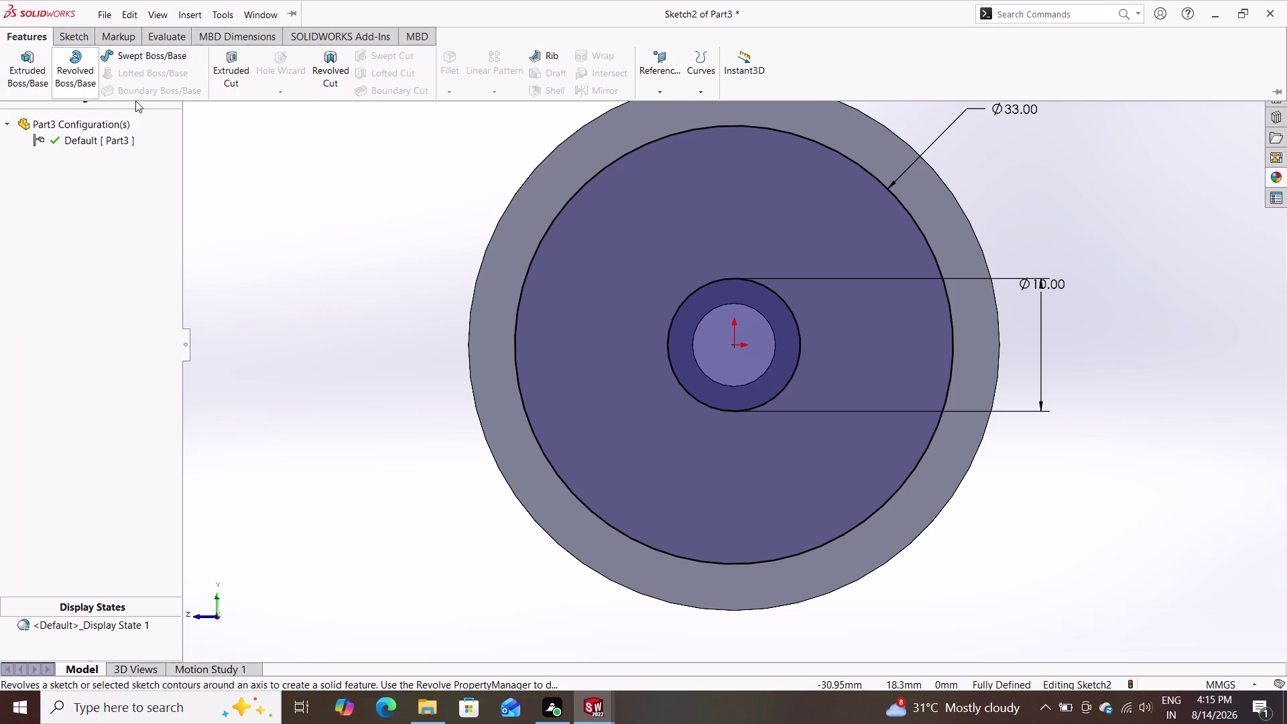
click(229, 72)
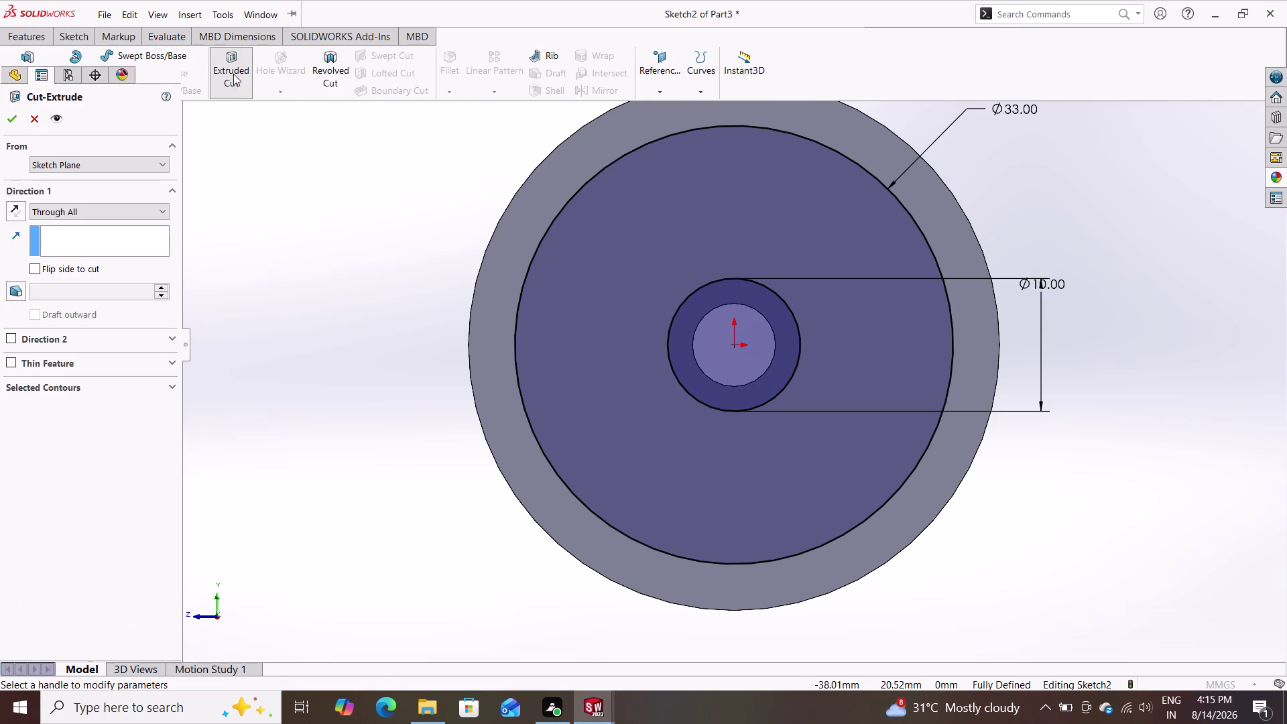
Change the cut's end condition to Blind at 5 mm depth and apply it.
scroll(down, 3)
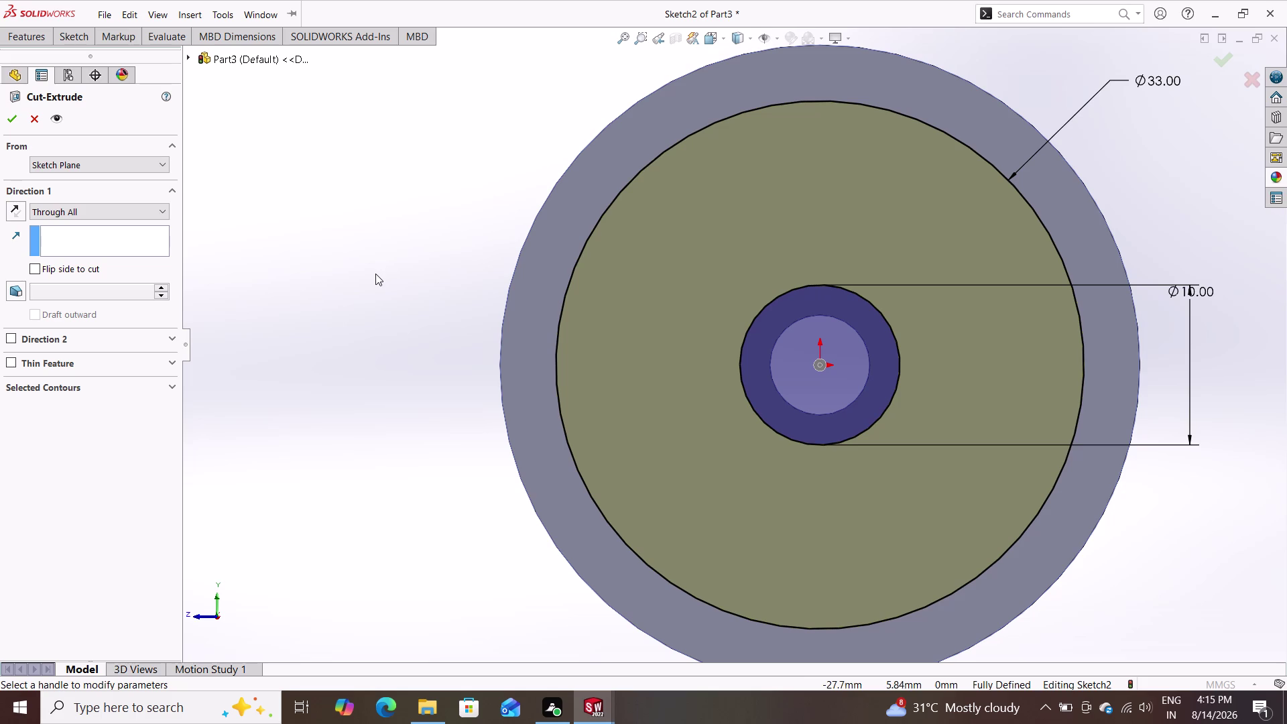
middle_drag(377, 271, 501, 296)
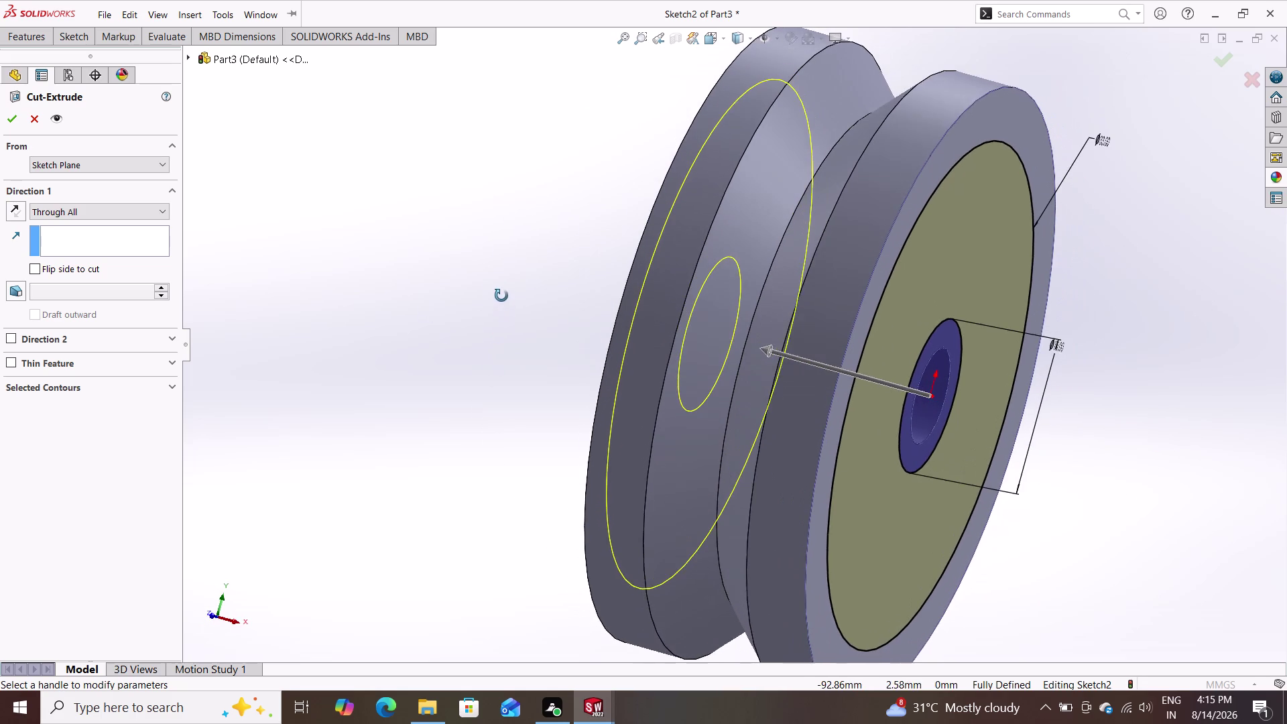
middle_drag(502, 296, 506, 296)
scroll(down, 3)
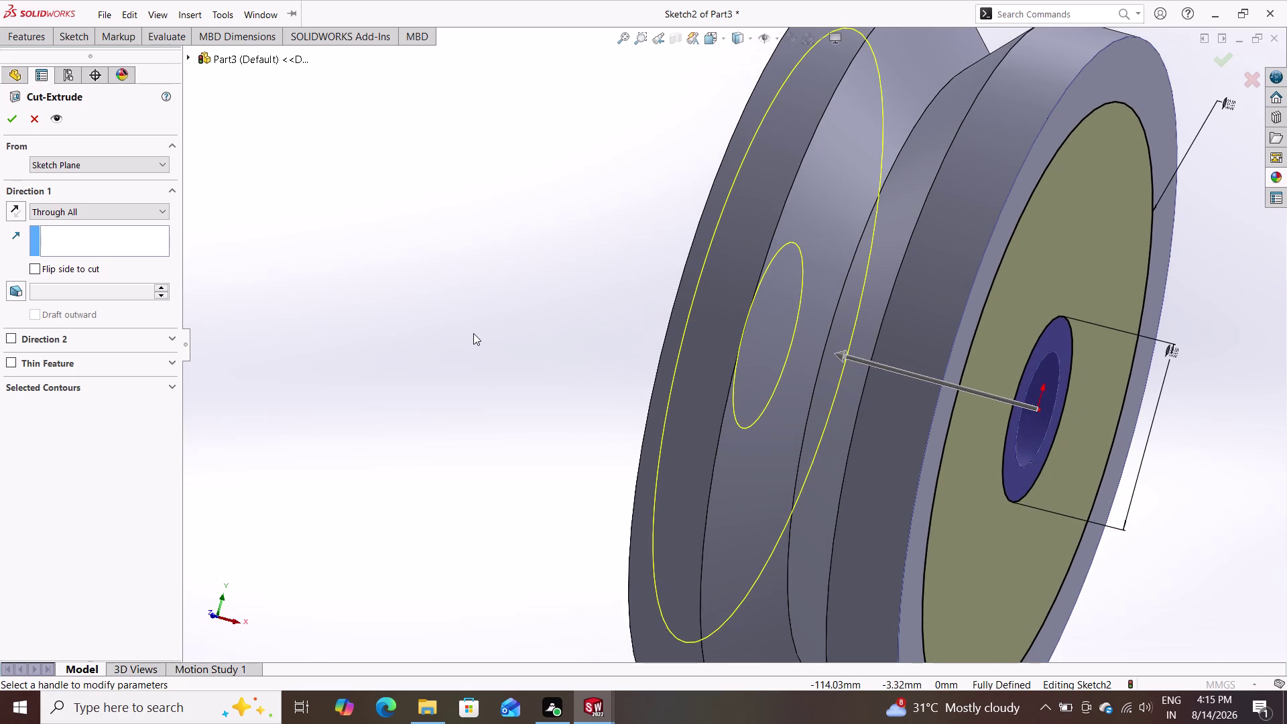
scroll(down, 3)
scroll(up, 3)
scroll(up, 3)
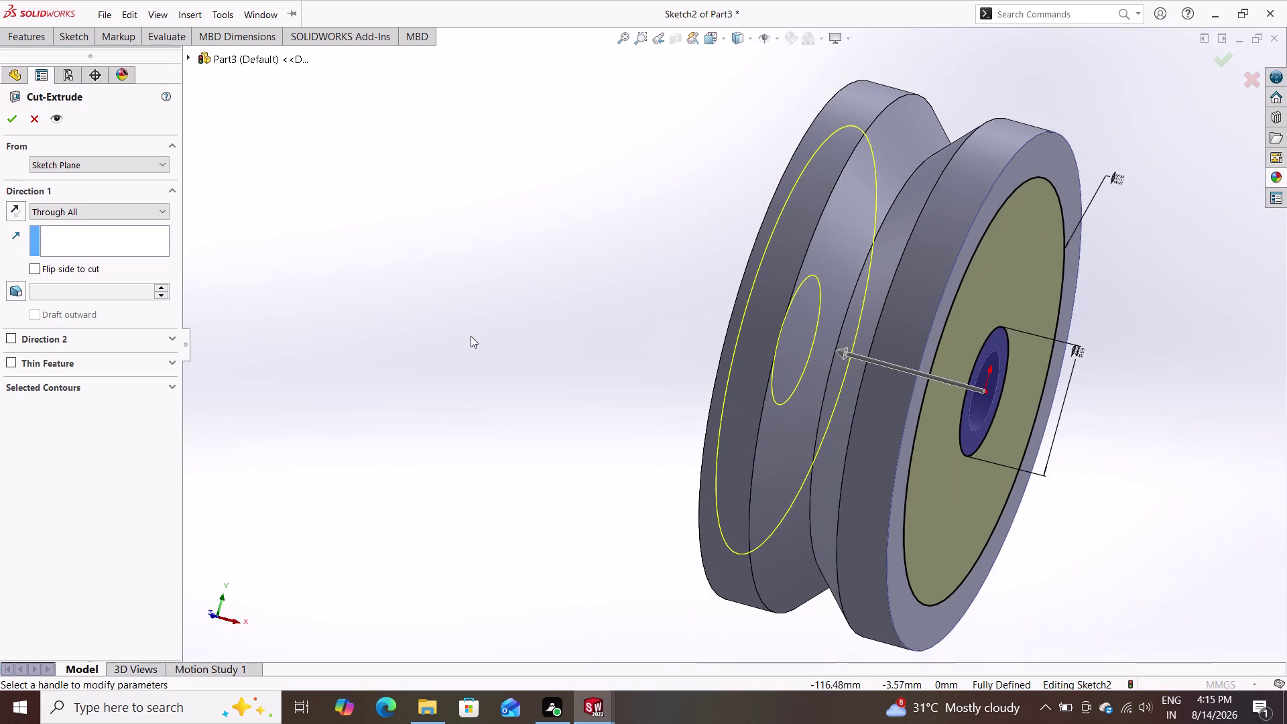
scroll(up, 3)
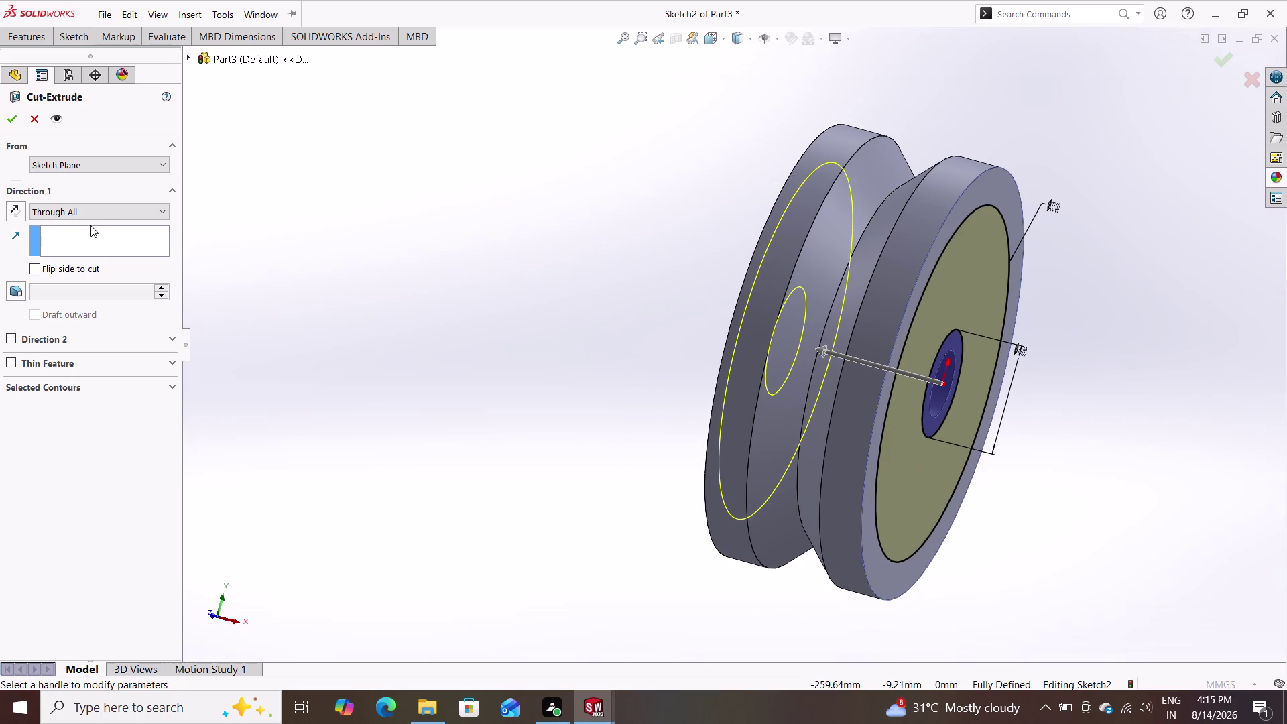
click(104, 205)
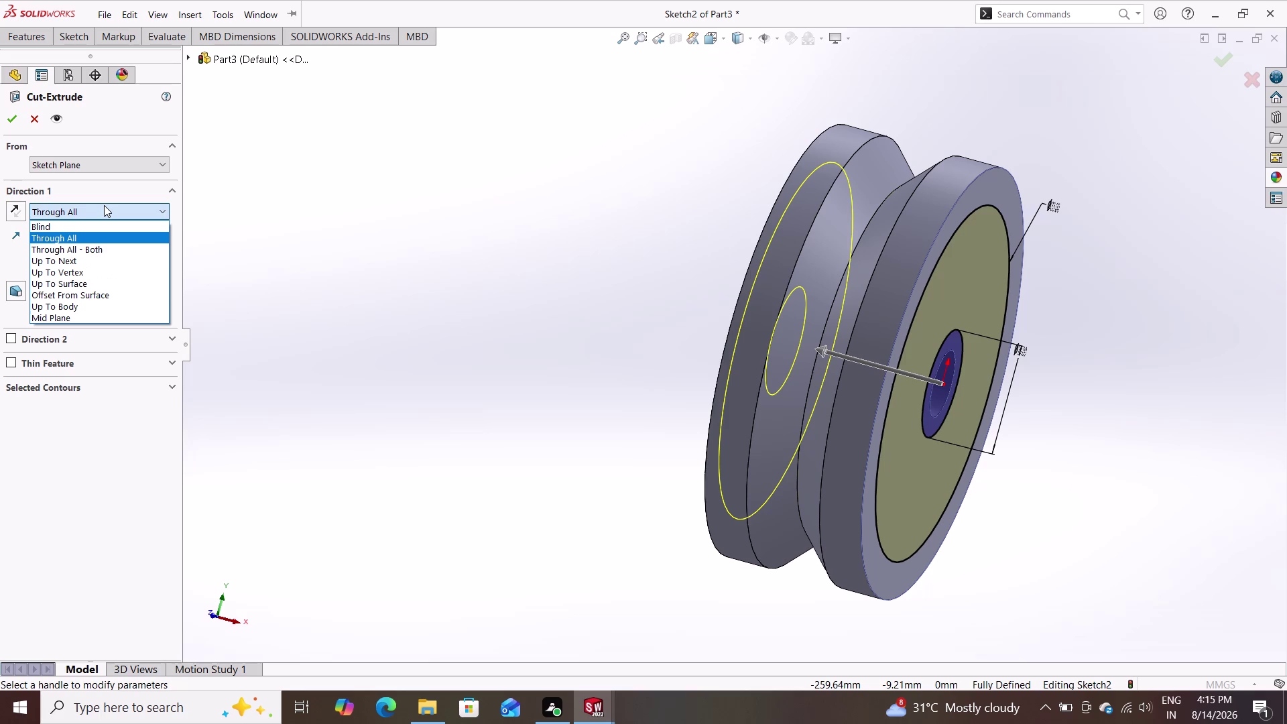
click(75, 227)
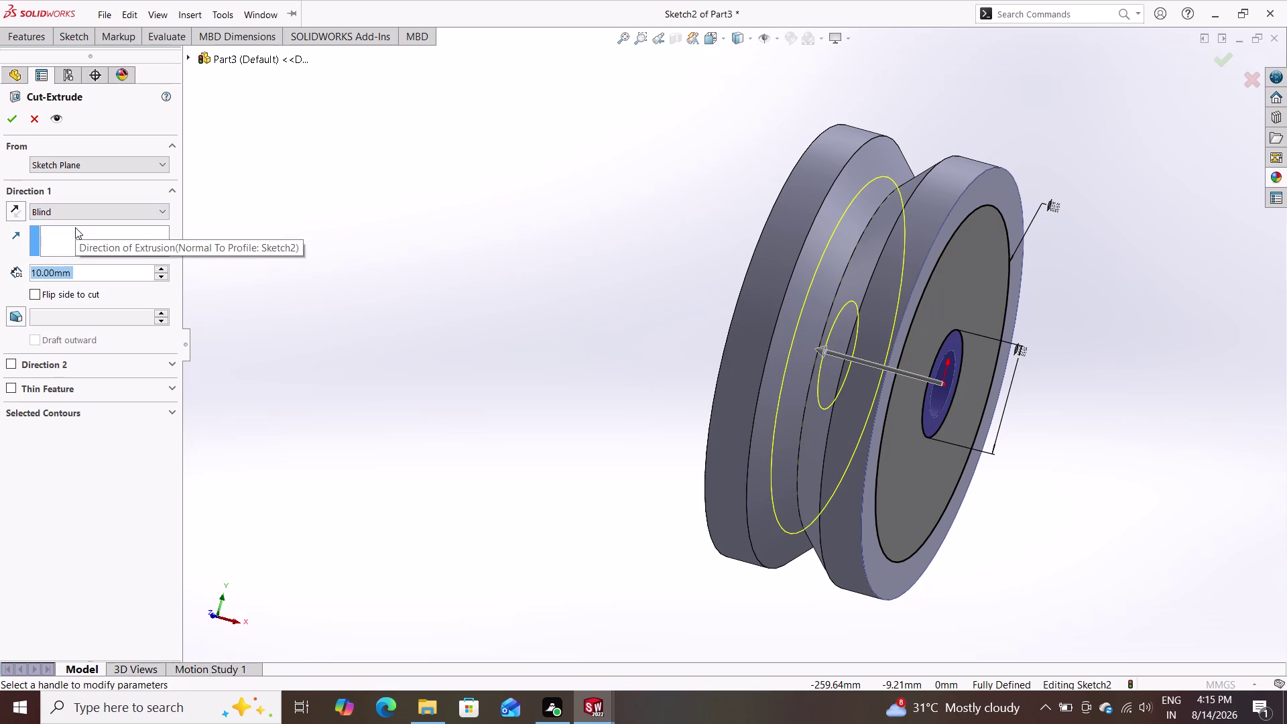
key(5)
key(Return)
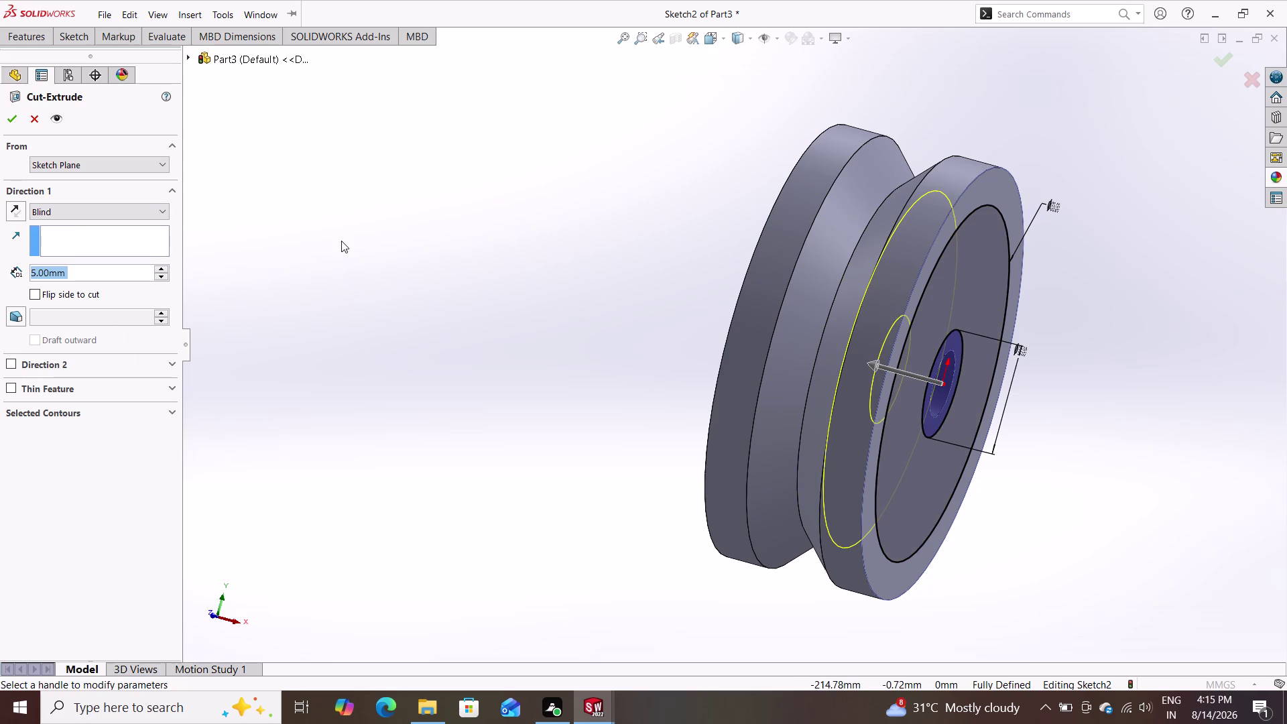
click(5, 114)
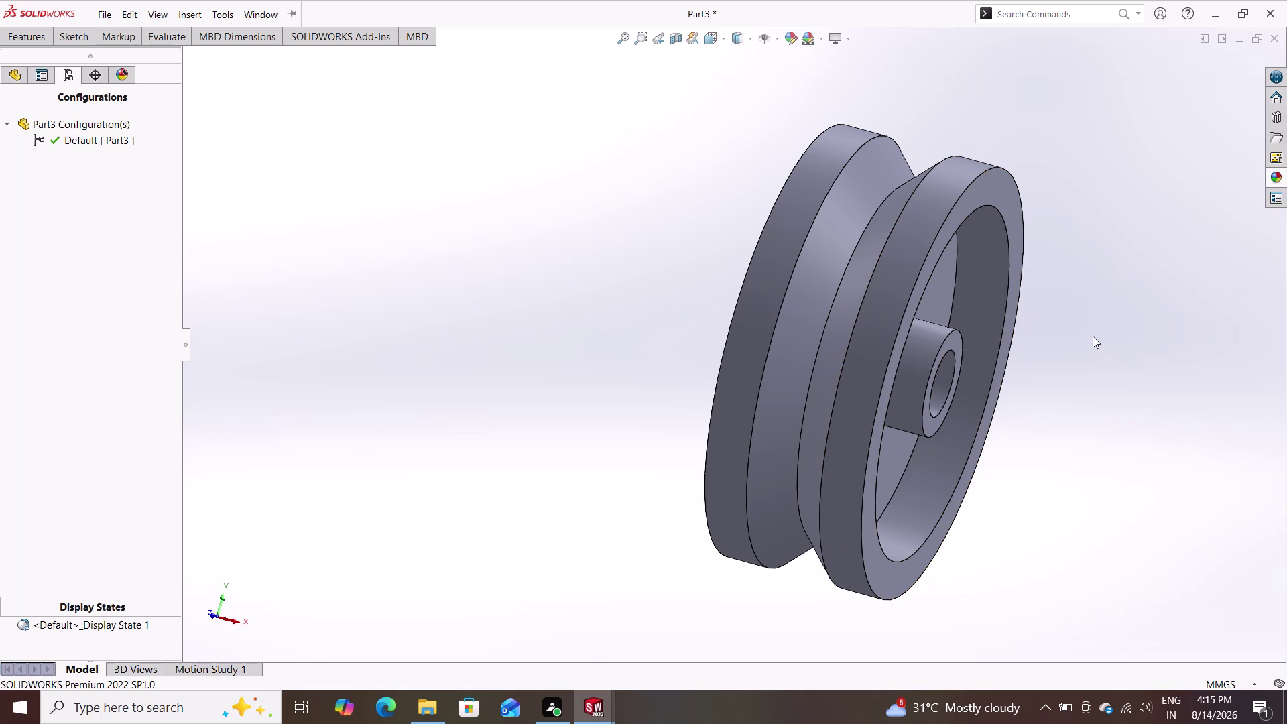
click(28, 32)
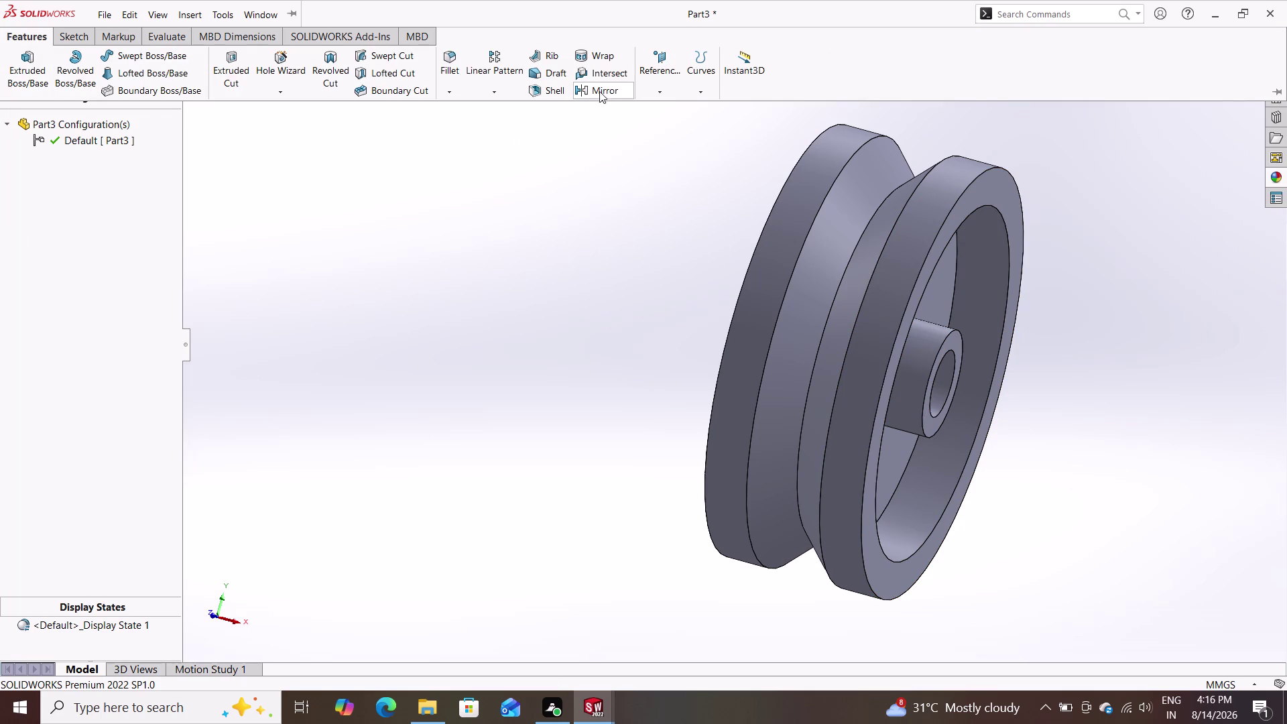
Start the Mirror command for the pocket cut and expand the part's feature tree.
triple_click(601, 87)
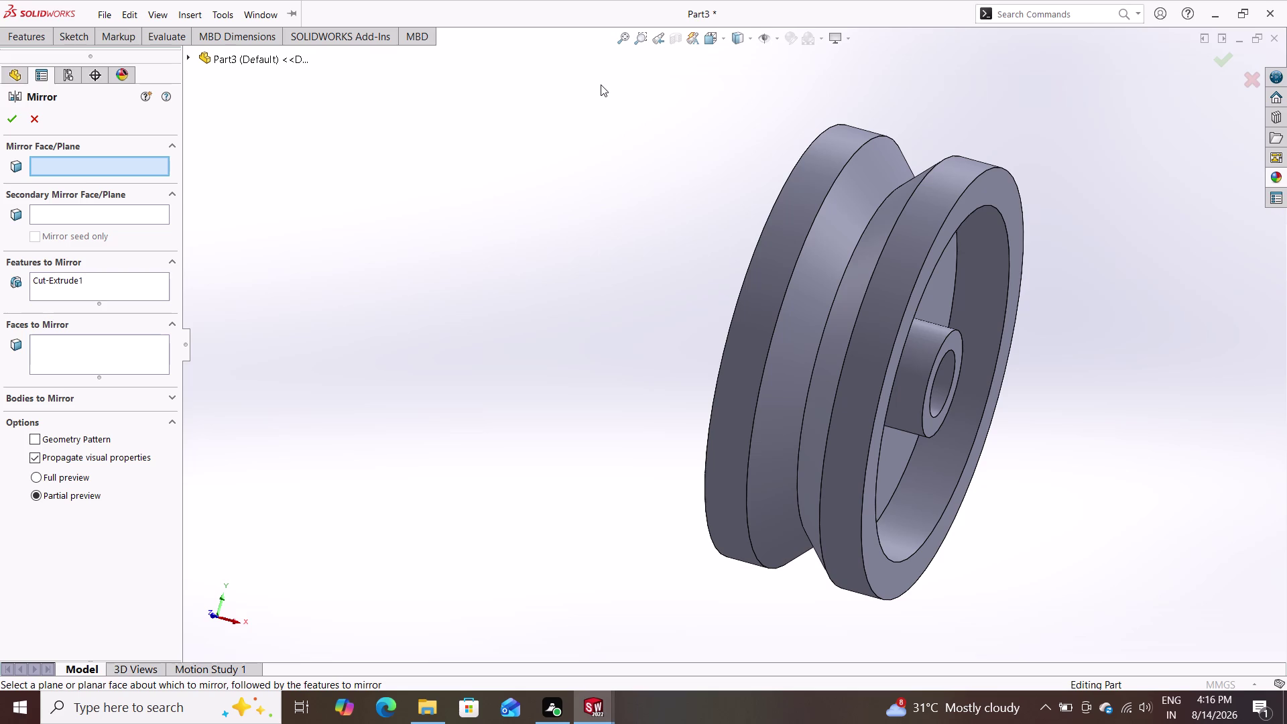
key(Escape)
key(Escape)
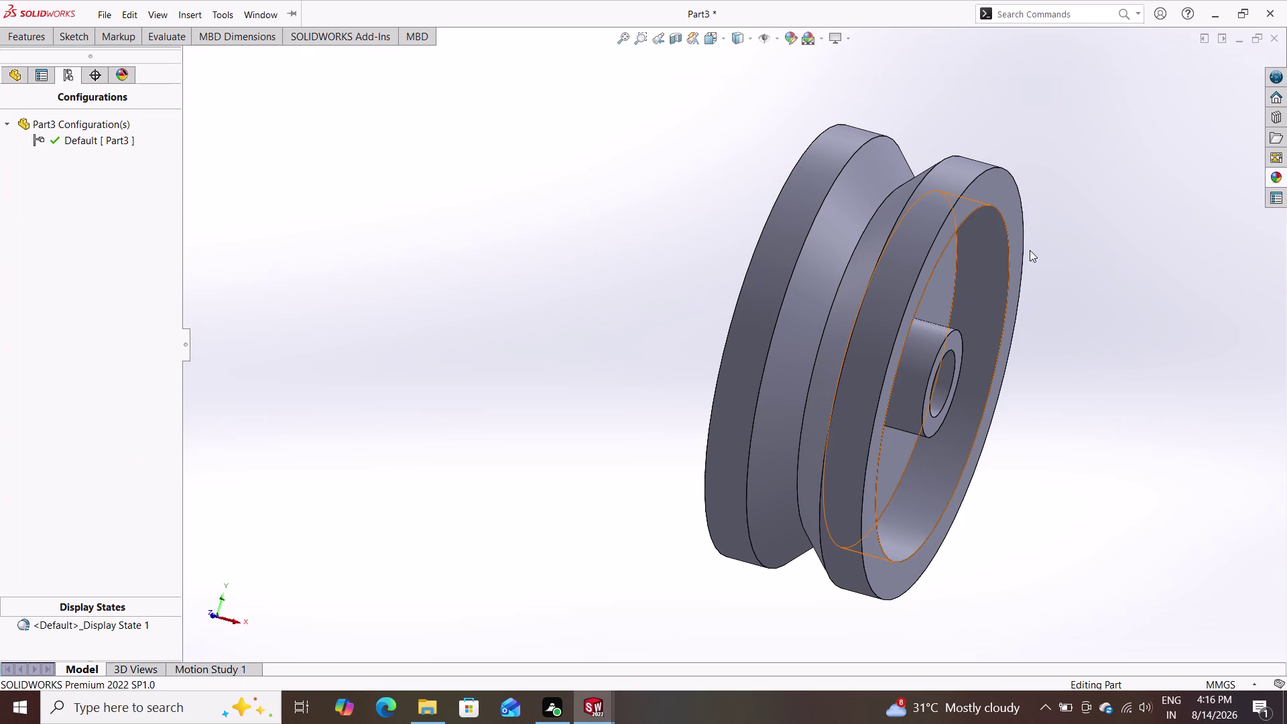
click(1005, 242)
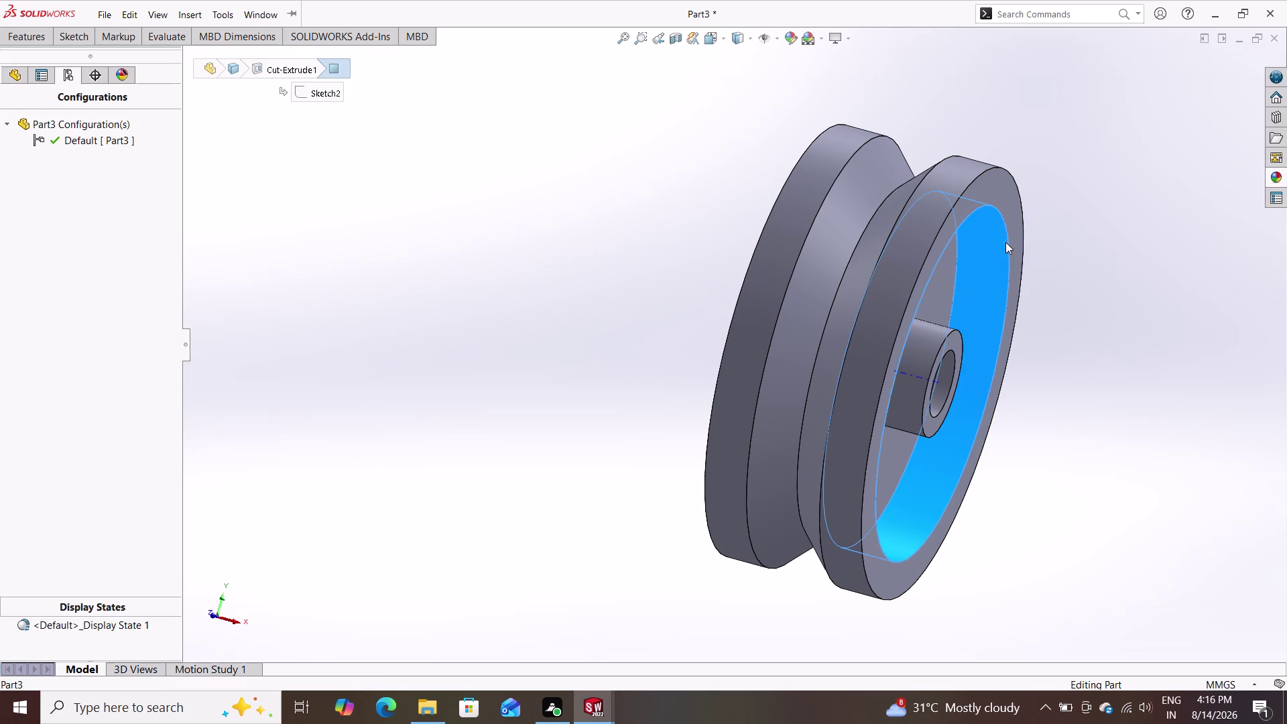
double_click(34, 42)
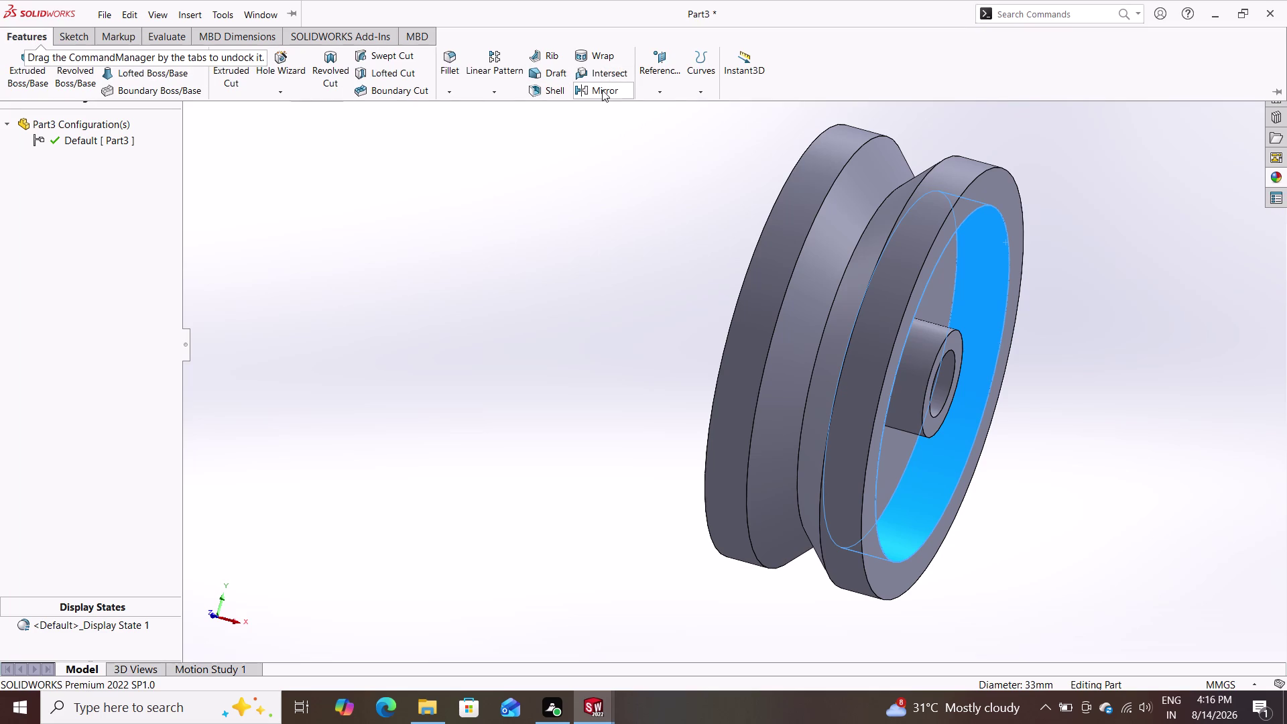
click(602, 89)
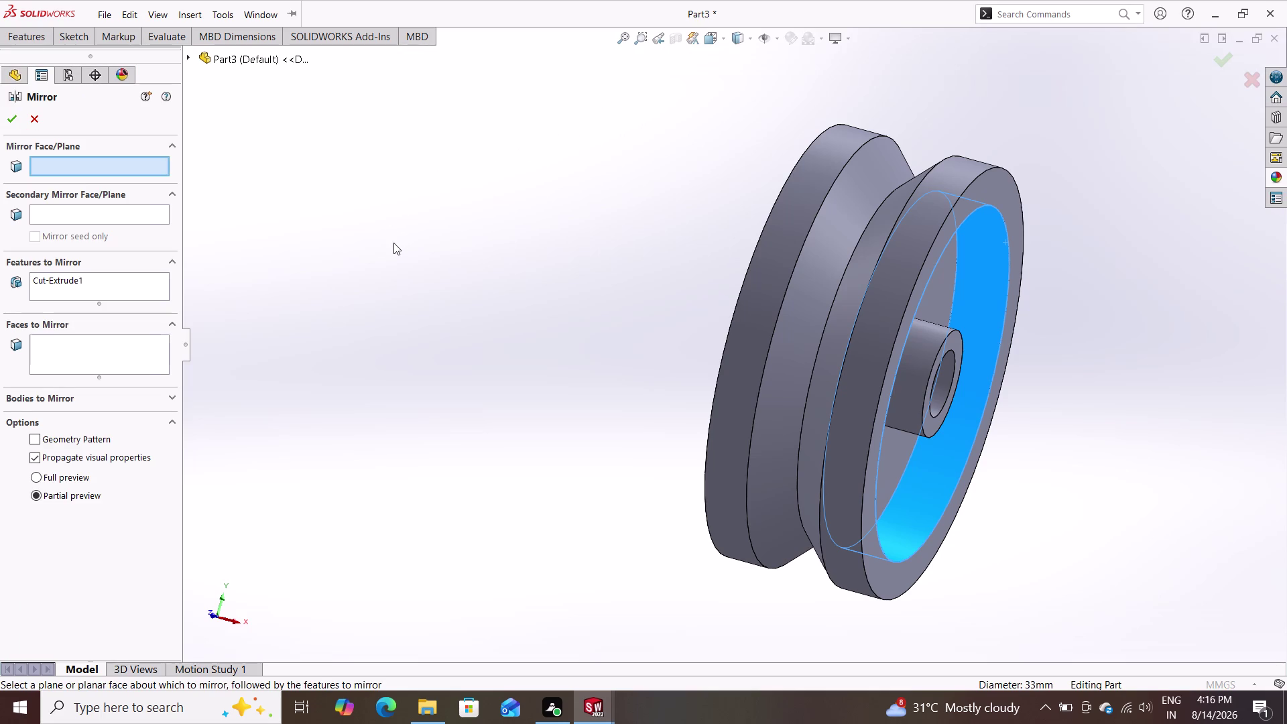
double_click(191, 56)
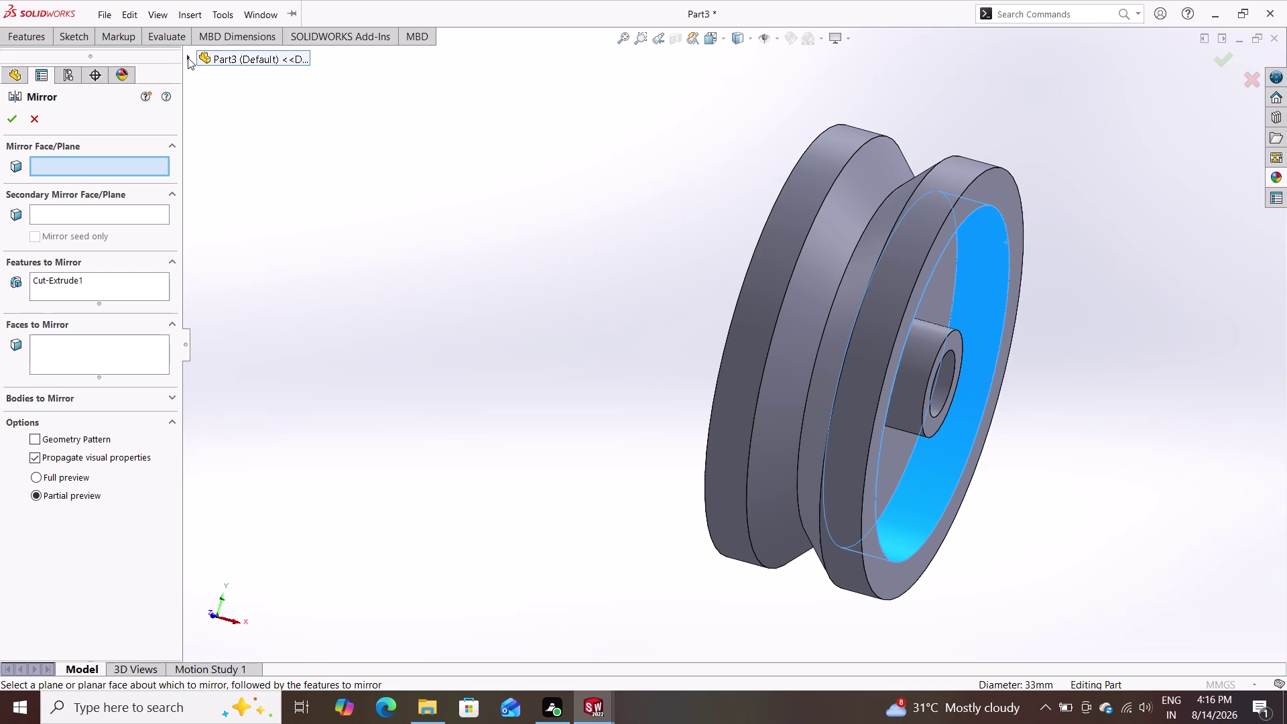
double_click(187, 57)
click(193, 58)
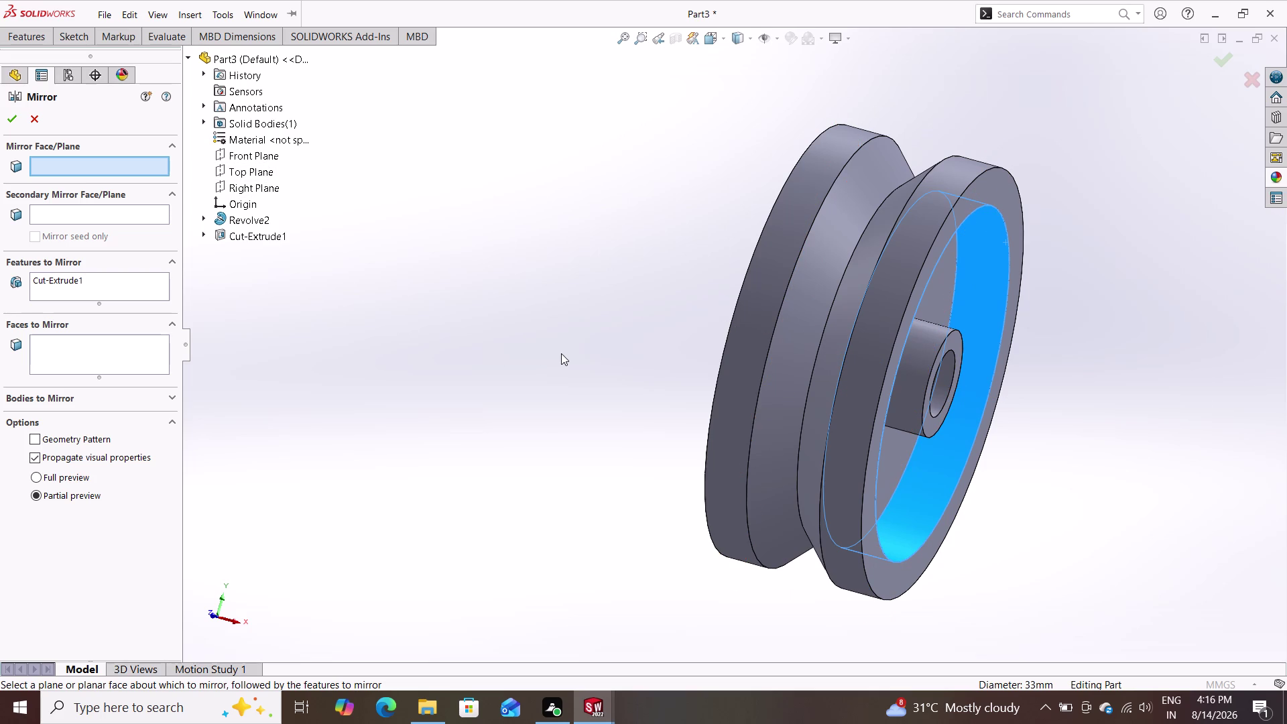
Mirror Cut-Extrude1 about the Right Plane and confirm.
middle_drag(561, 353, 502, 352)
middle_click(501, 353)
middle_drag(606, 351, 563, 348)
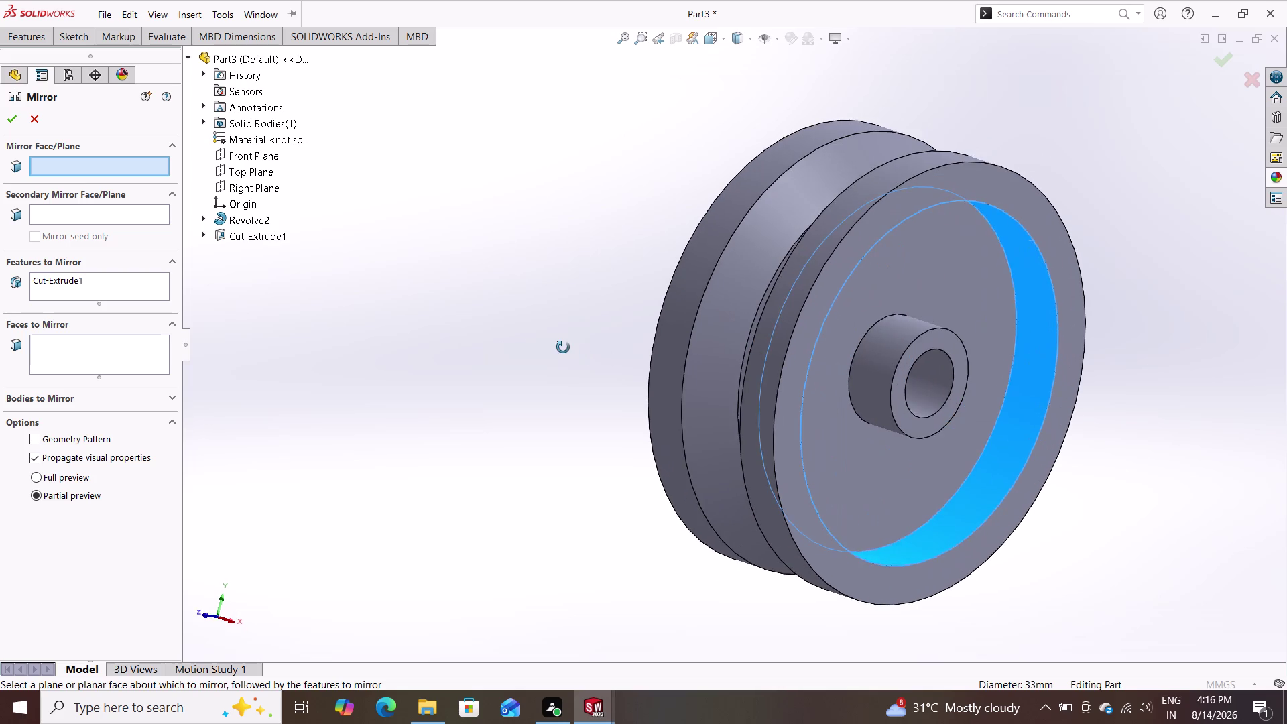
middle_drag(563, 347, 568, 392)
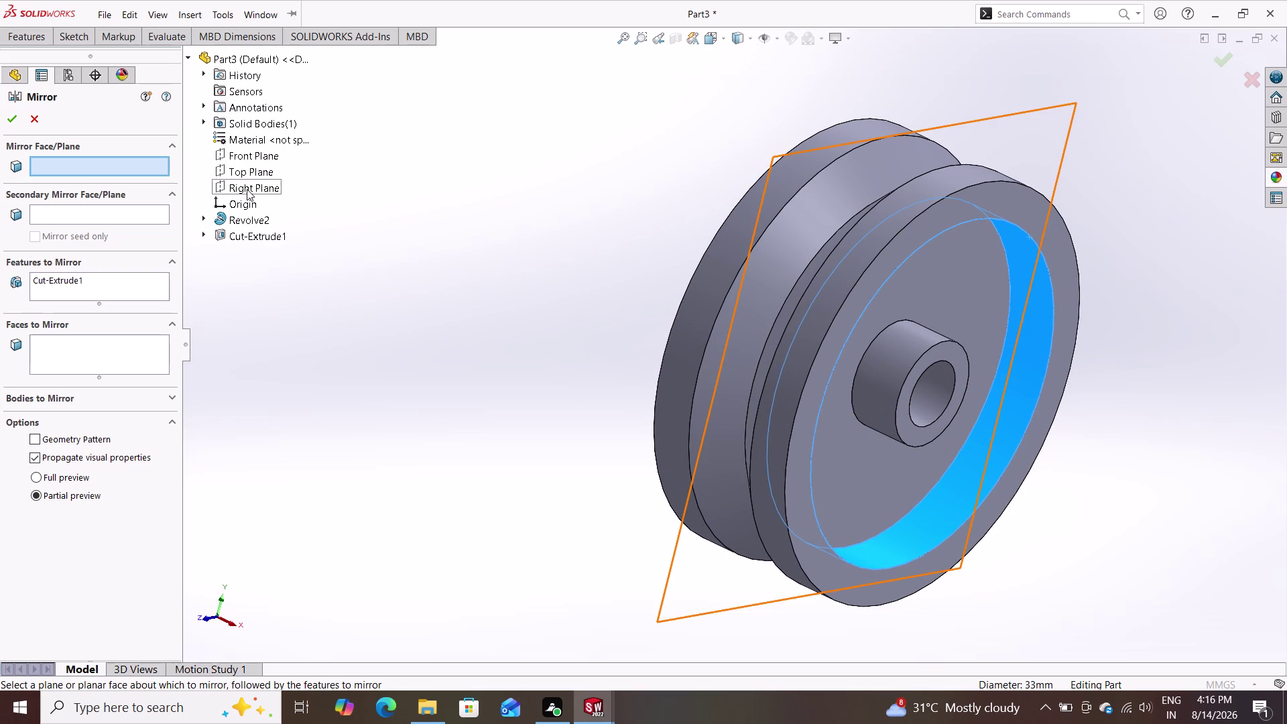
click(247, 189)
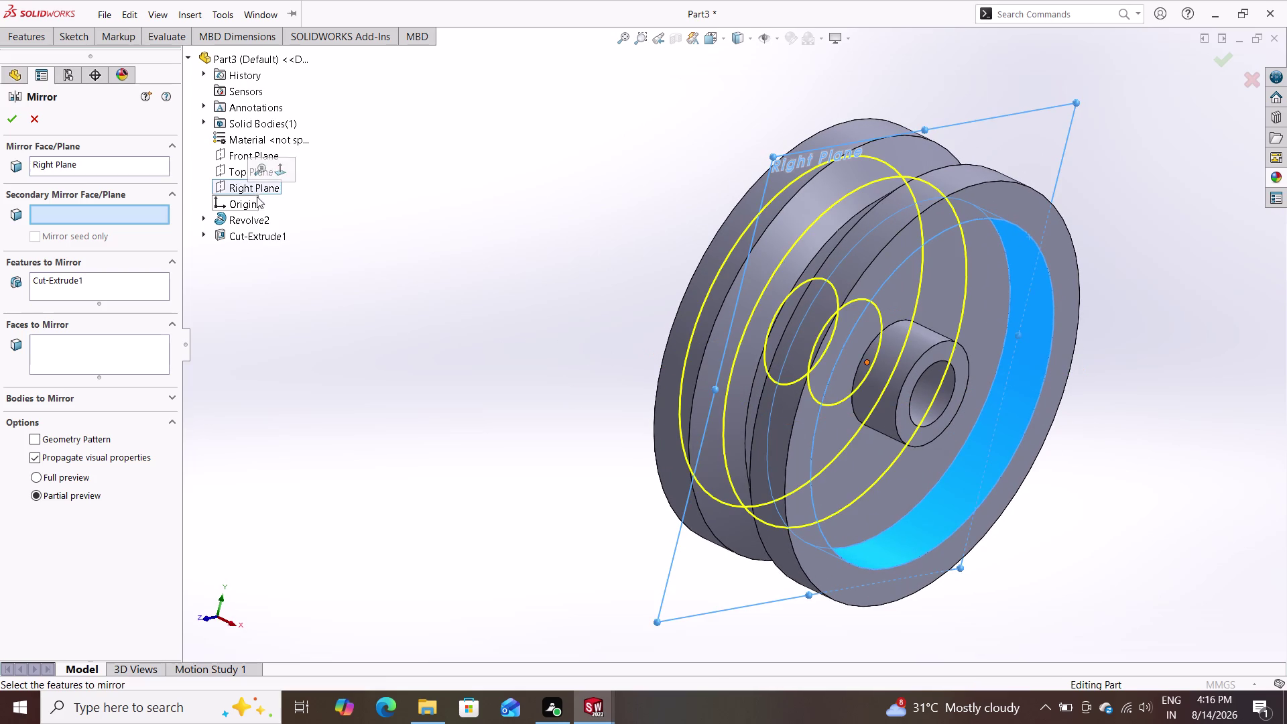
click(11, 125)
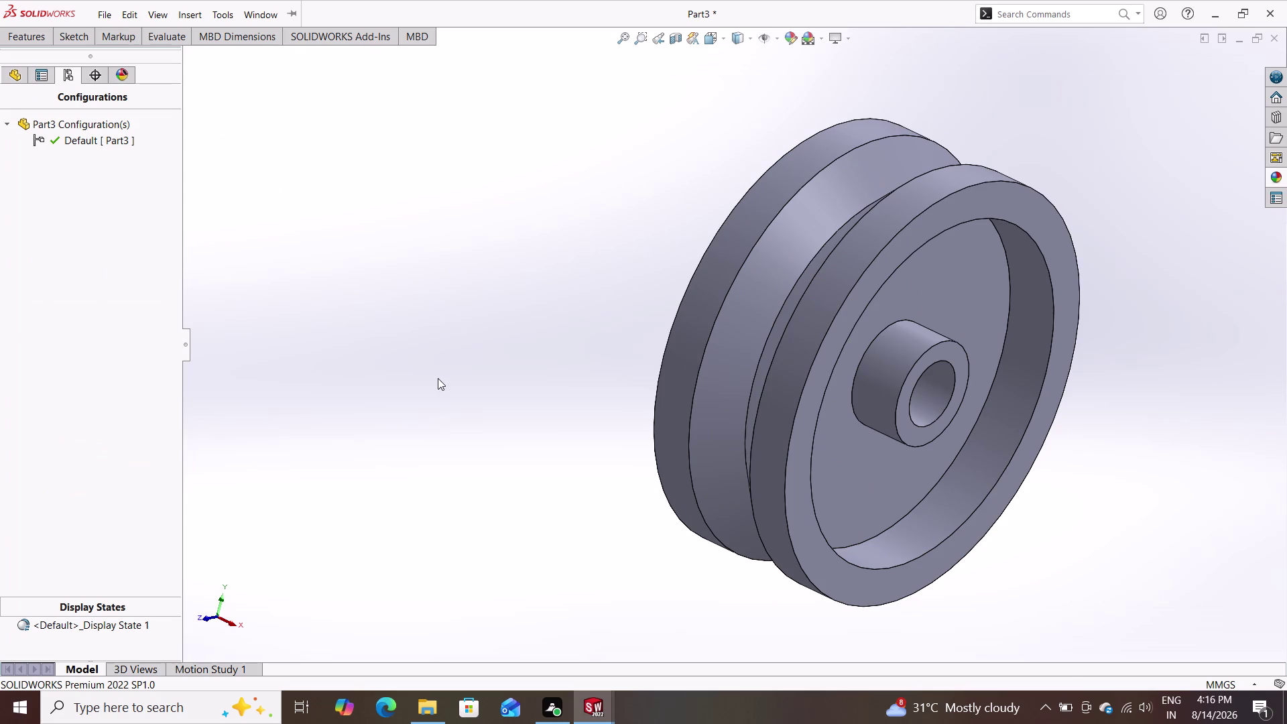
middle_drag(439, 377, 561, 443)
middle_drag(636, 369, 769, 435)
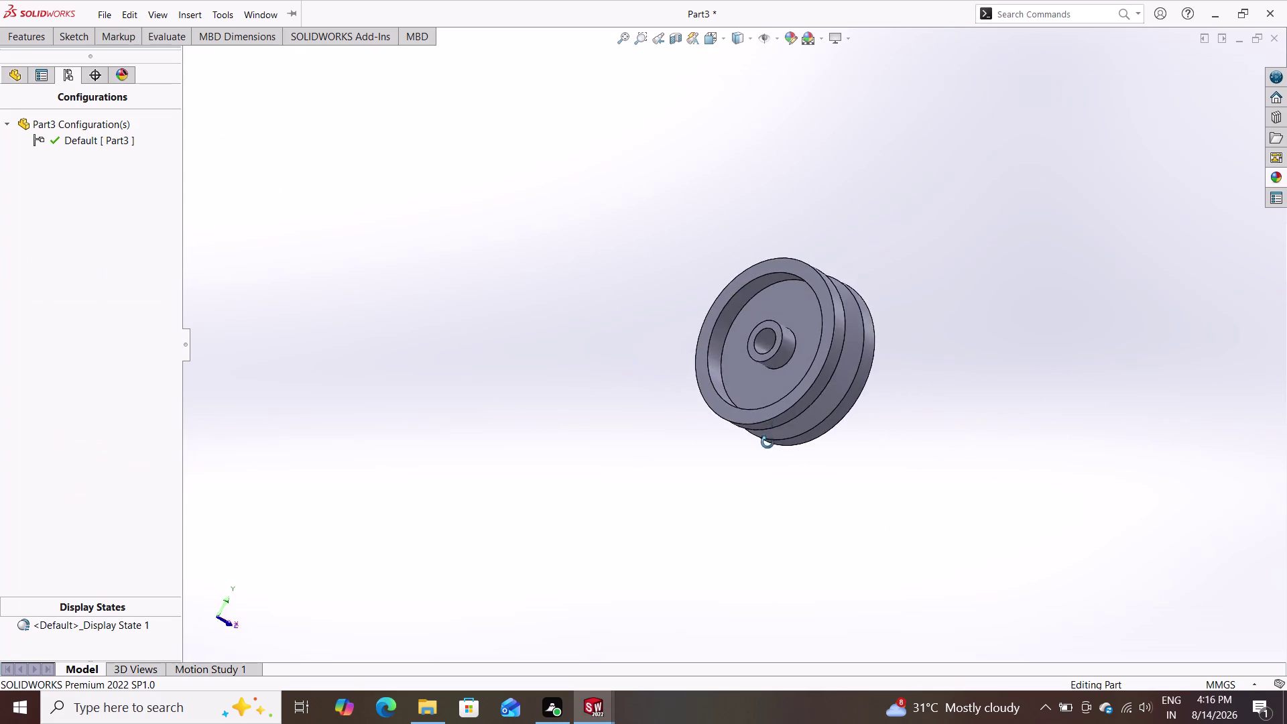
middle_drag(768, 436, 676, 486)
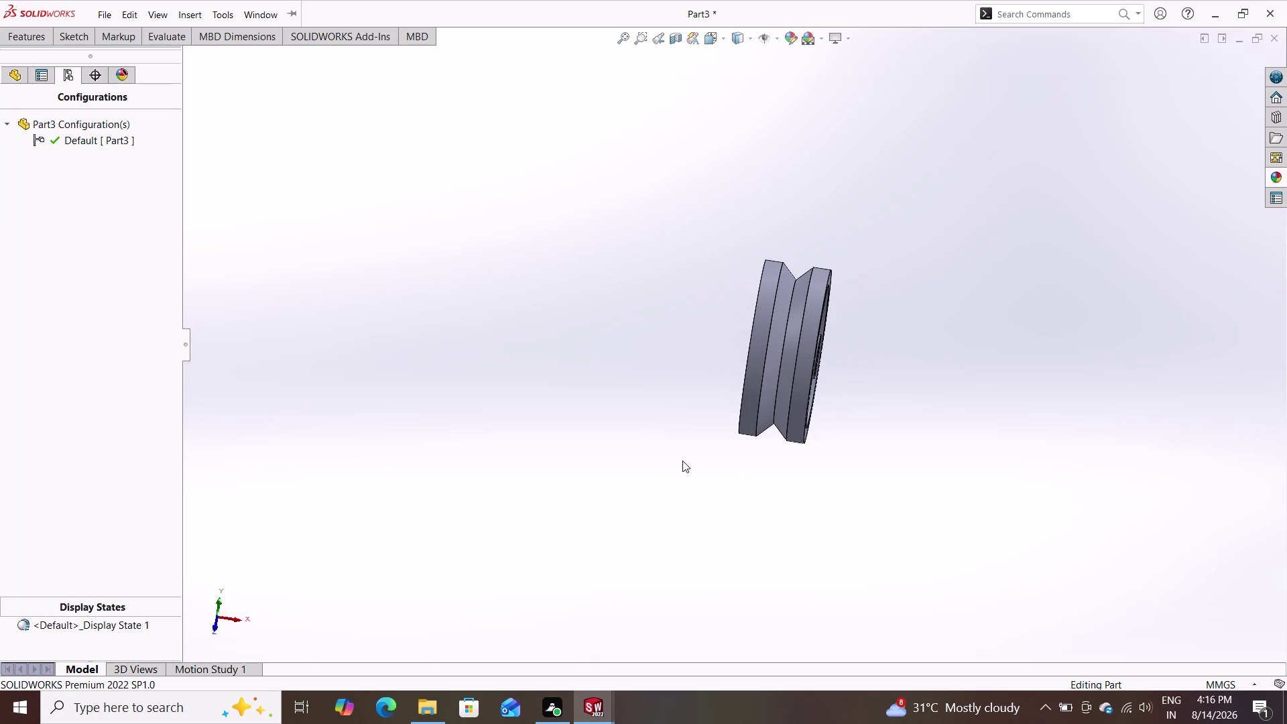
scroll(up, 3)
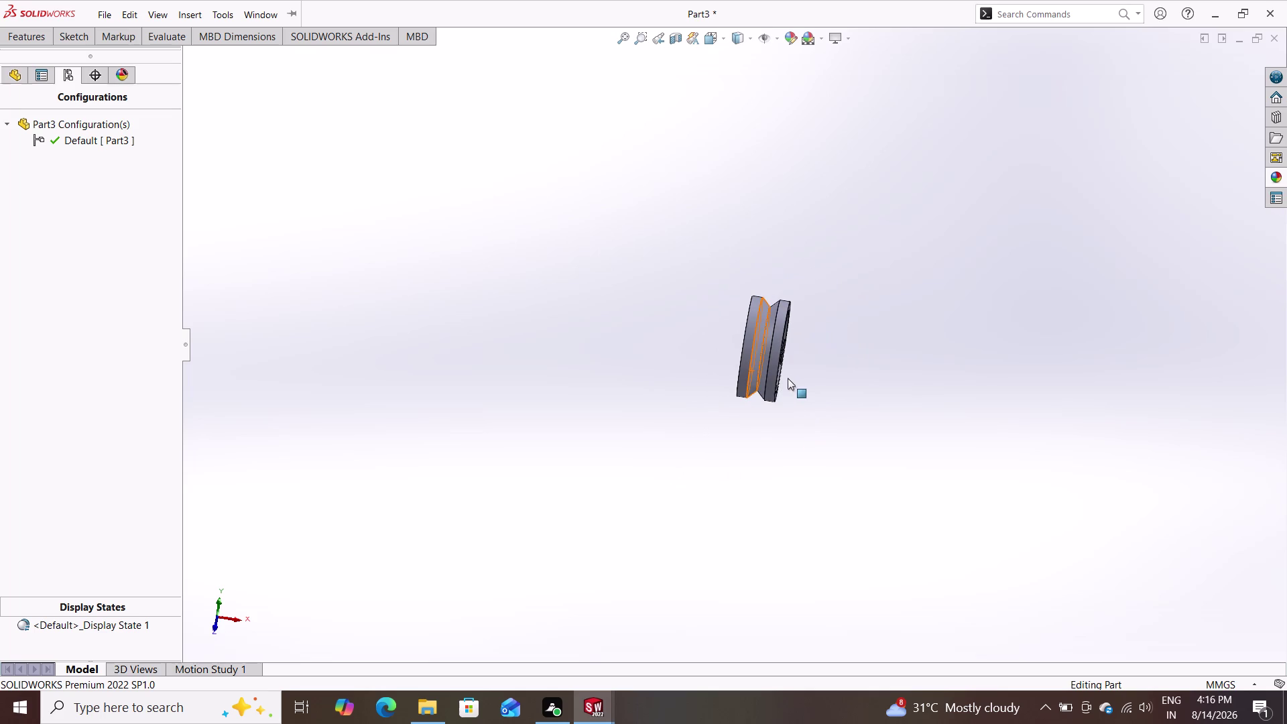
scroll(down, 3)
scroll(down, 3)
middle_drag(795, 344, 755, 376)
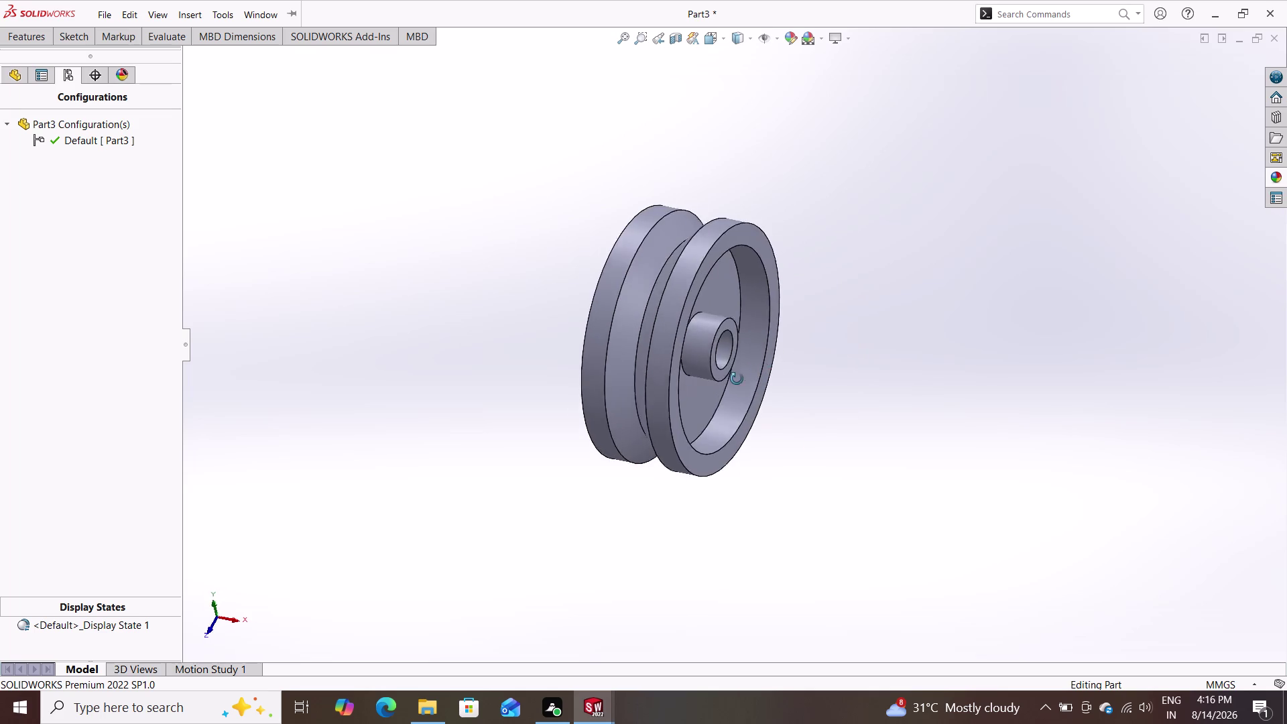
middle_drag(754, 376, 742, 362)
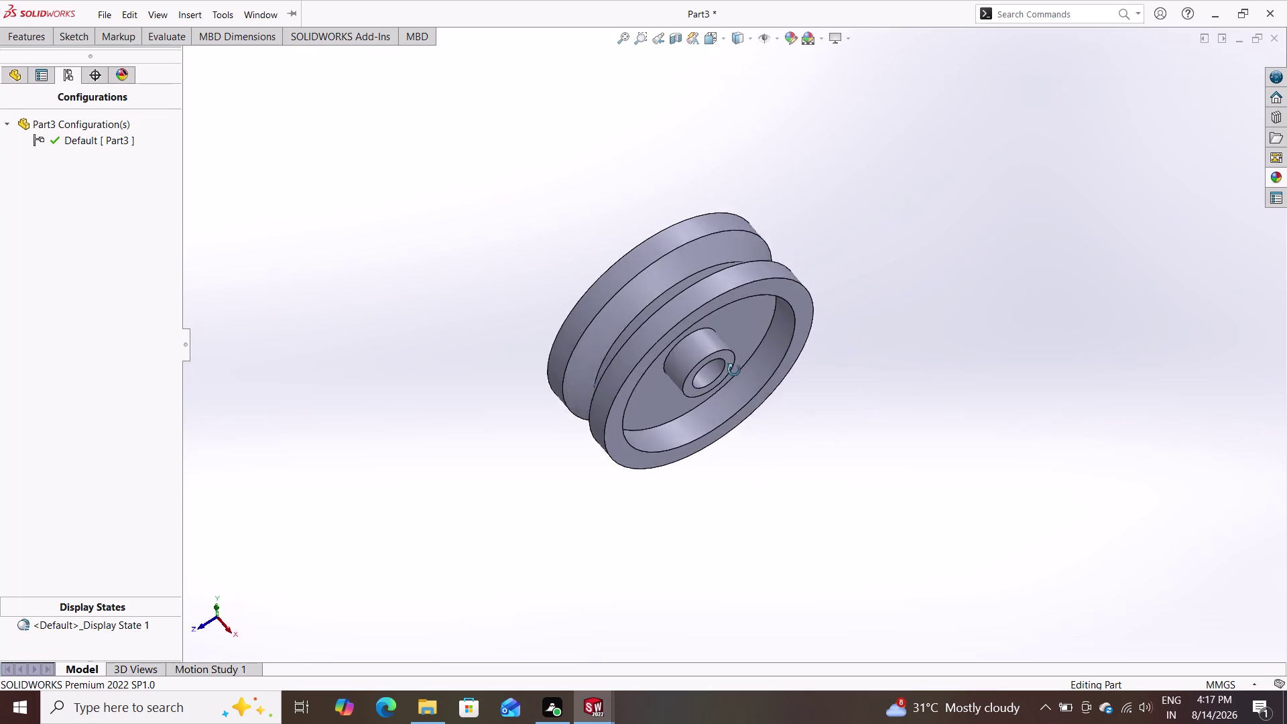
middle_drag(743, 363, 834, 459)
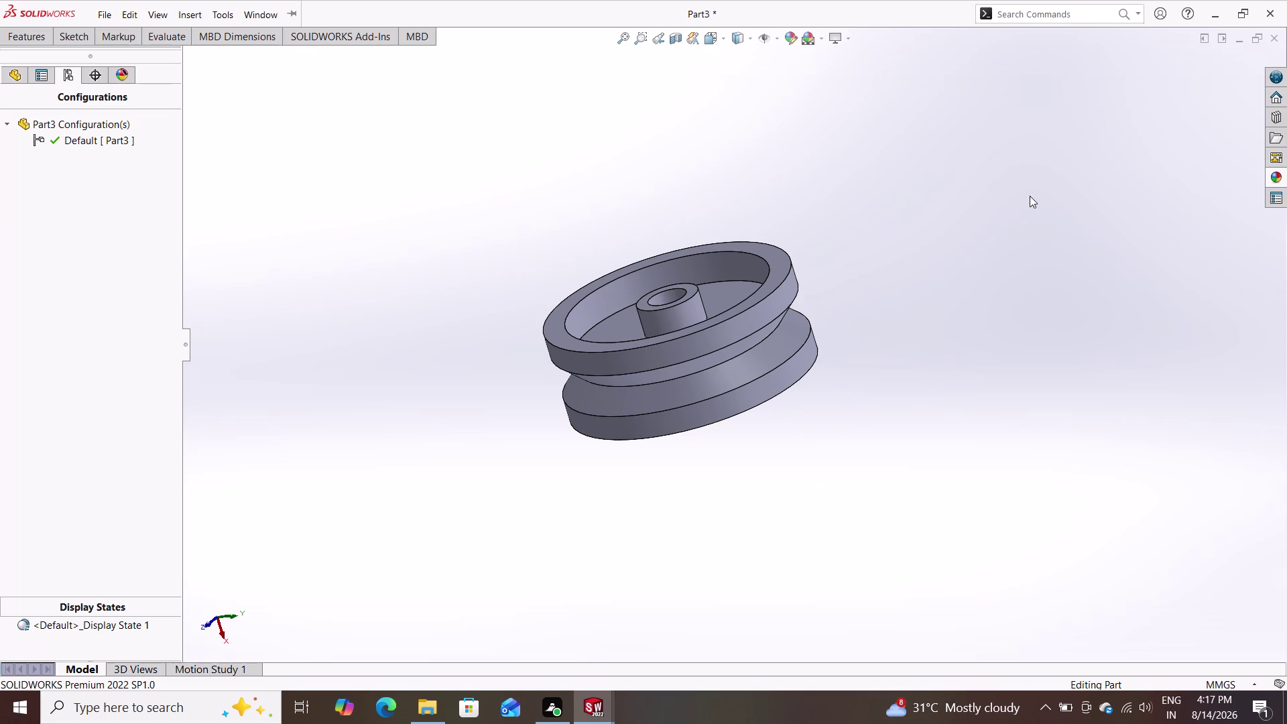
click(1277, 169)
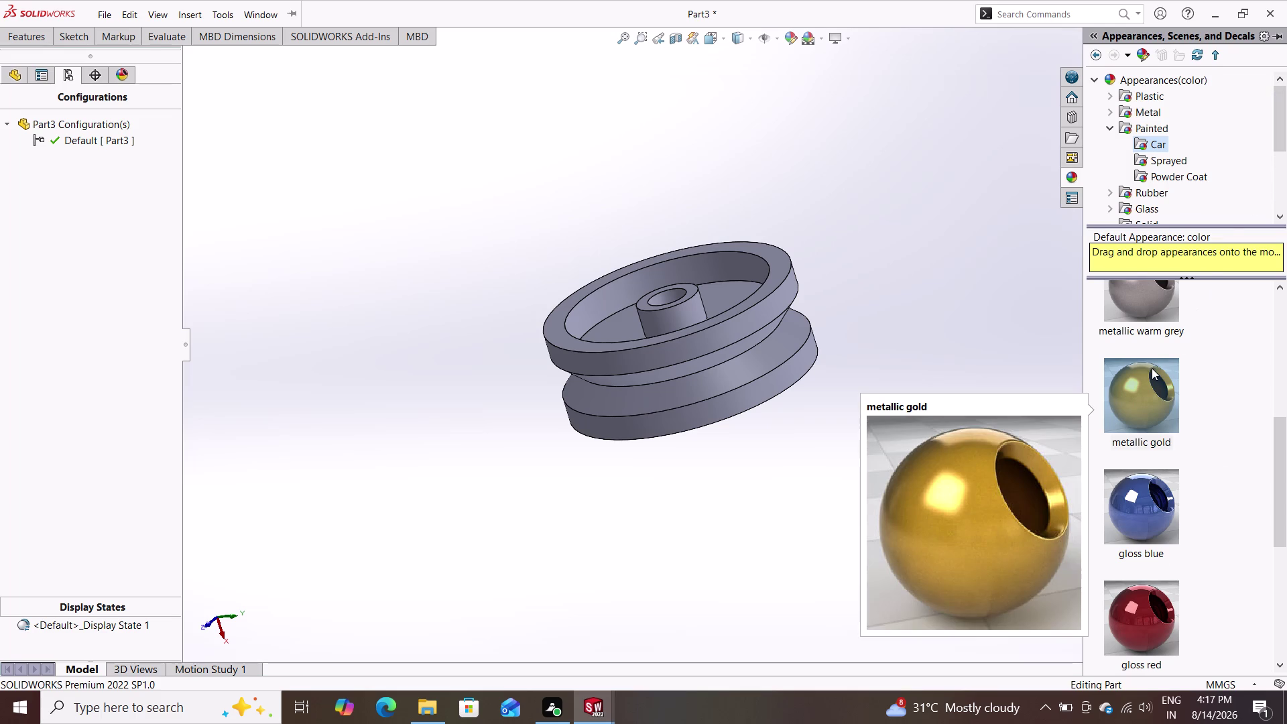
Browse the appearance library and drag gloss blue onto the pulley.
click(1109, 110)
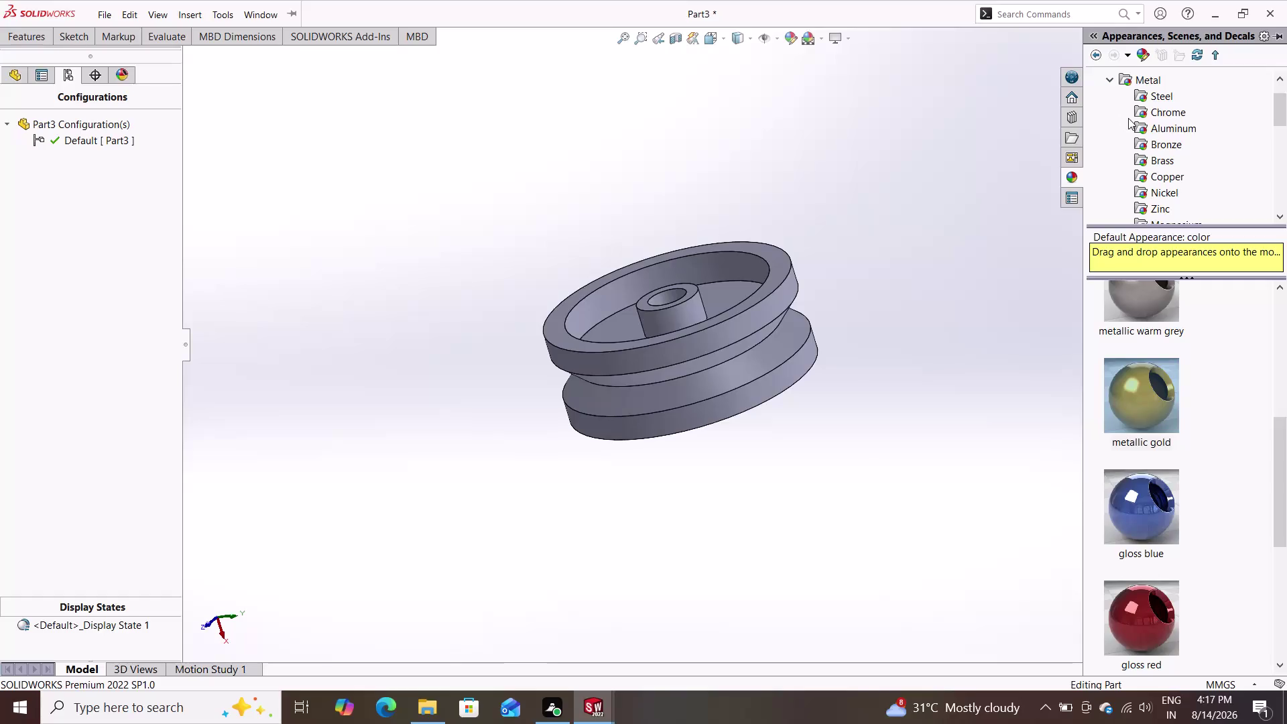
drag(1161, 485, 752, 372)
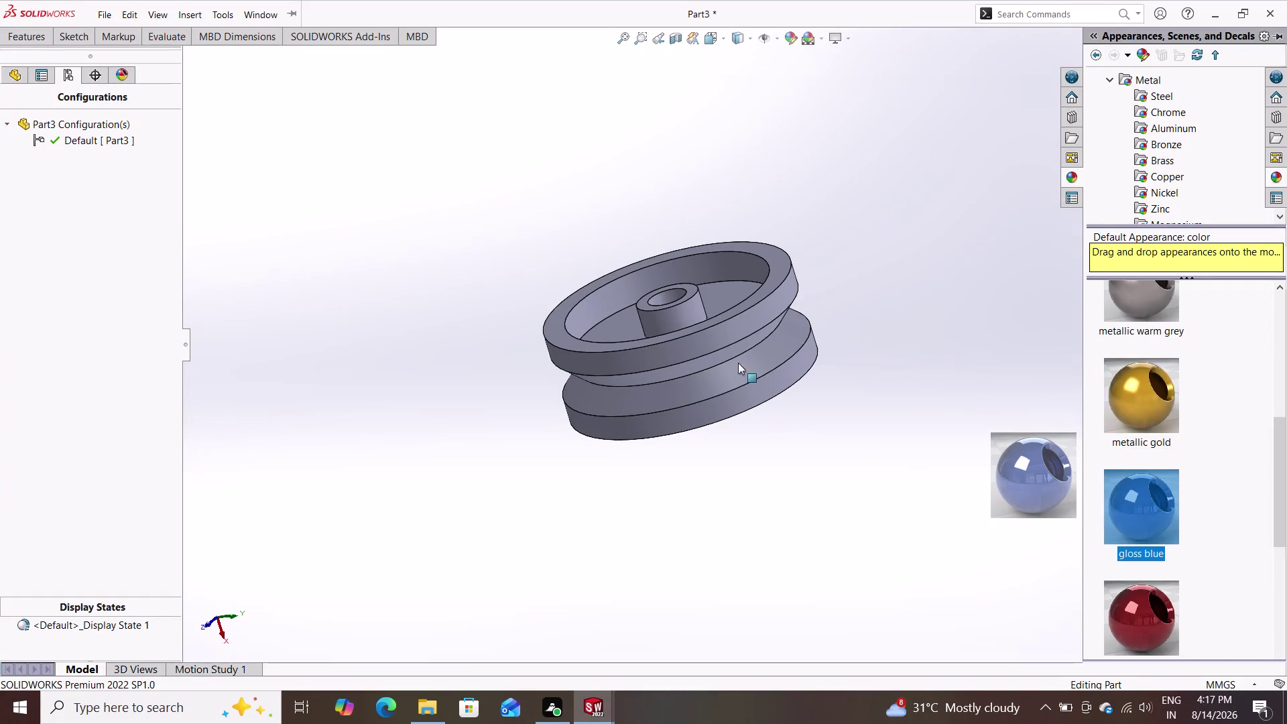
drag(751, 372, 720, 349)
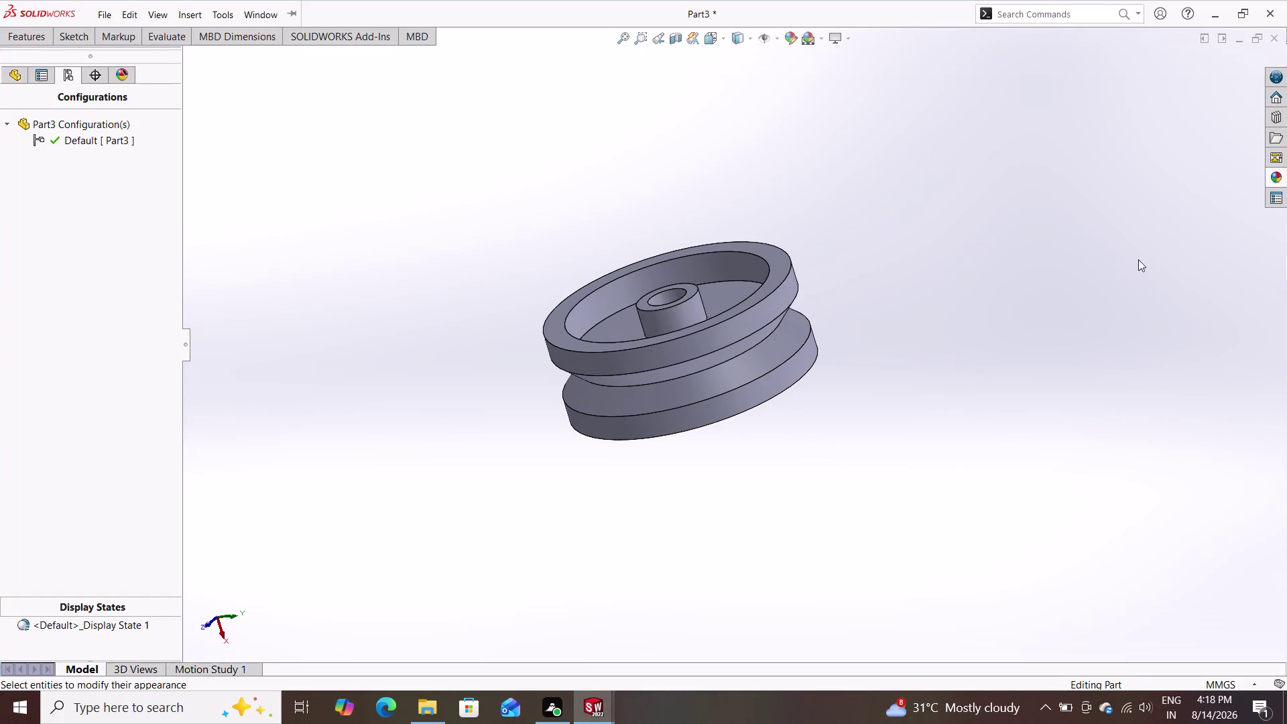
click(1280, 174)
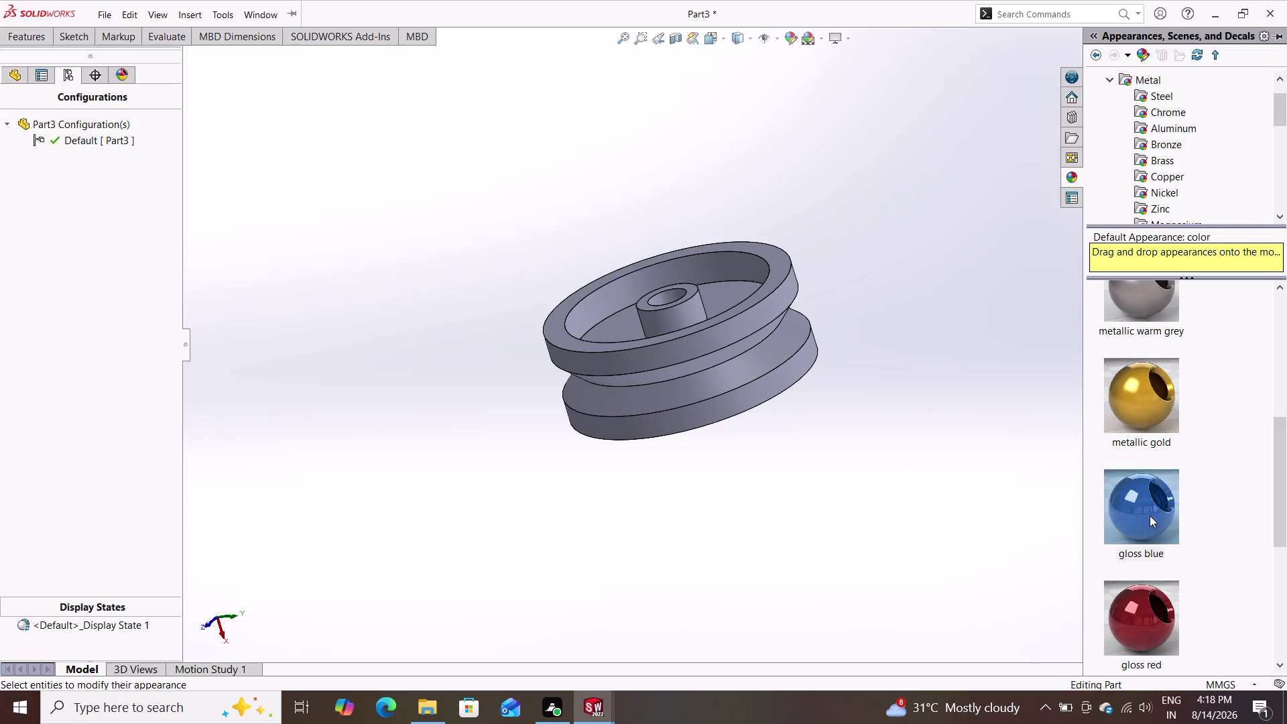
click(1146, 515)
drag(1097, 488, 840, 433)
drag(820, 426, 708, 372)
double_click(708, 372)
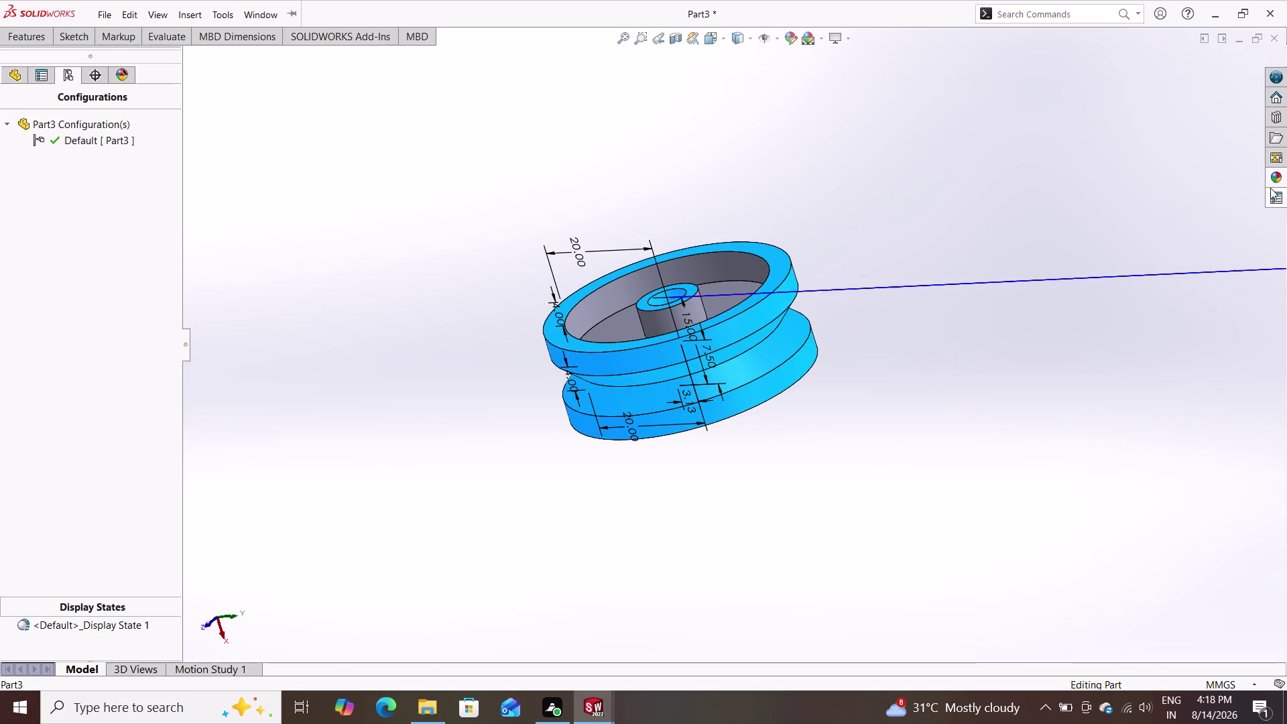
Apply gloss blue to the entire part, then bring up the scene backgrounds list.
double_click(1273, 176)
drag(1151, 526, 1150, 524)
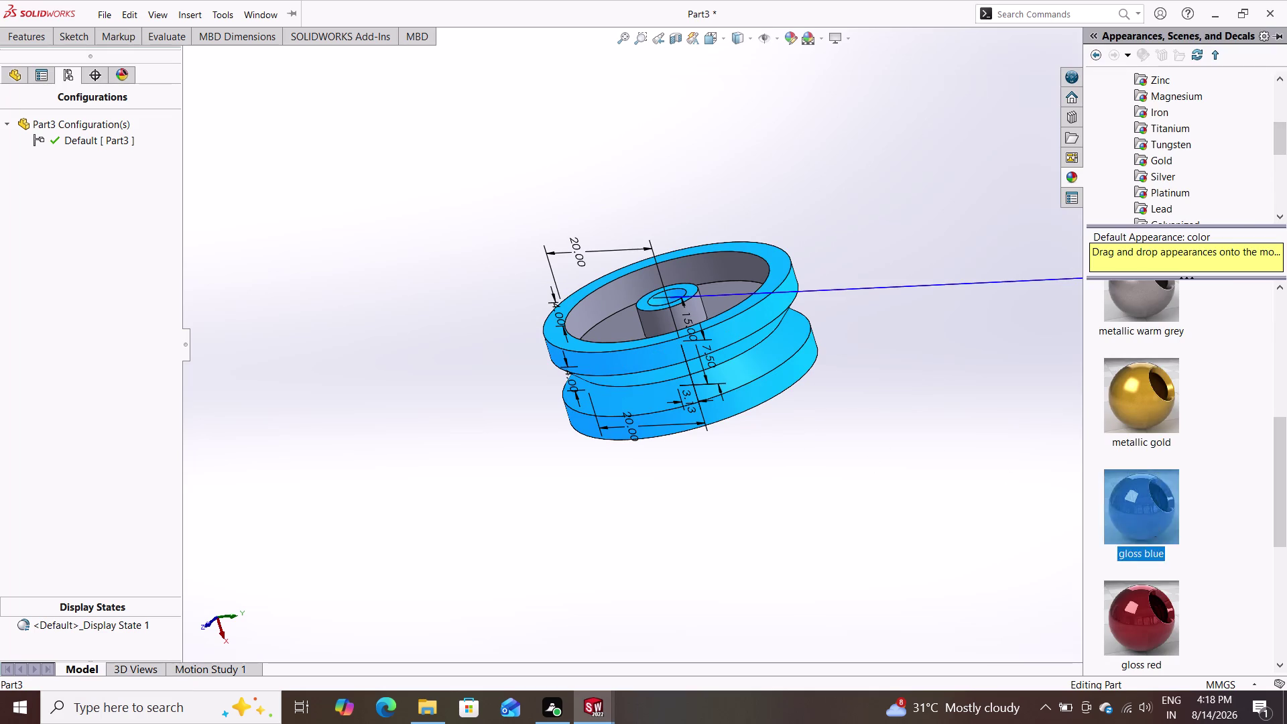
drag(1149, 524, 1069, 483)
drag(1052, 480, 832, 428)
click(833, 428)
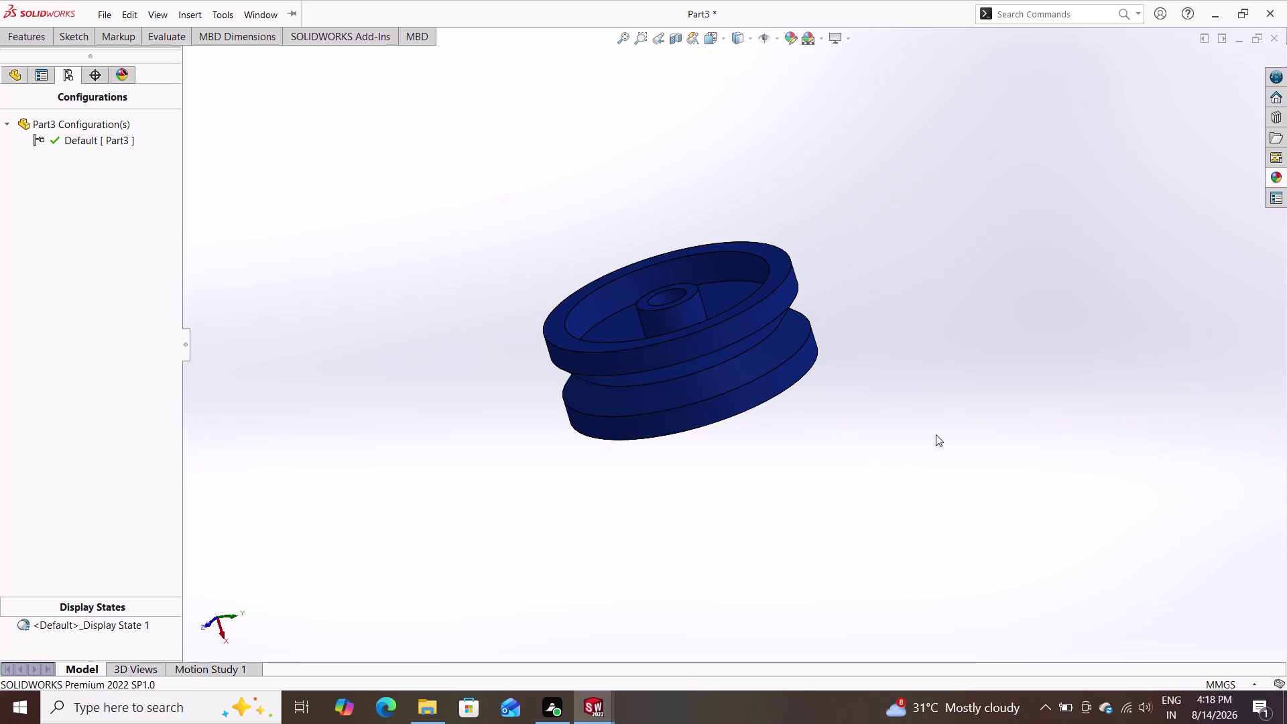
double_click(821, 38)
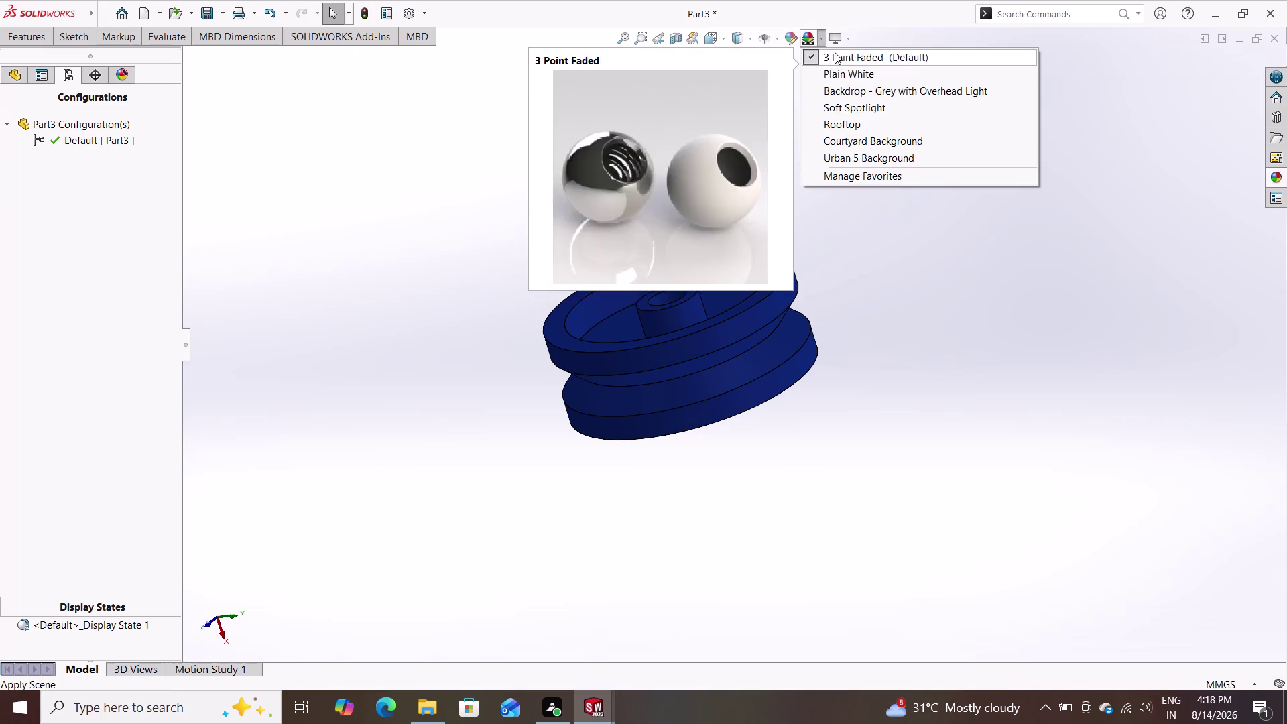
Turn on RealView Graphics in View Settings.
double_click(834, 71)
double_click(848, 36)
click(848, 36)
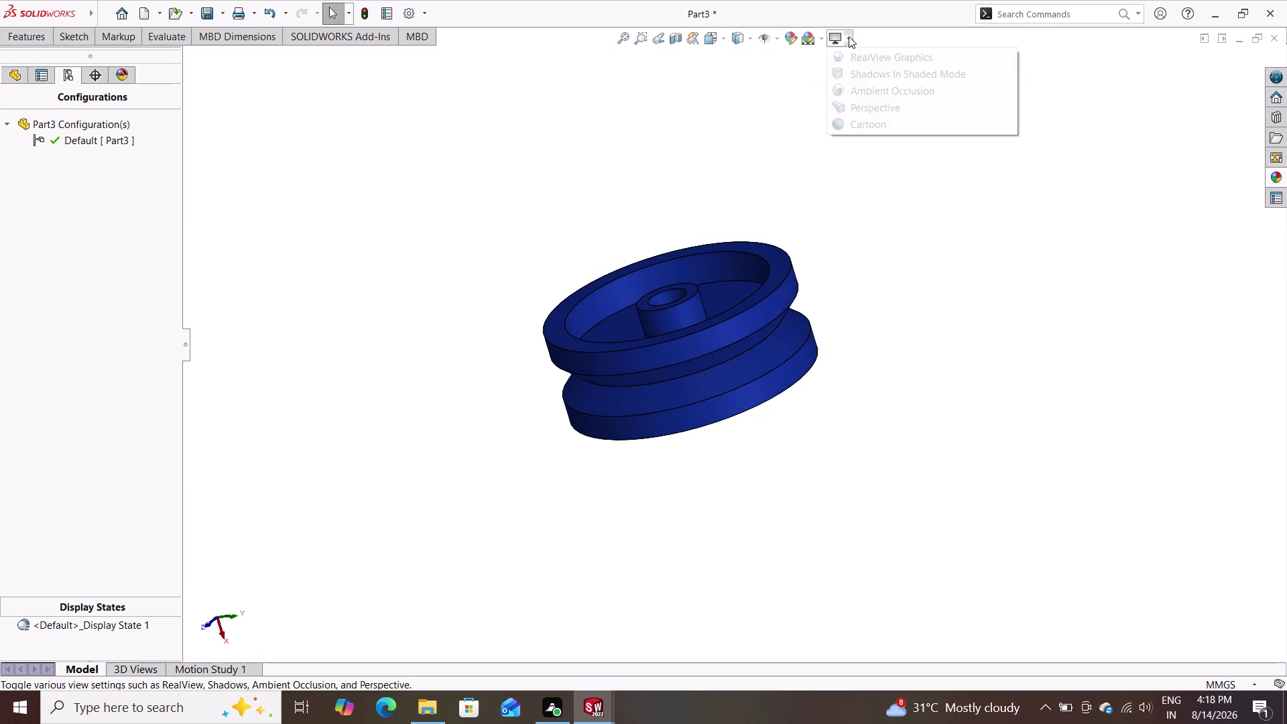
double_click(871, 55)
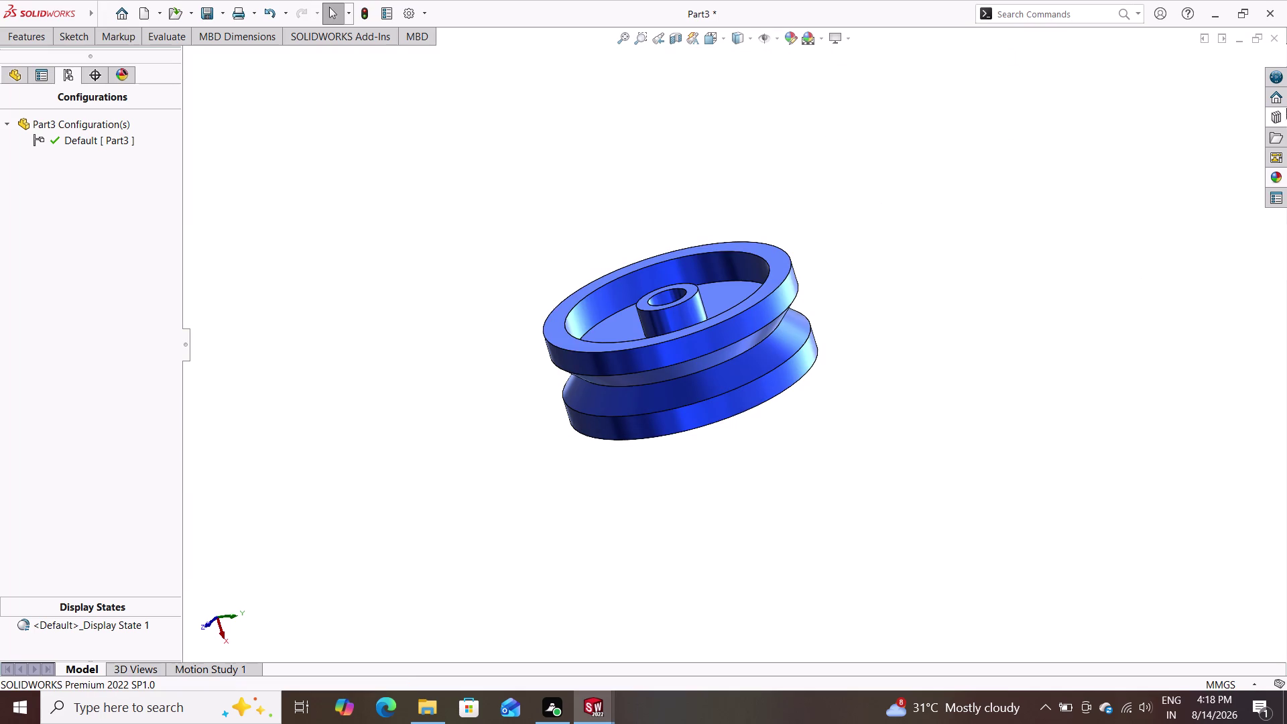
Zoom and pan for a close look at the glossy hub, rim and groove.
middle_drag(1286, 99, 1254, 82)
middle_drag(975, 294, 930, 173)
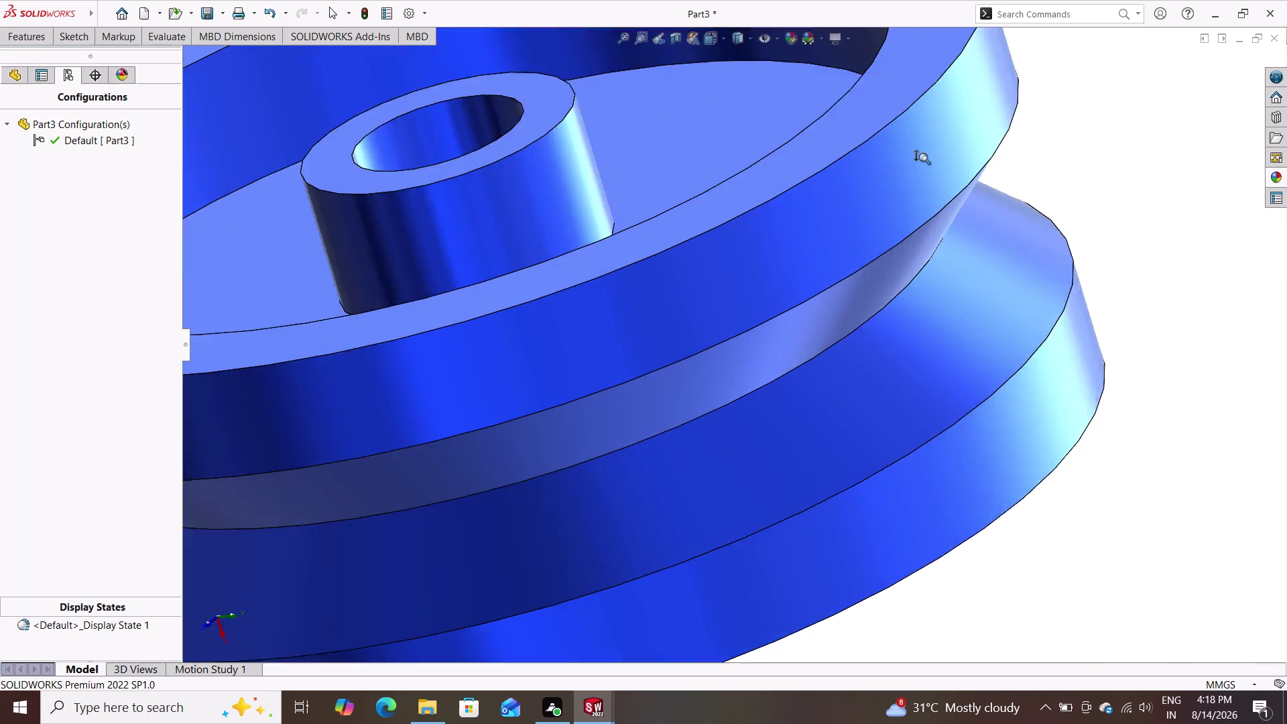
middle_drag(931, 172, 920, 154)
scroll(down, 3)
scroll(up, 3)
scroll(up, 3)
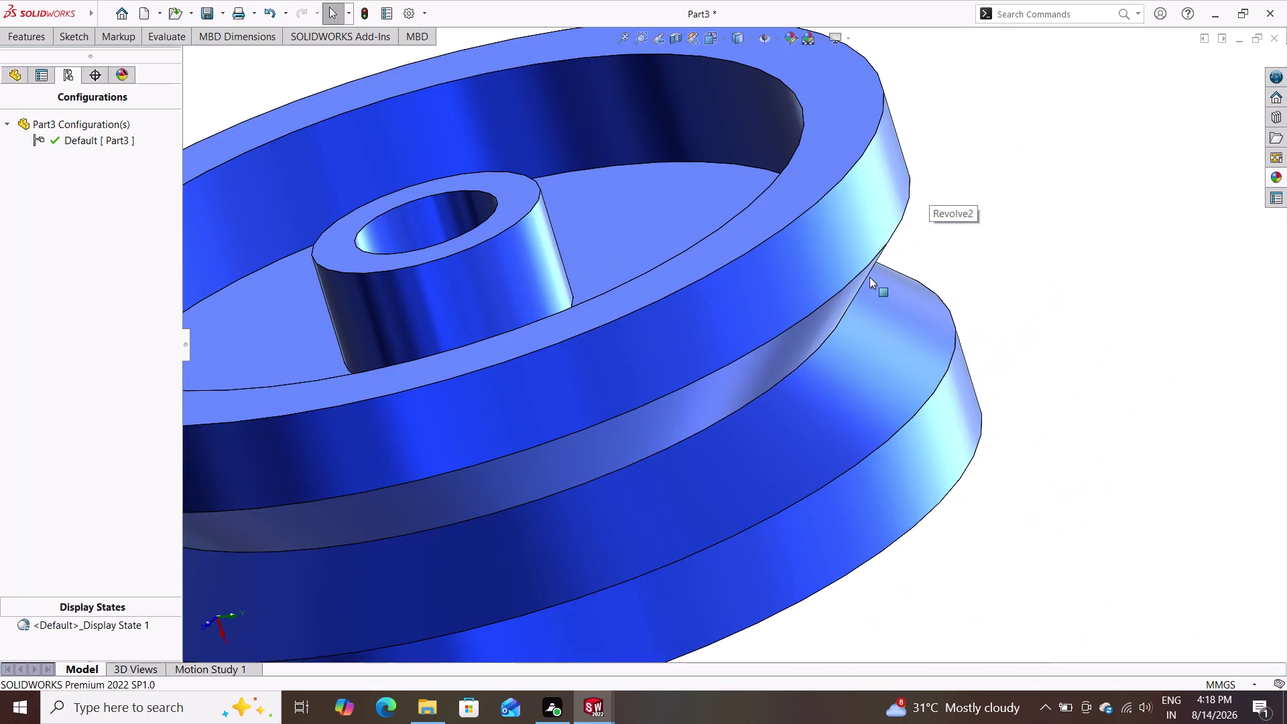
scroll(up, 3)
middle_drag(847, 394, 875, 329)
scroll(down, 3)
scroll(down, 3)
scroll(up, 3)
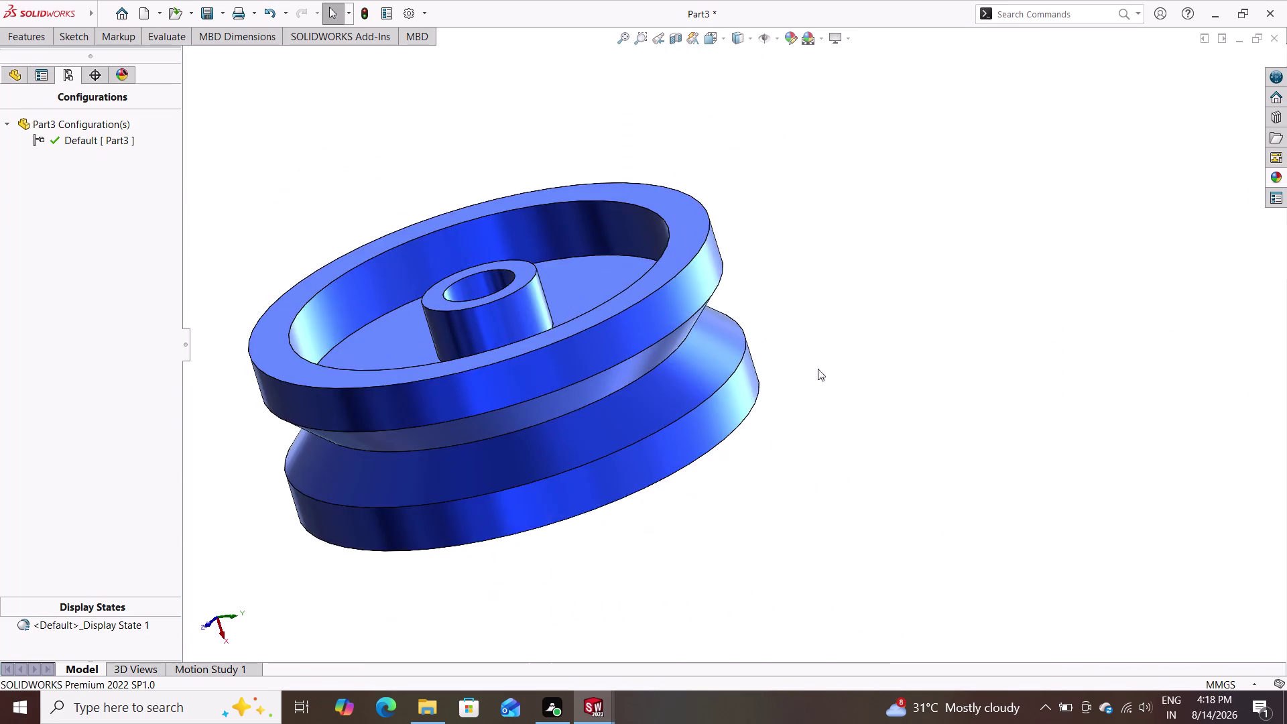
scroll(up, 3)
Orbit the pulley to a tilted view of its face and begin Save As.
middle_drag(682, 461, 791, 189)
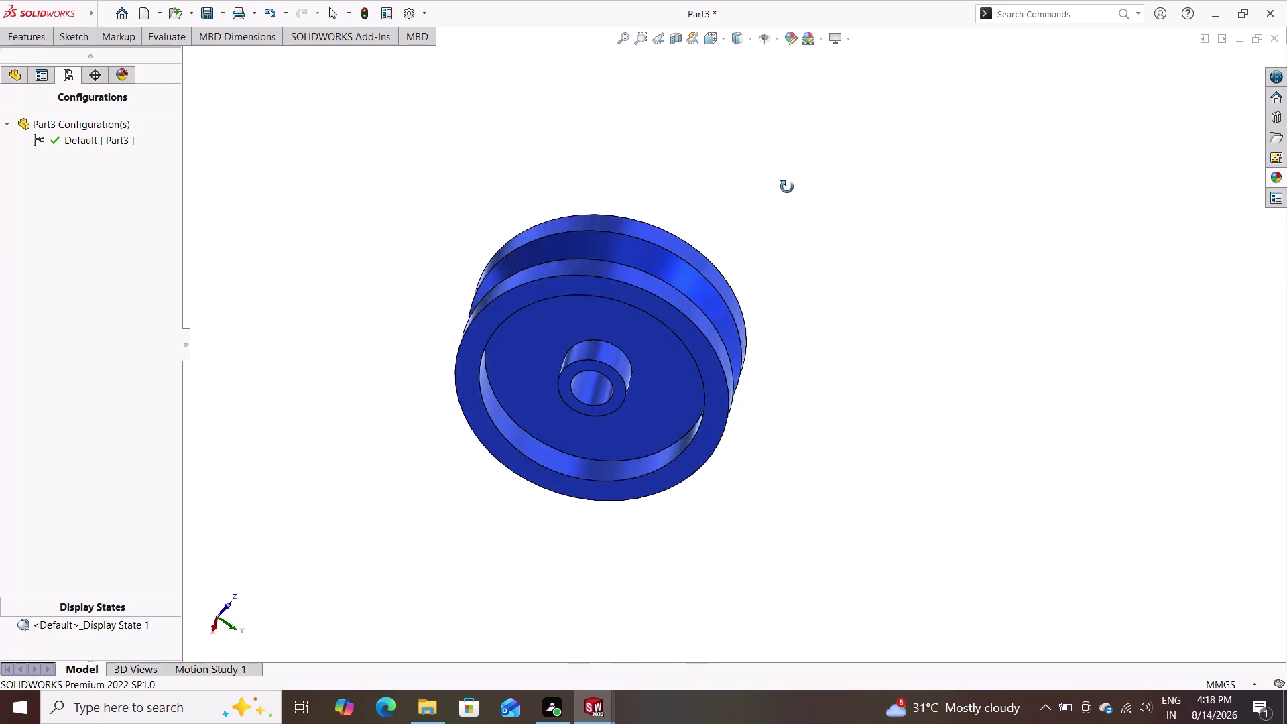
middle_drag(791, 190, 734, 268)
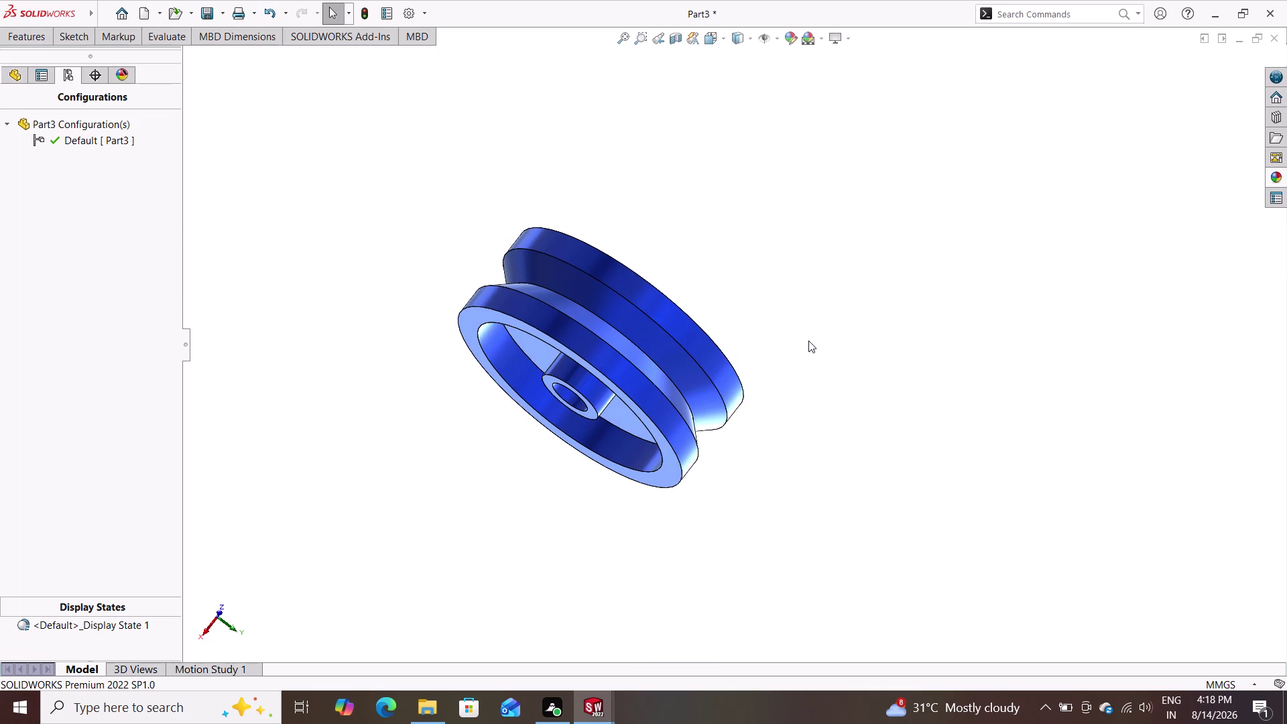
click(33, 35)
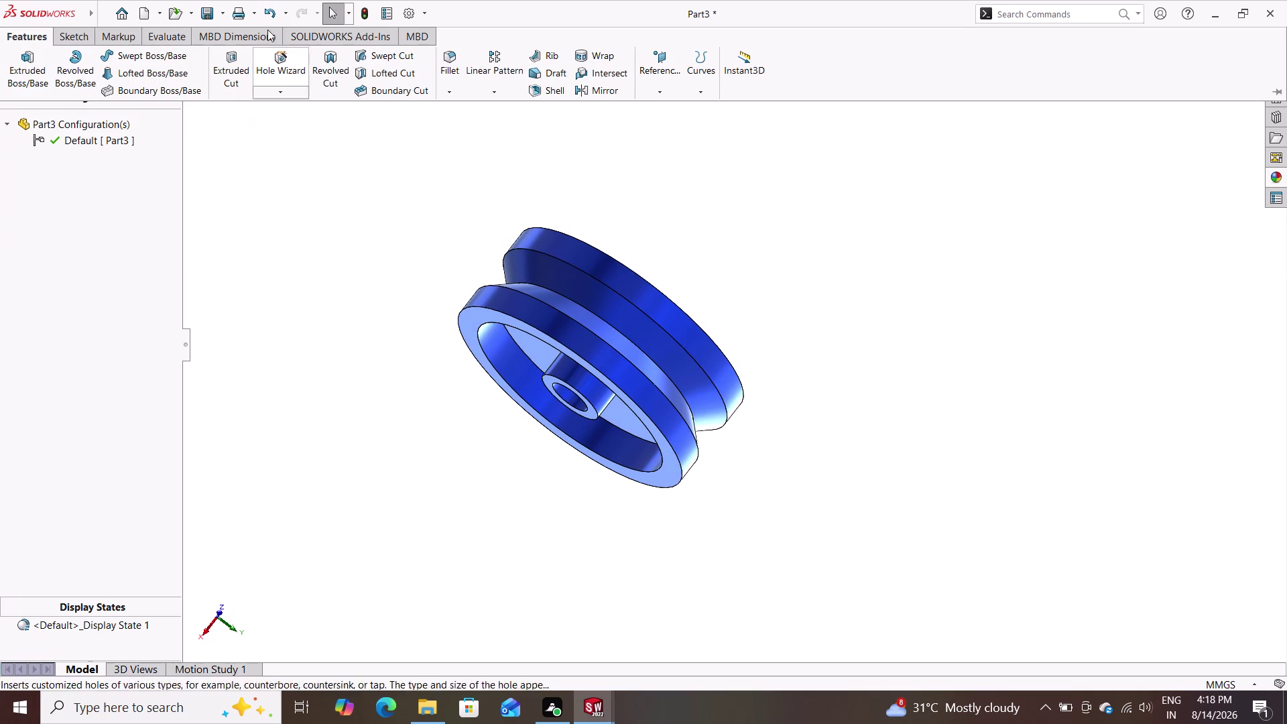
click(76, 33)
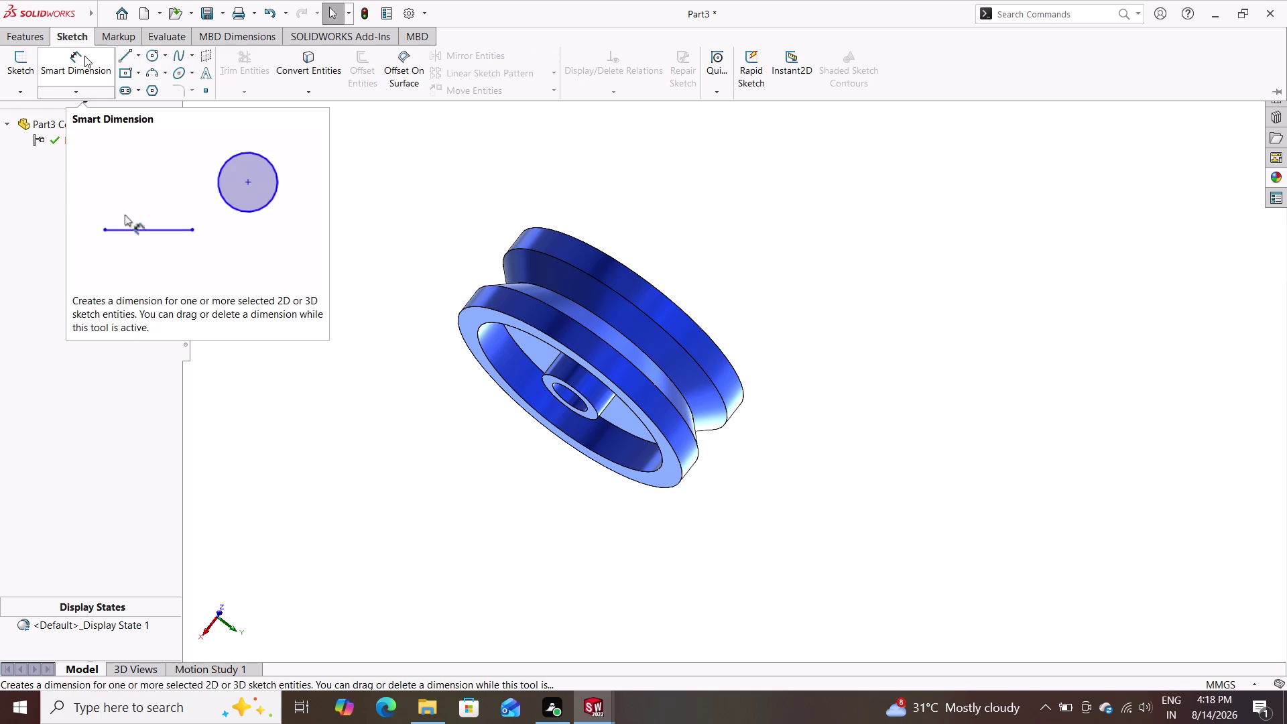
double_click(208, 18)
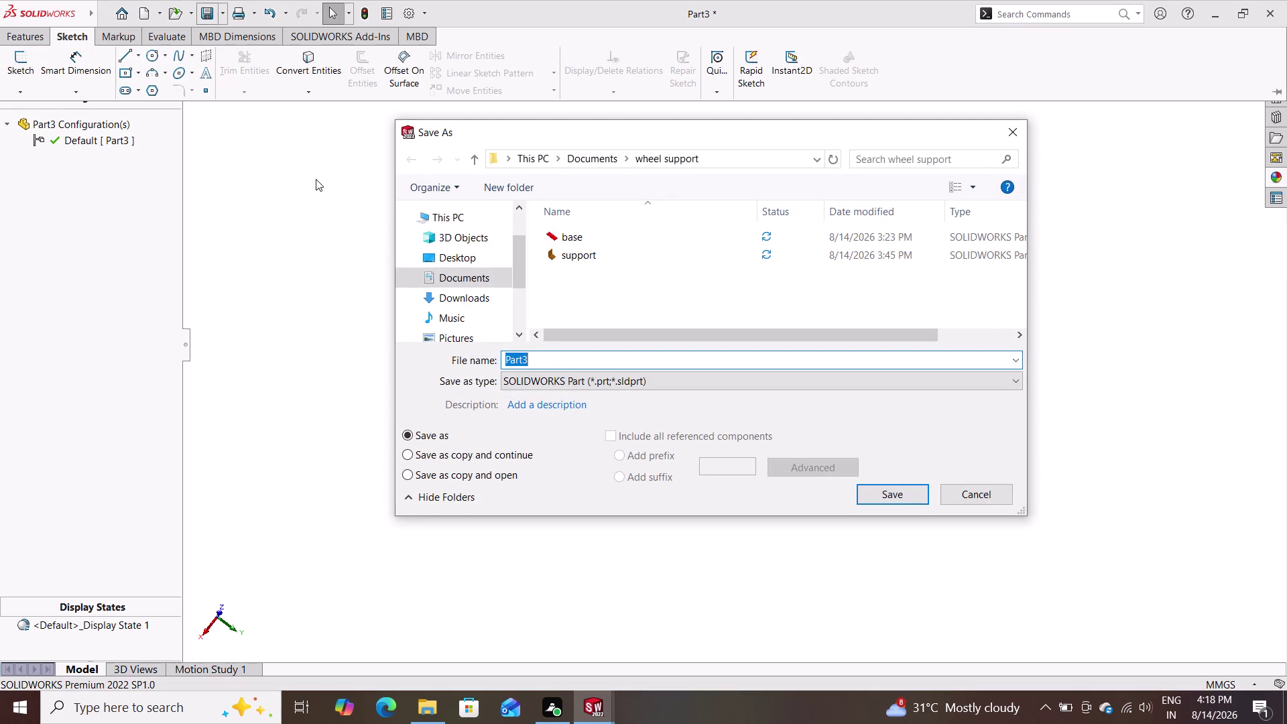
Enter 'wheel' as the file name and save the blue pulley.
text(whe)
text(el)
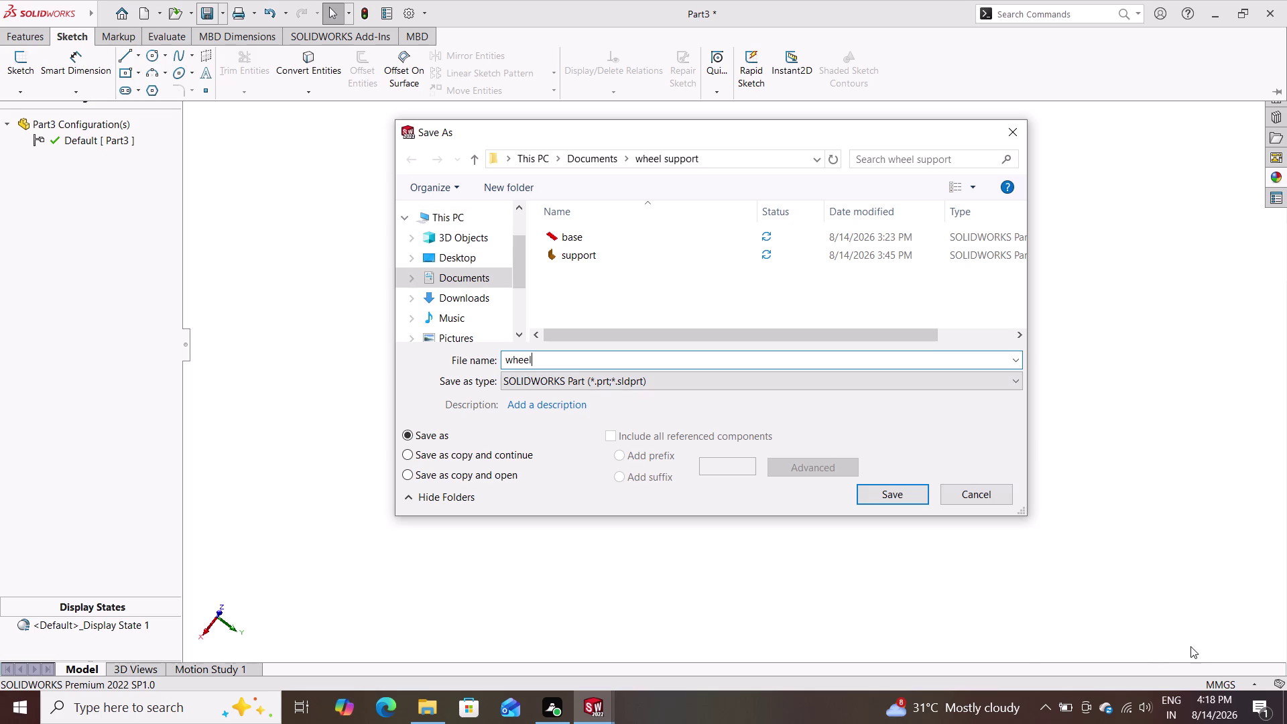
click(900, 490)
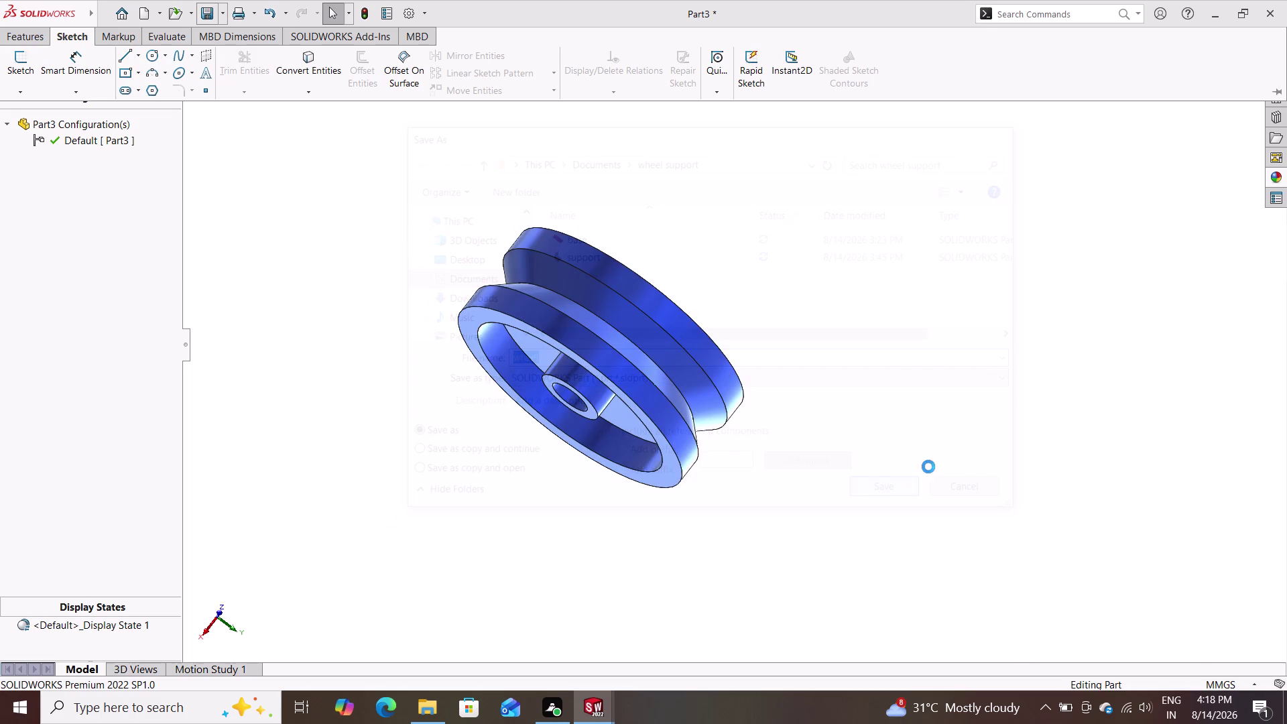